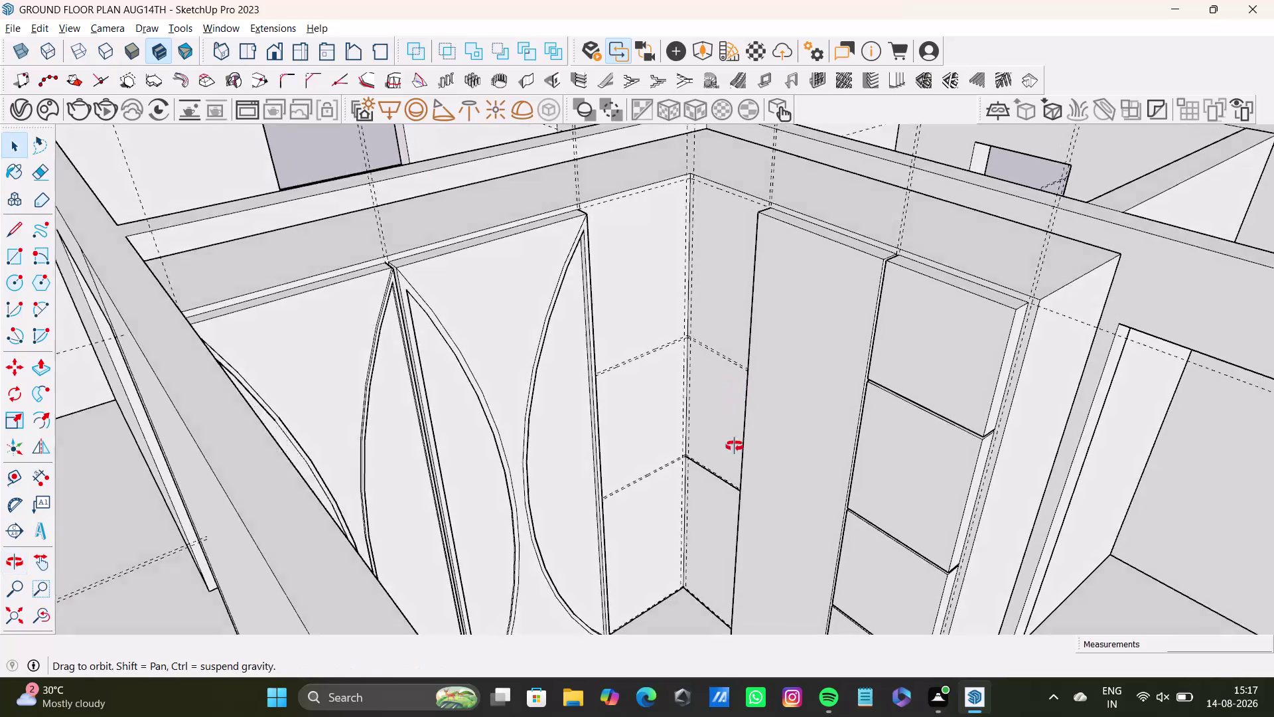
Draw a rectangle over the plain corner panel from its top corner to its bottom corner.
scroll(up, 3)
middle_drag(735, 365, 769, 365)
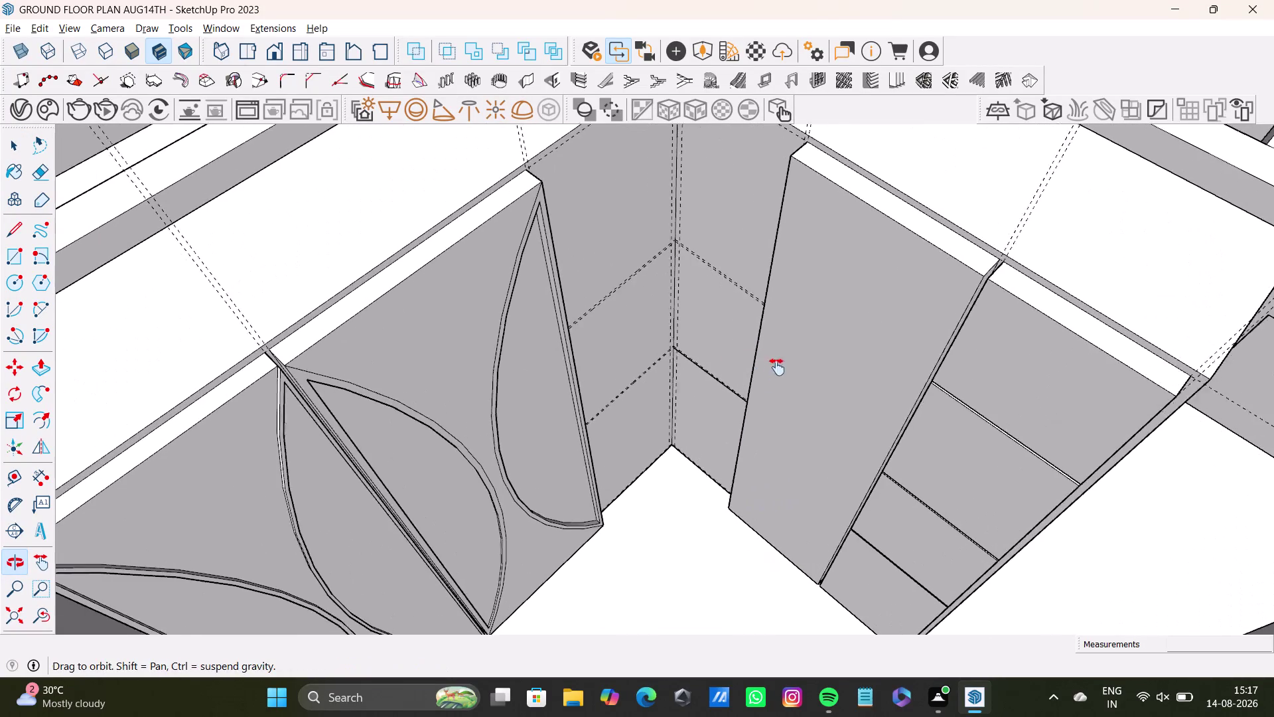
middle_drag(769, 364, 776, 438)
middle_drag(825, 447, 836, 352)
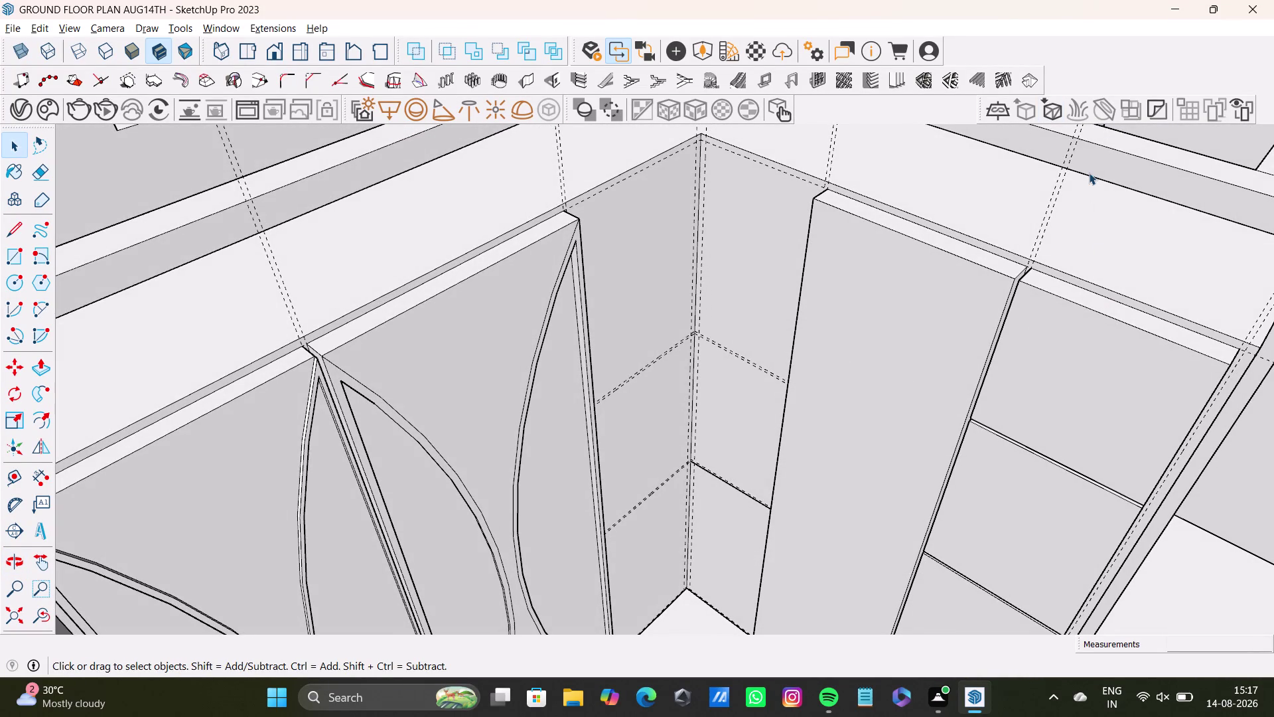
scroll(down, 3)
middle_drag(716, 233, 660, 208)
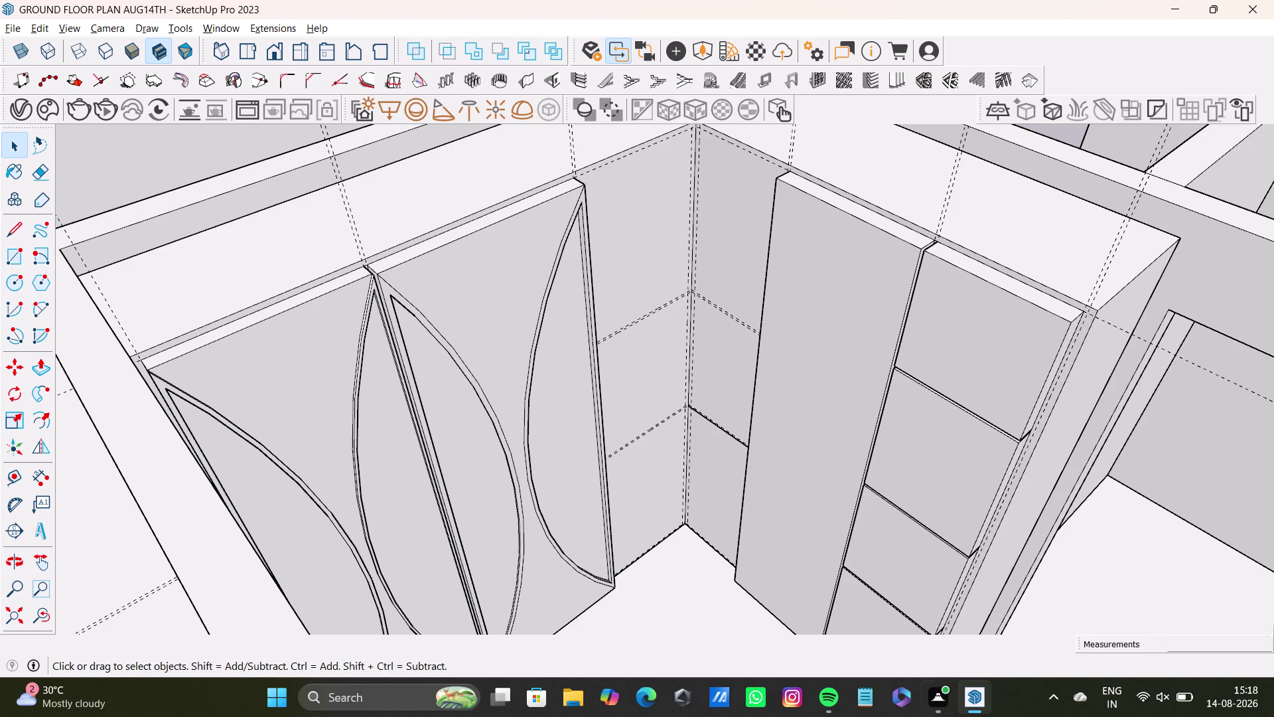
click(14, 260)
middle_drag(611, 343, 400, 365)
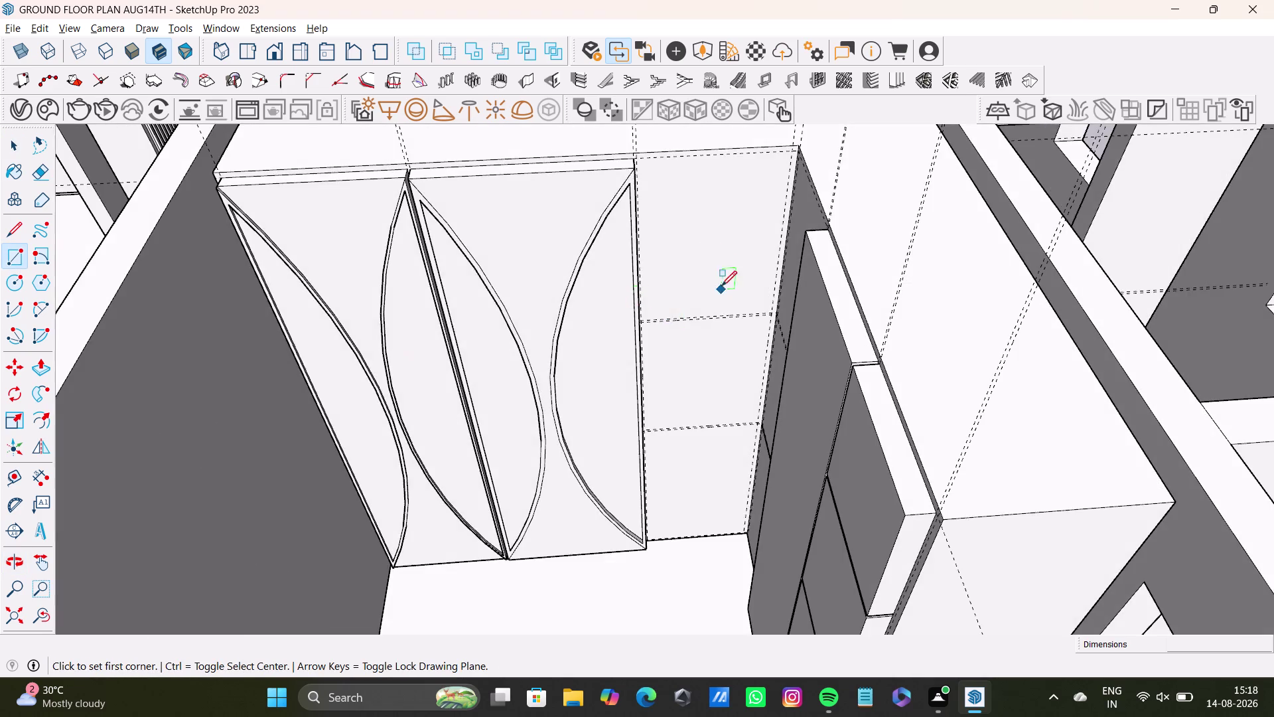
scroll(up, 3)
middle_drag(651, 172, 653, 300)
scroll(up, 3)
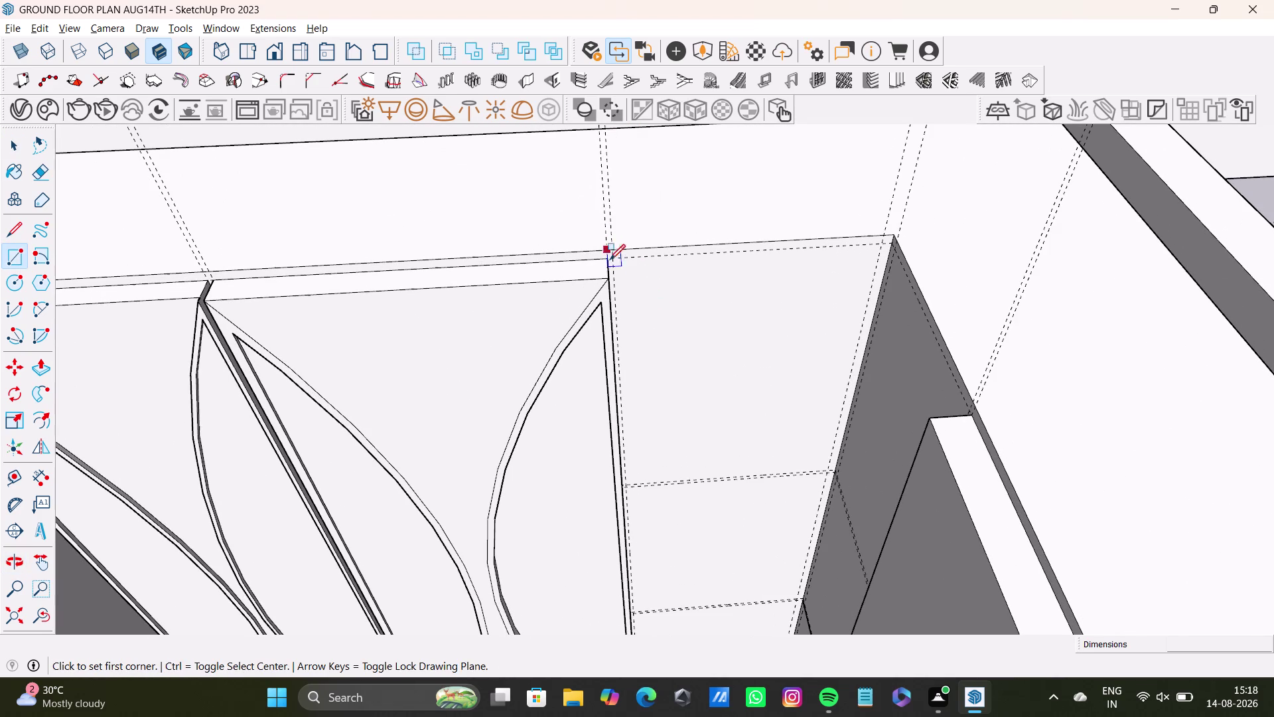
click(617, 258)
scroll(down, 3)
middle_drag(824, 445, 828, 288)
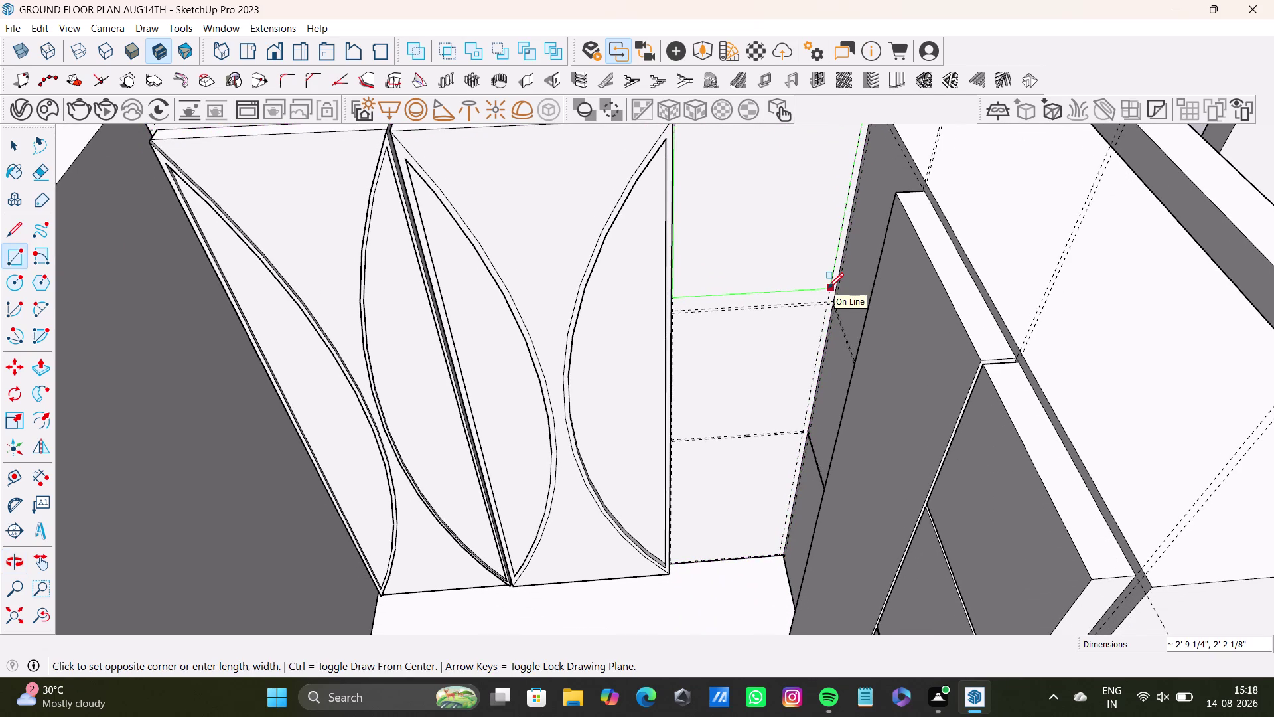
scroll(down, 3)
middle_drag(789, 458, 792, 390)
scroll(up, 3)
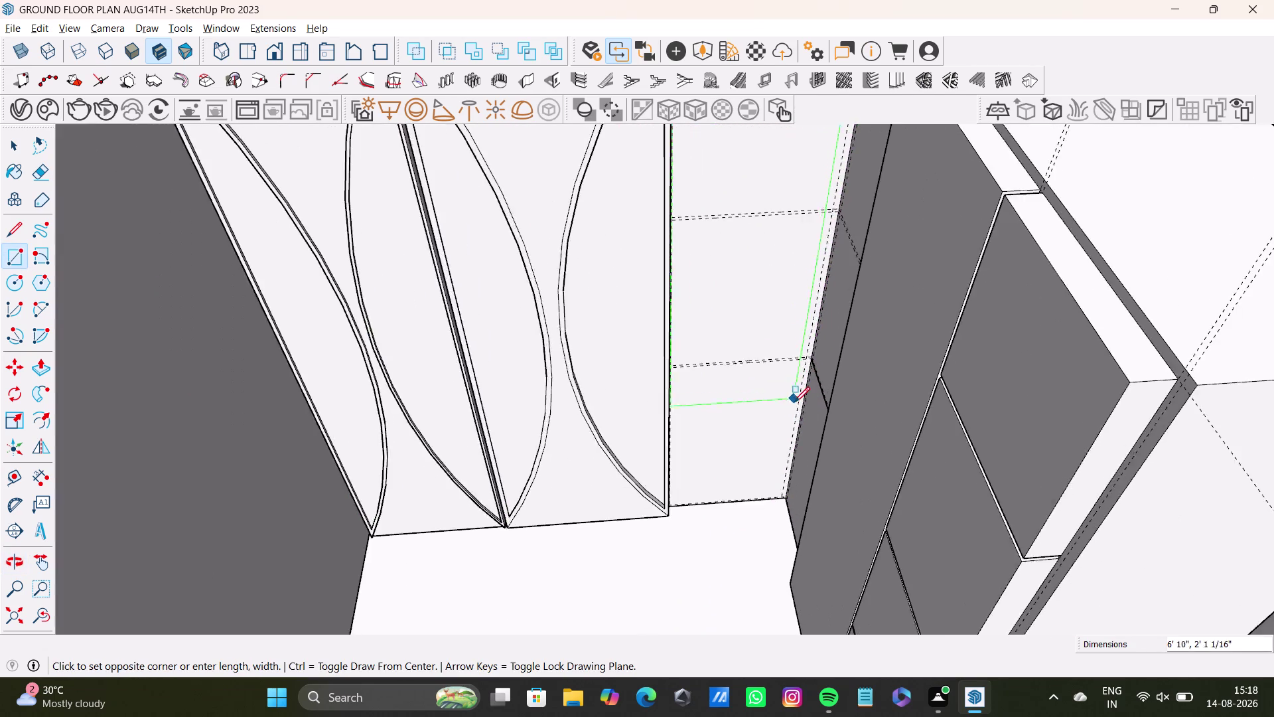
scroll(up, 3)
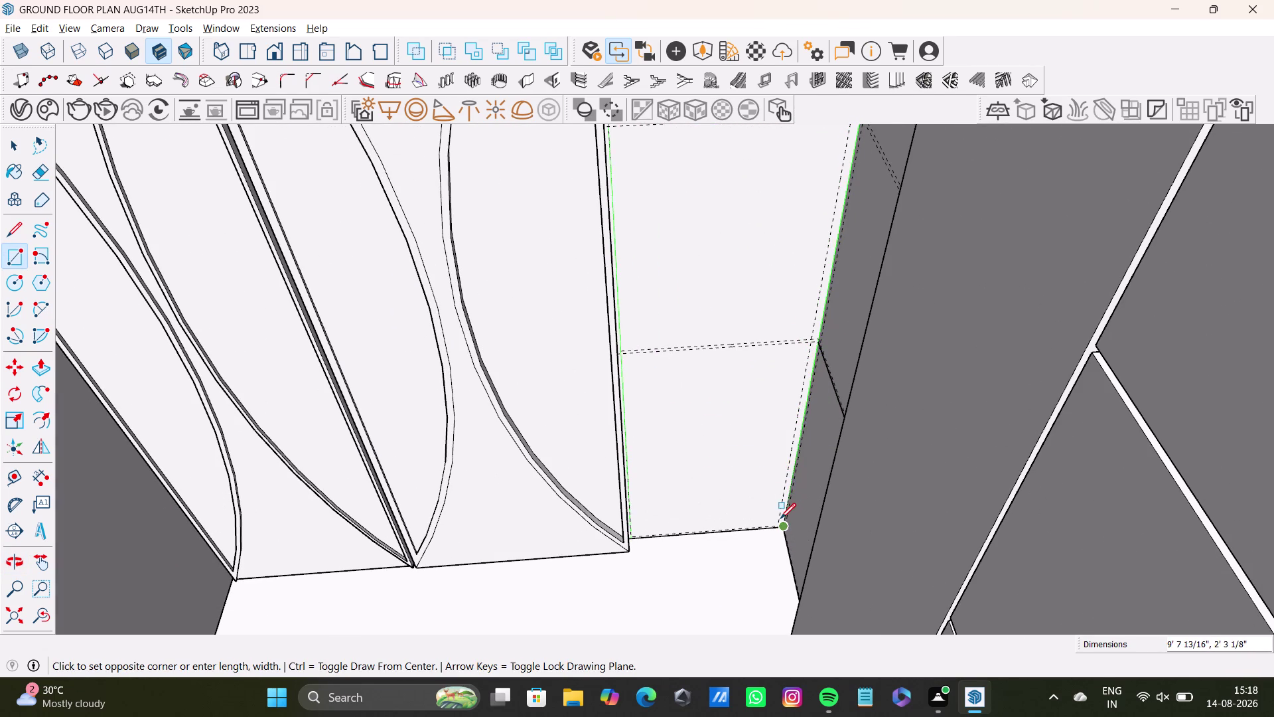
scroll(up, 3)
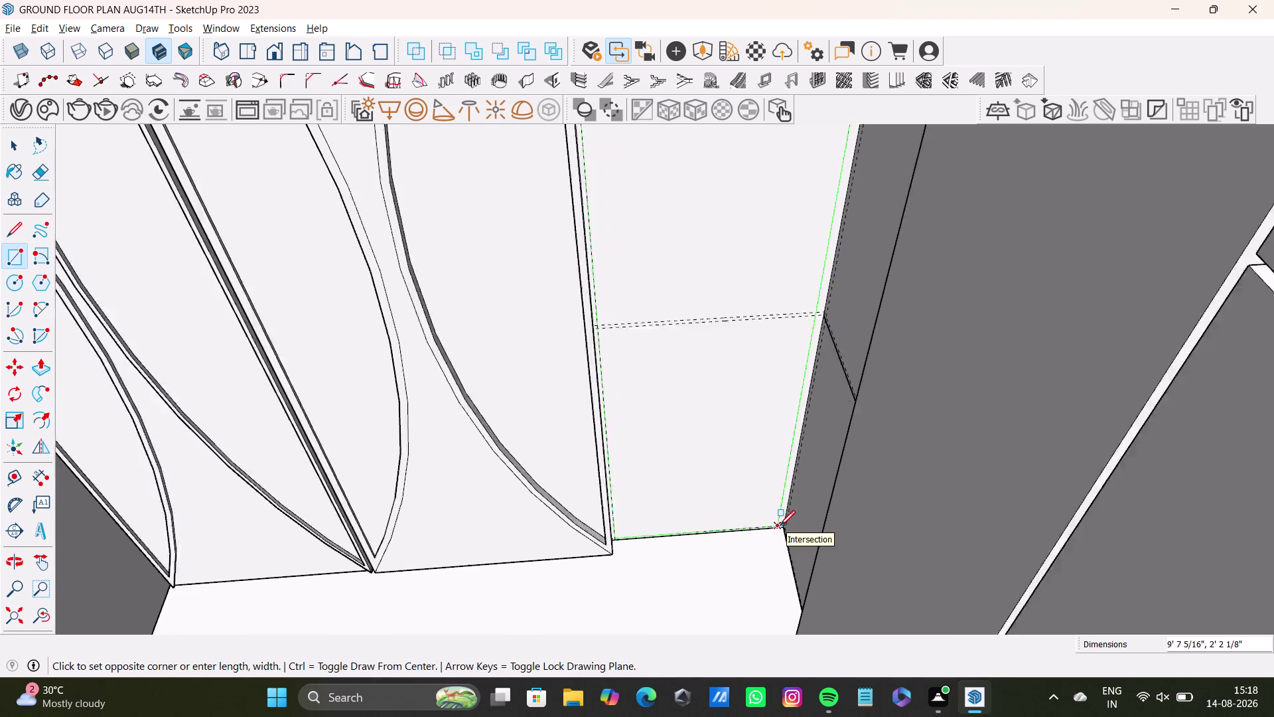
scroll(up, 3)
click(775, 522)
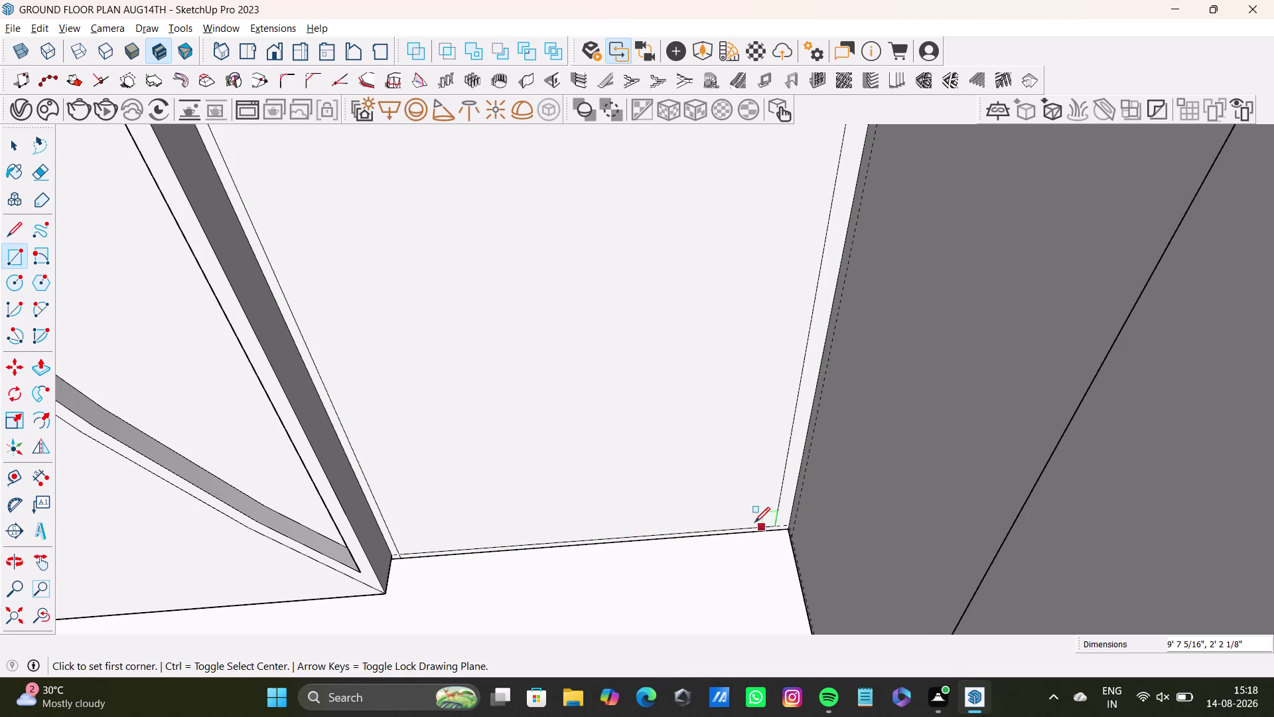
Drop the extra rectangle started at the panel's top corner and return to Select.
scroll(down, 3)
middle_drag(794, 530, 901, 539)
scroll(down, 3)
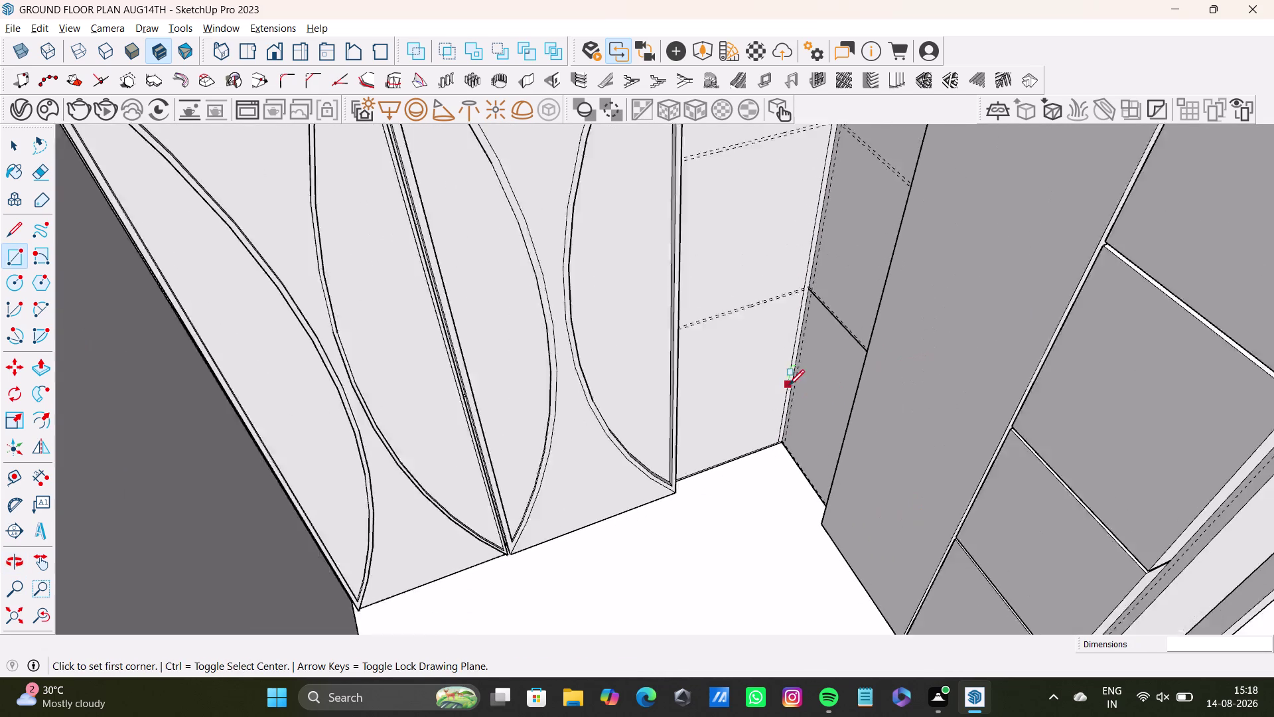
scroll(down, 3)
middle_drag(788, 392, 740, 498)
middle_drag(738, 498, 976, 482)
scroll(up, 3)
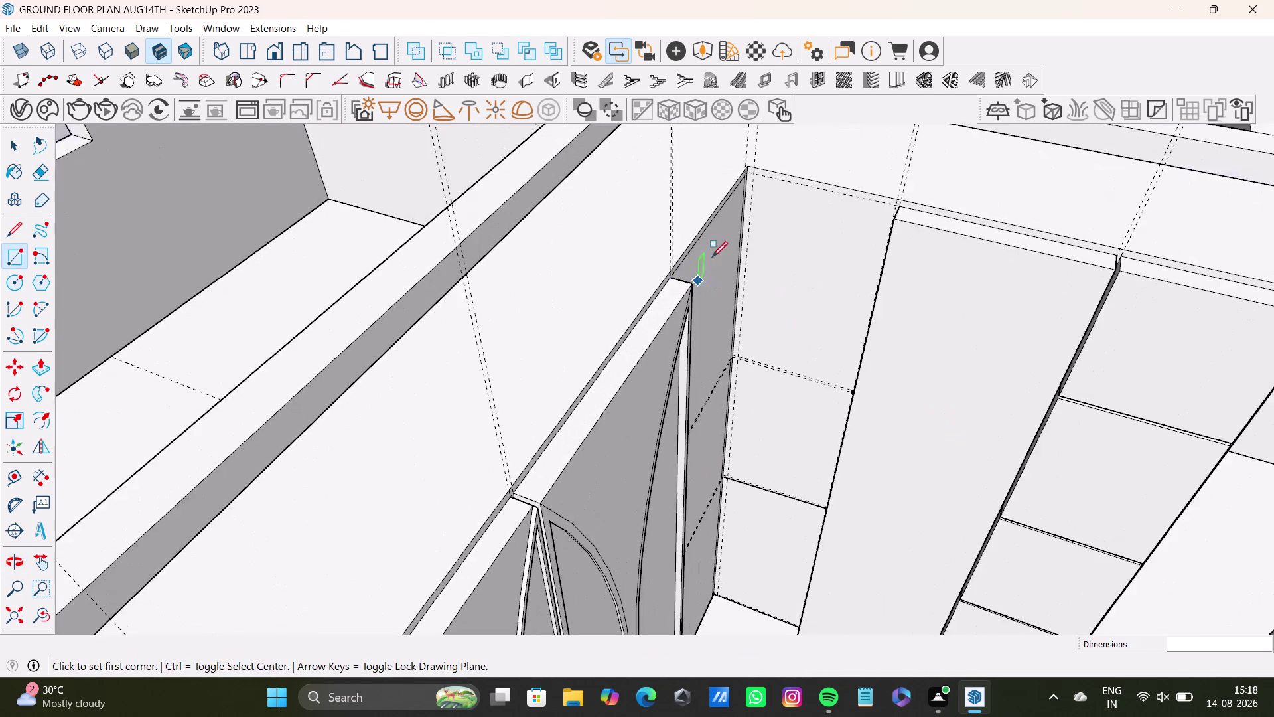
scroll(up, 3)
middle_drag(742, 236, 640, 381)
scroll(up, 3)
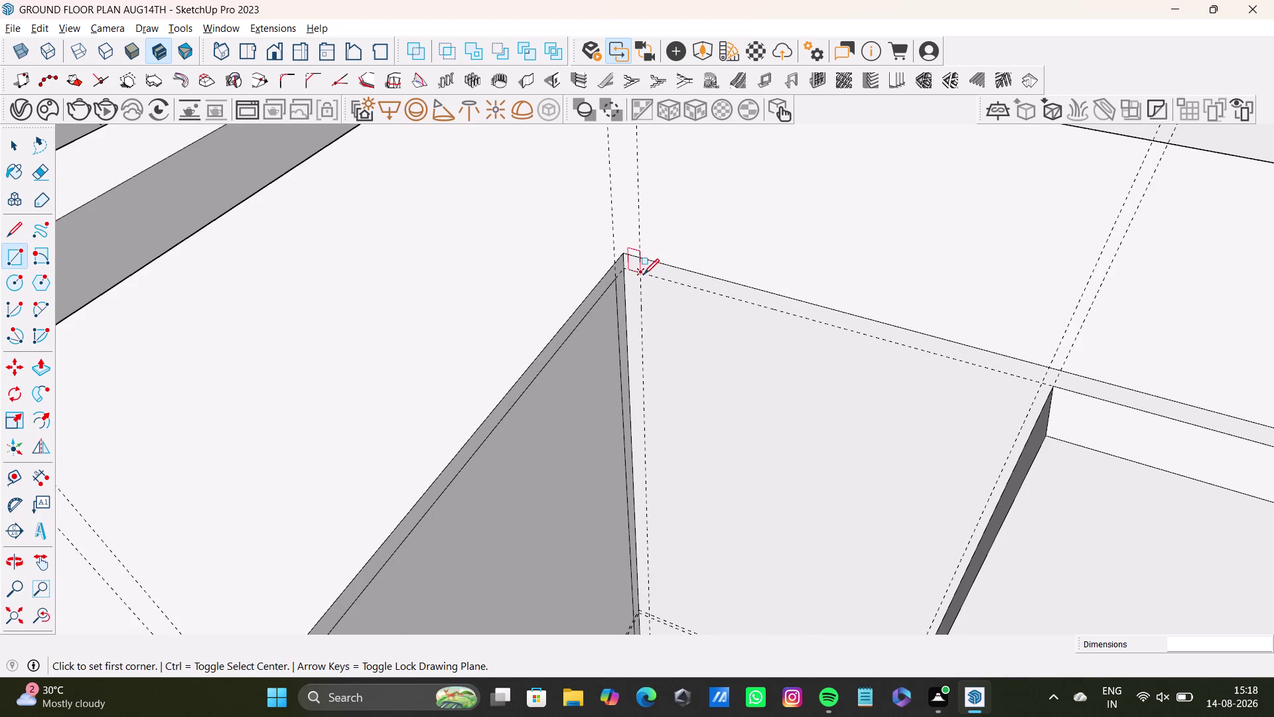
click(643, 274)
scroll(down, 3)
scroll(down, 3)
middle_drag(819, 486, 743, 299)
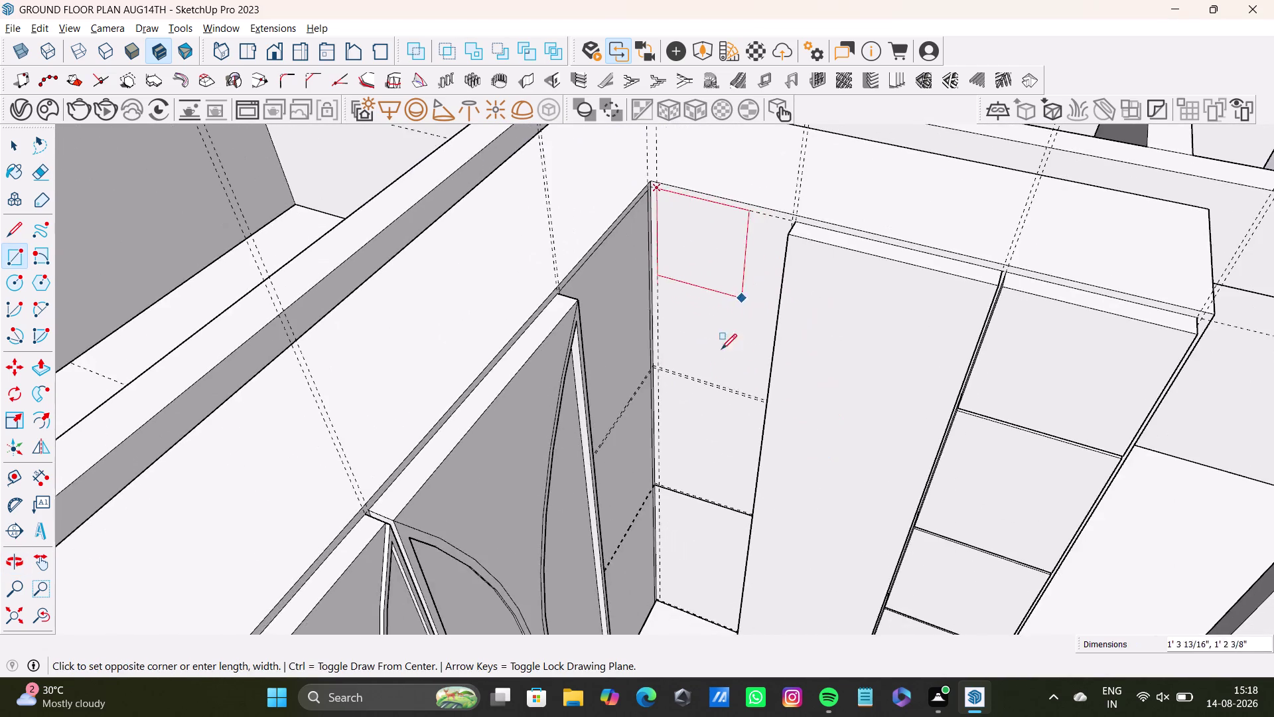
scroll(down, 3)
scroll(down, 3)
middle_drag(717, 425, 708, 352)
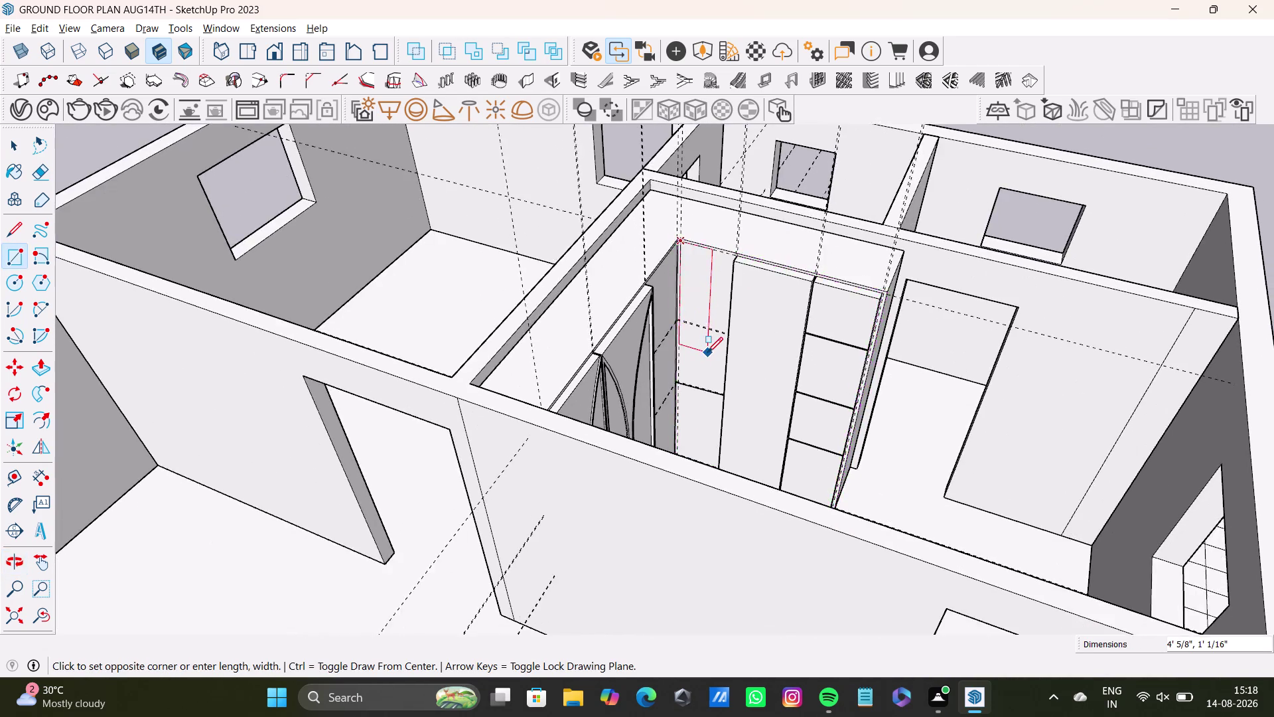
scroll(up, 3)
scroll(down, 3)
scroll(up, 3)
middle_drag(705, 462, 769, 477)
scroll(up, 3)
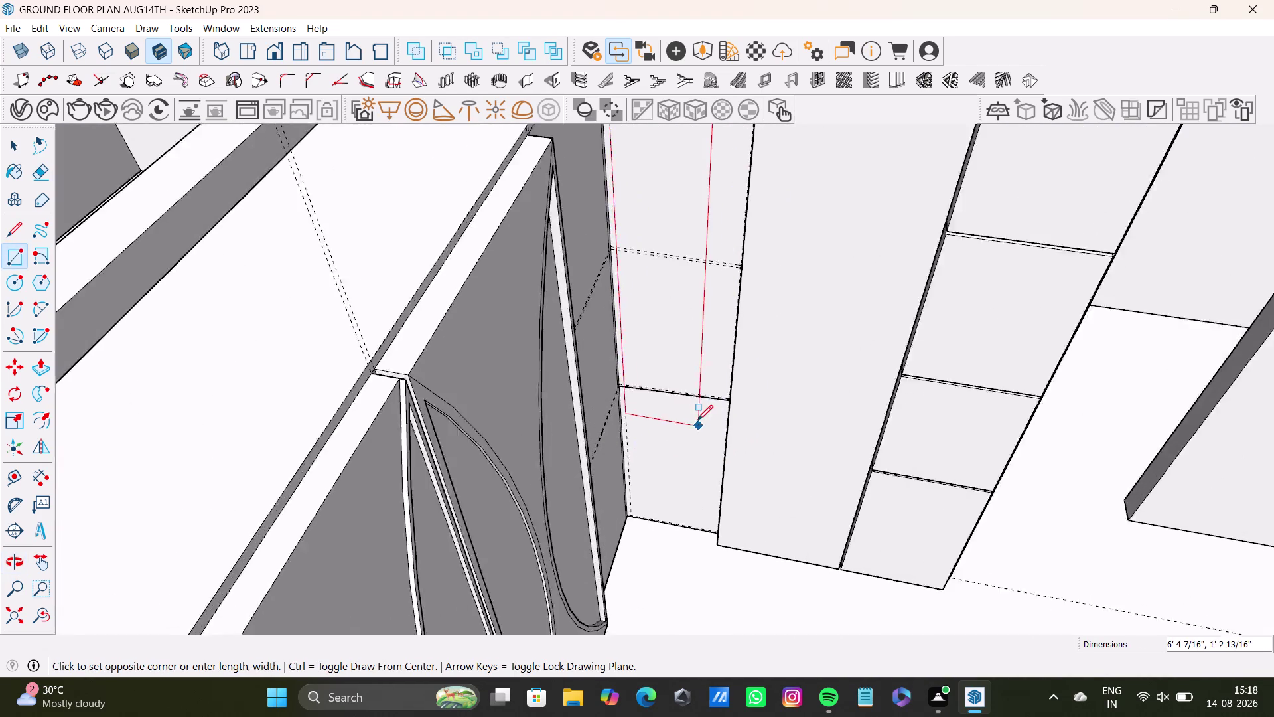
scroll(up, 3)
middle_drag(703, 498, 767, 347)
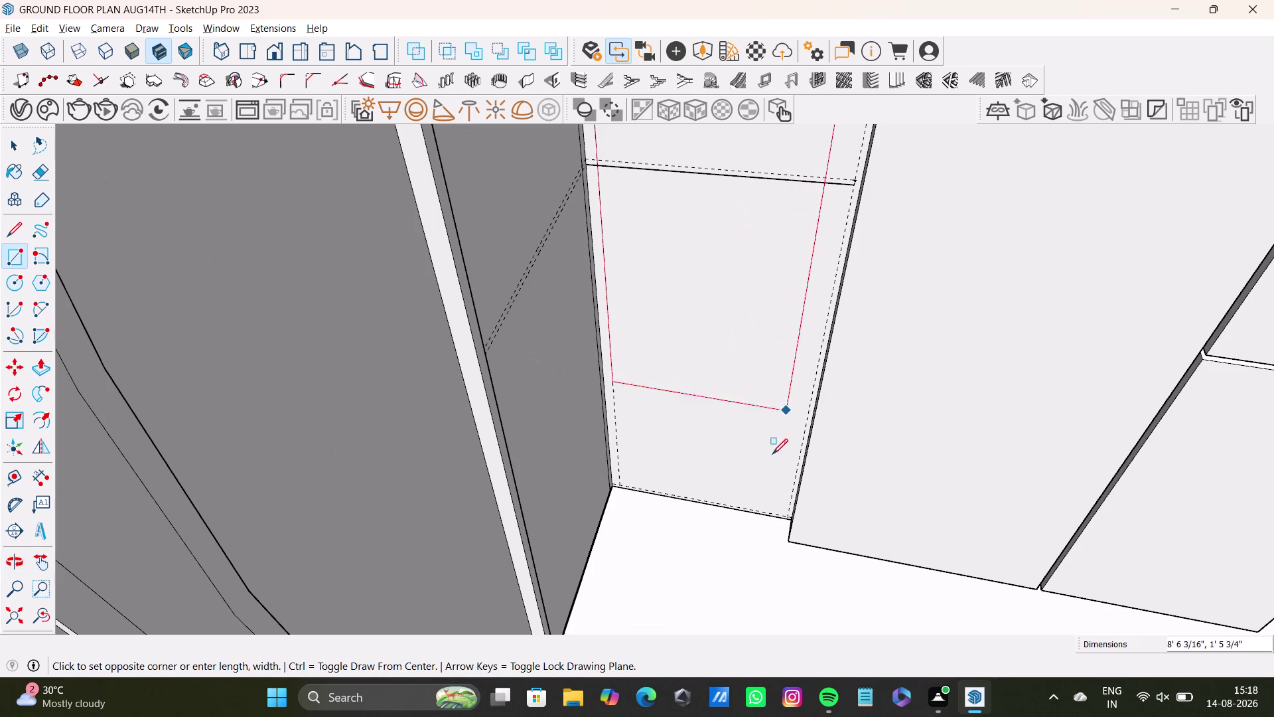
click(780, 519)
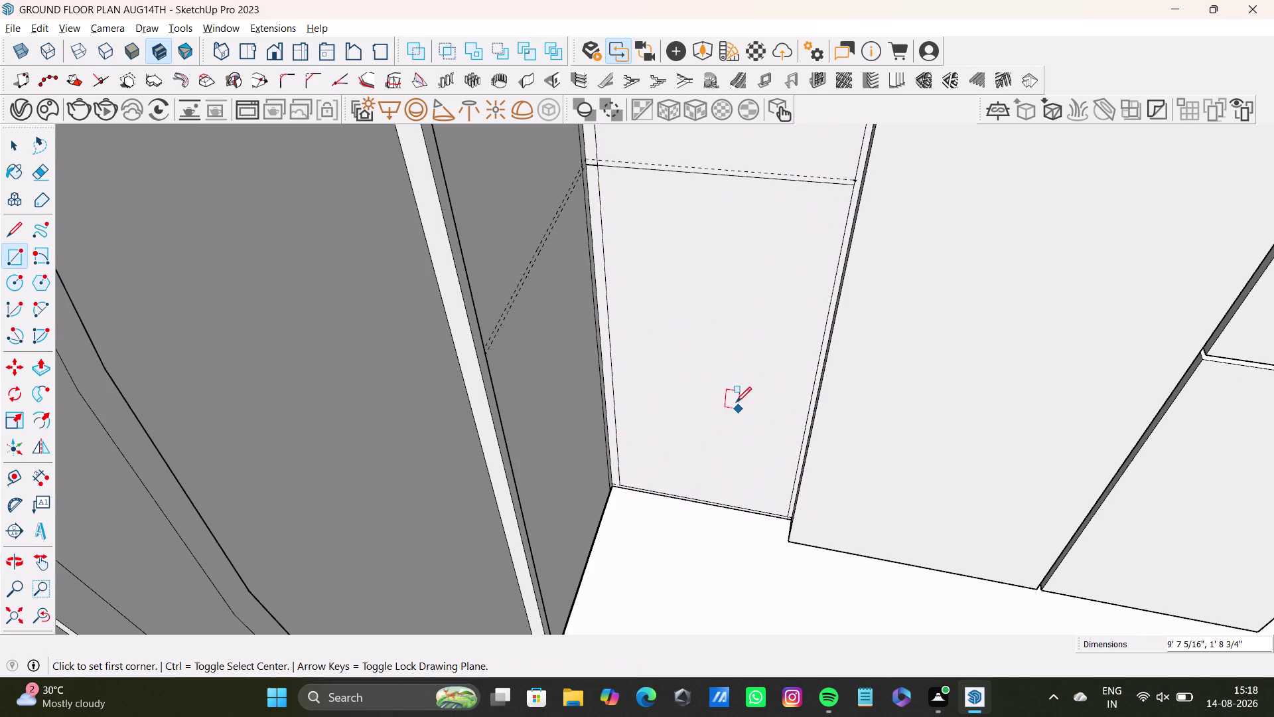
key(space)
middle_drag(735, 402, 566, 435)
middle_drag(622, 329, 644, 506)
middle_drag(726, 467, 670, 477)
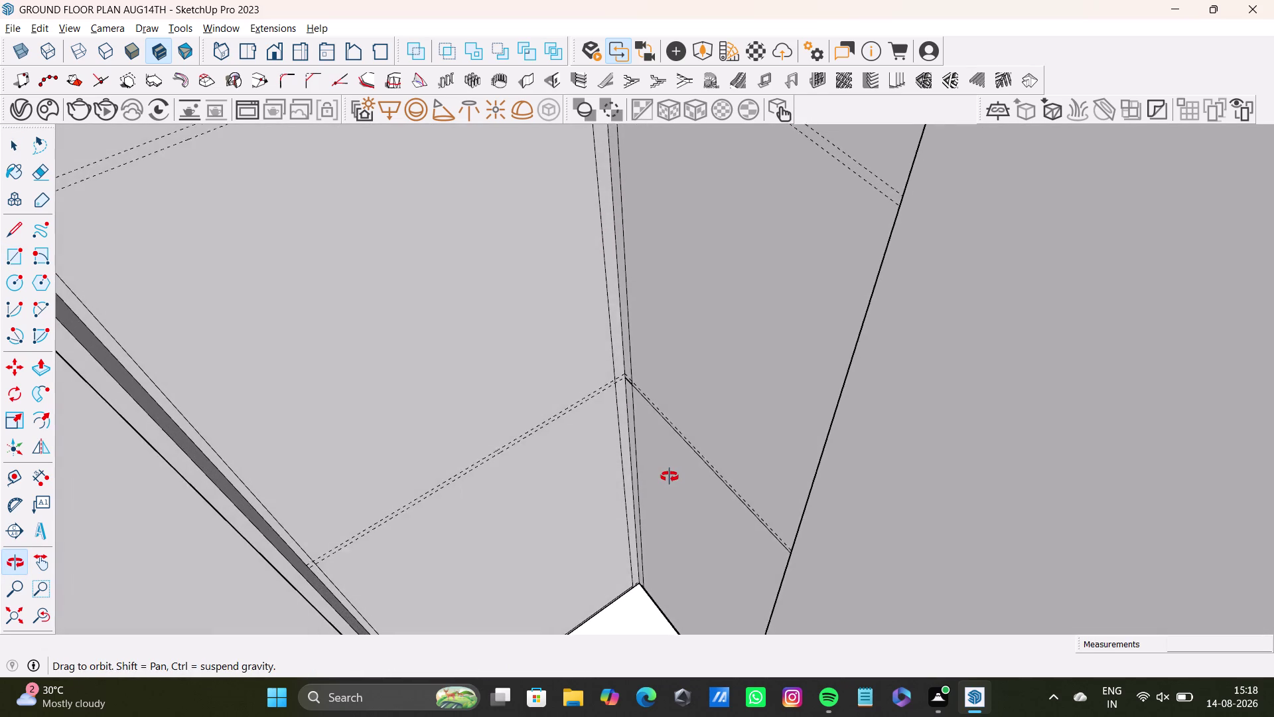
middle_drag(671, 478, 745, 544)
middle_drag(838, 480, 708, 496)
scroll(down, 3)
middle_click(747, 359)
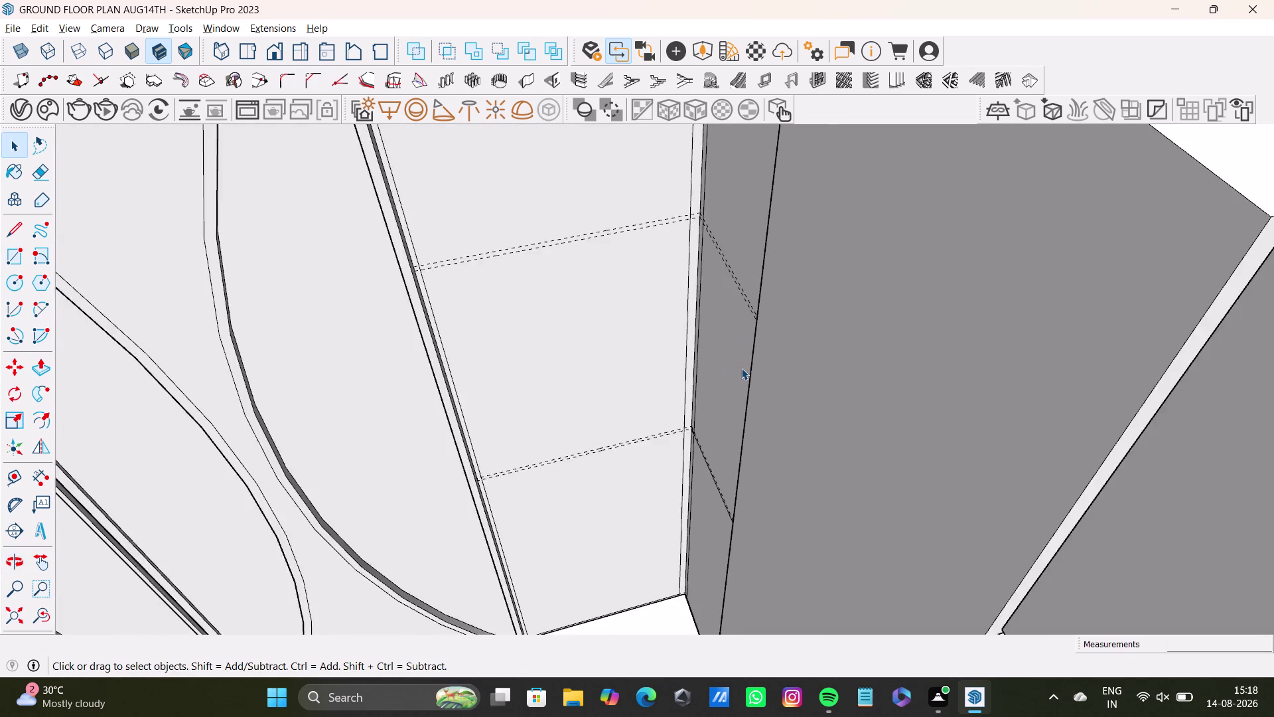
scroll(down, 3)
middle_drag(780, 338, 802, 383)
Push/pull the new corner panel face and orbit to check its depth.
key(space)
click(678, 288)
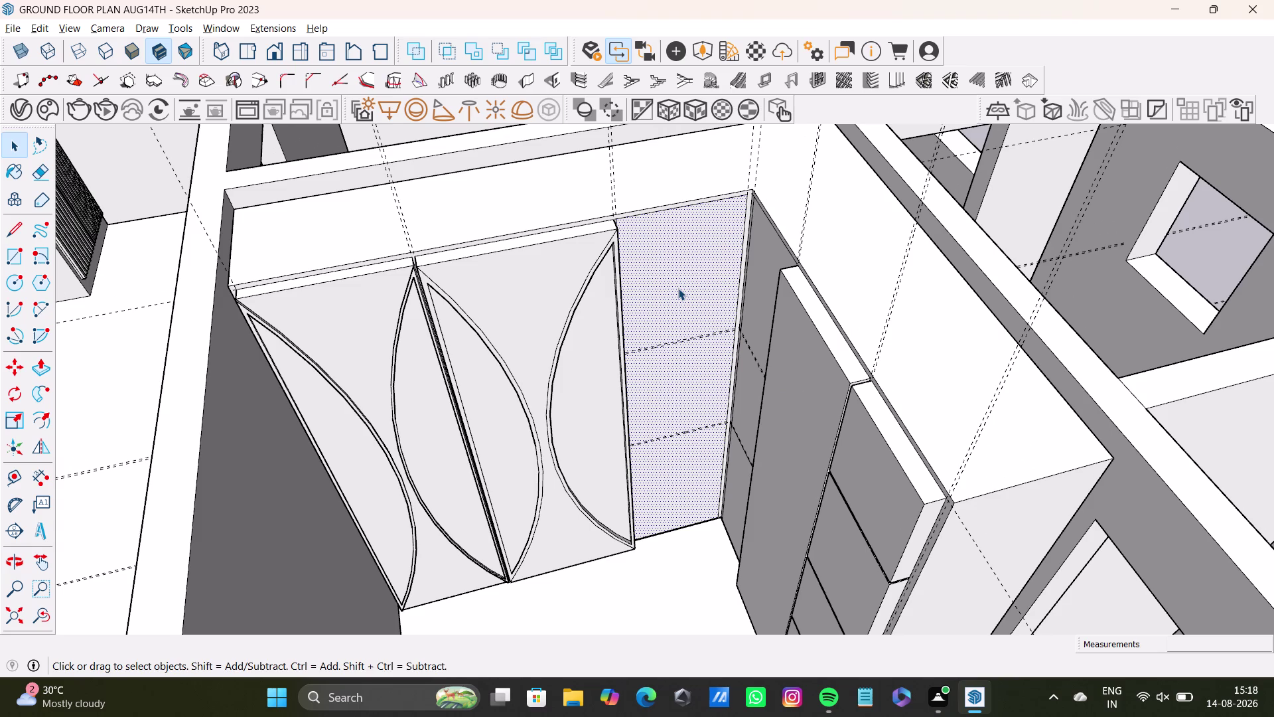
key(p)
click(679, 288)
click(615, 294)
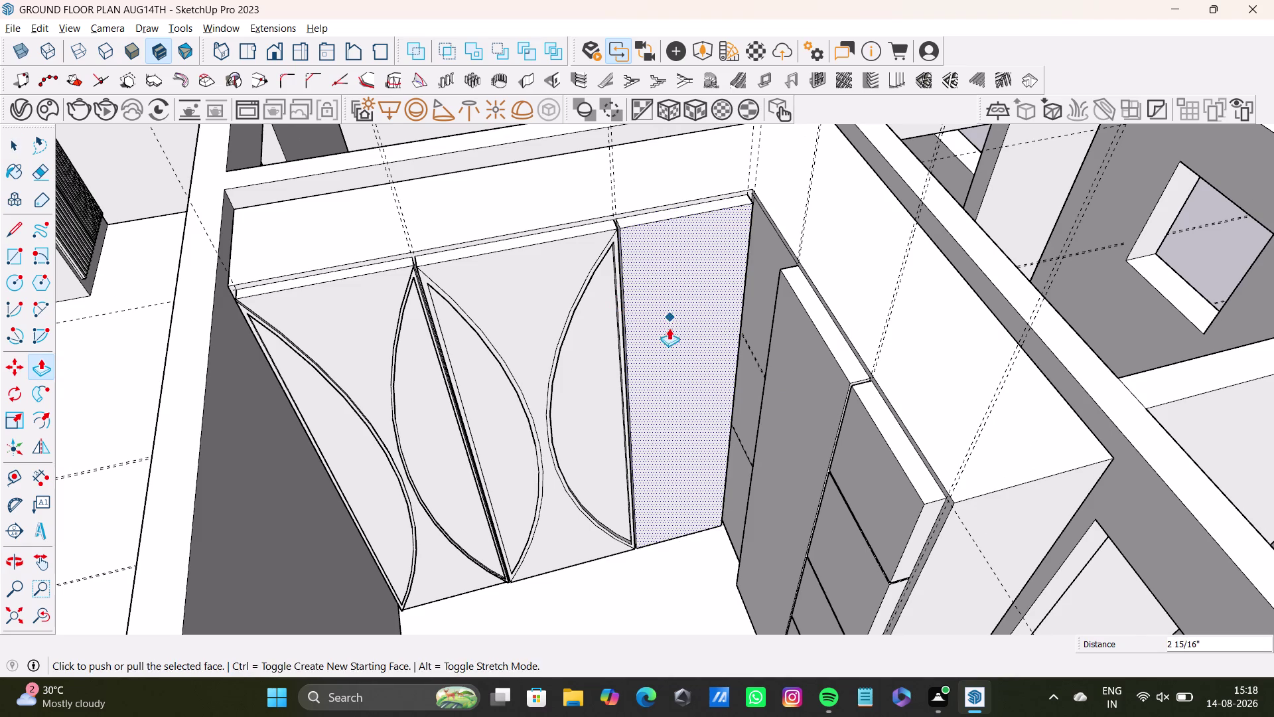
middle_drag(668, 333, 784, 367)
key(n)
click(752, 261)
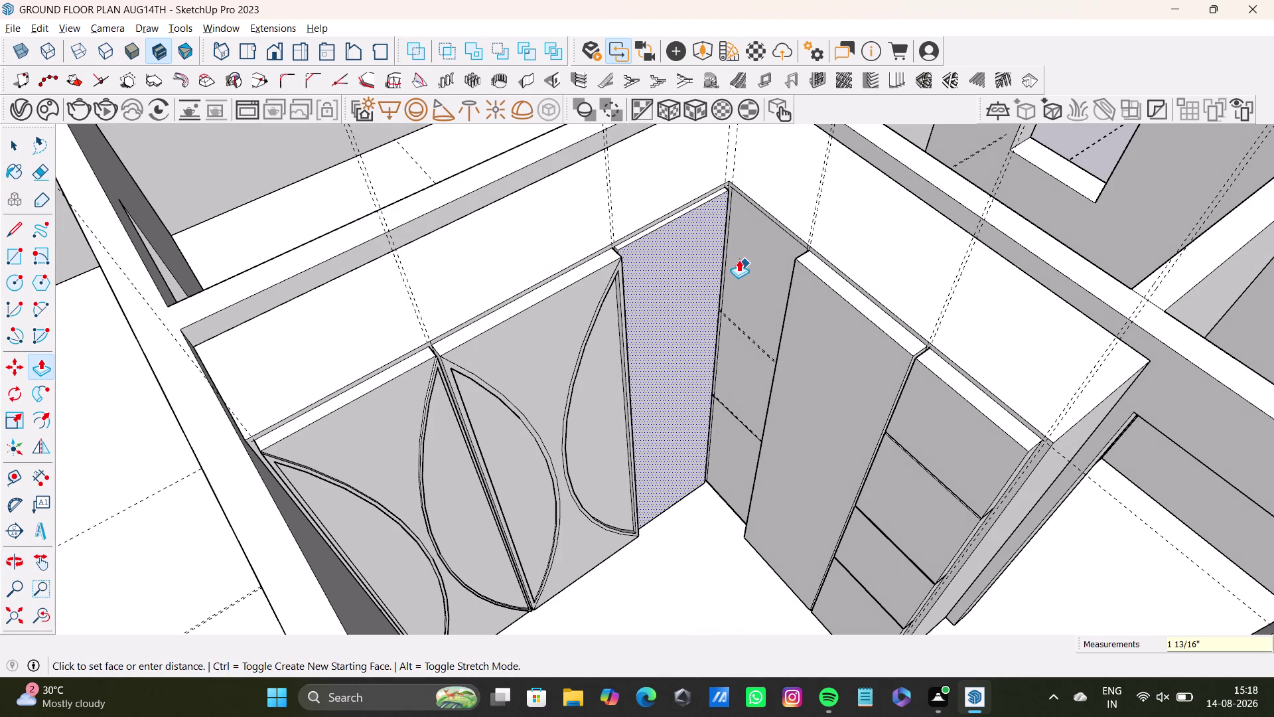
click(739, 264)
middle_drag(740, 302, 756, 430)
scroll(up, 3)
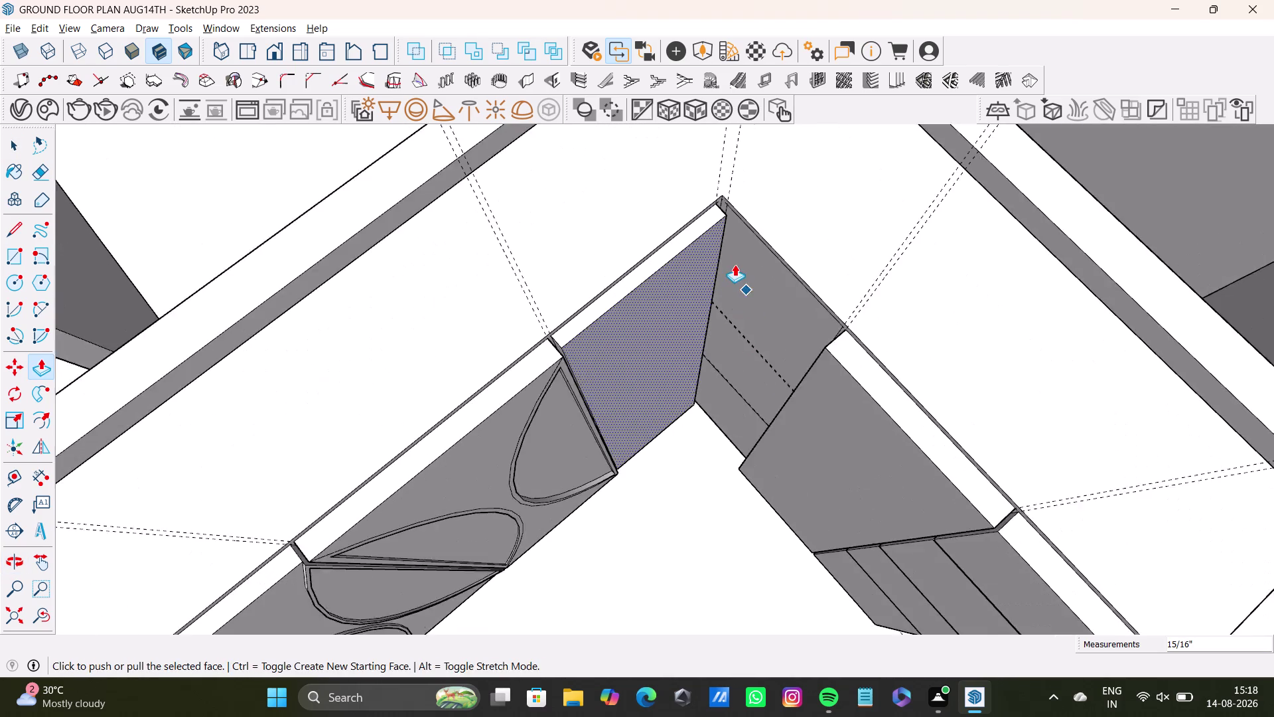
scroll(up, 3)
middle_drag(734, 261, 488, 229)
middle_drag(564, 233, 477, 243)
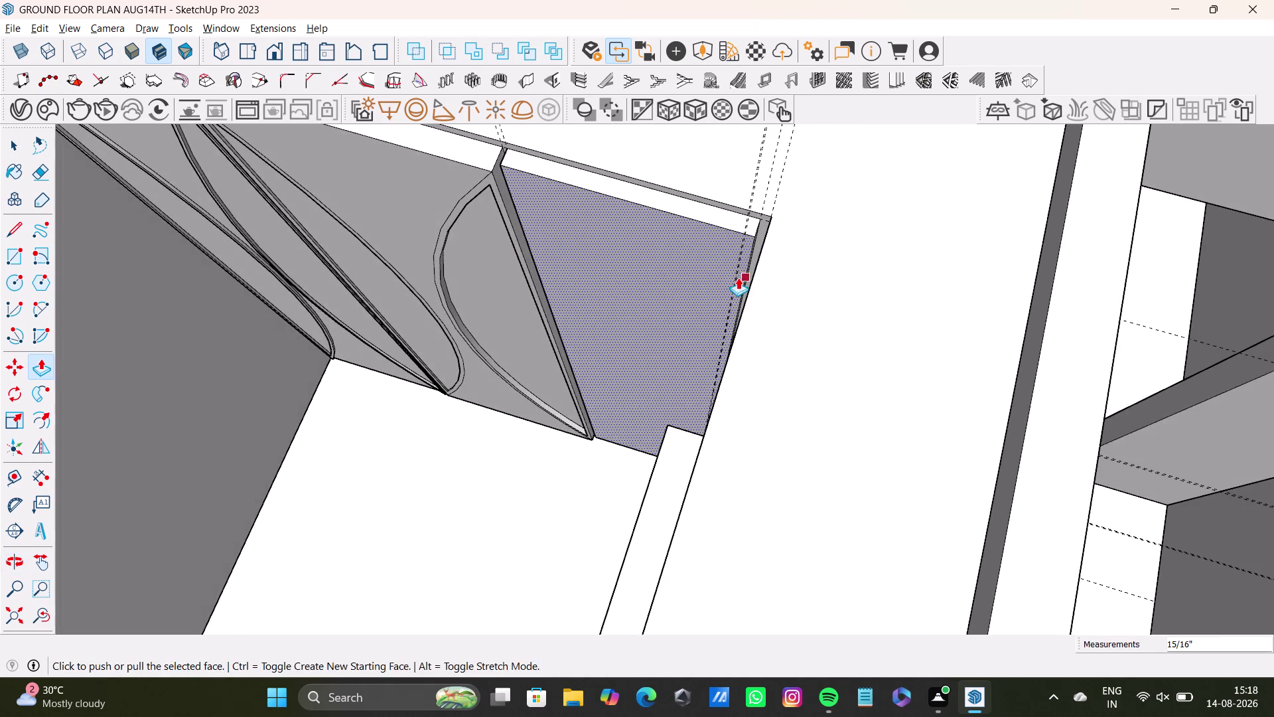
middle_drag(738, 277, 1005, 261)
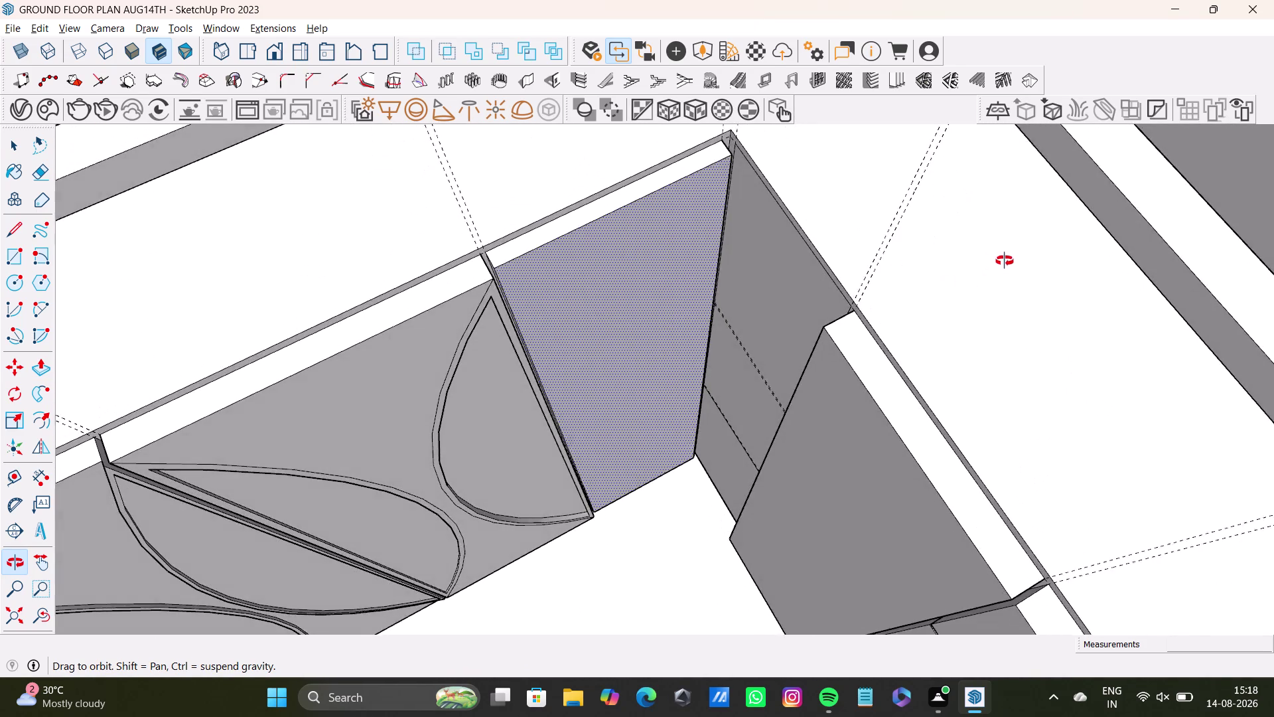
middle_drag(1004, 260, 1012, 238)
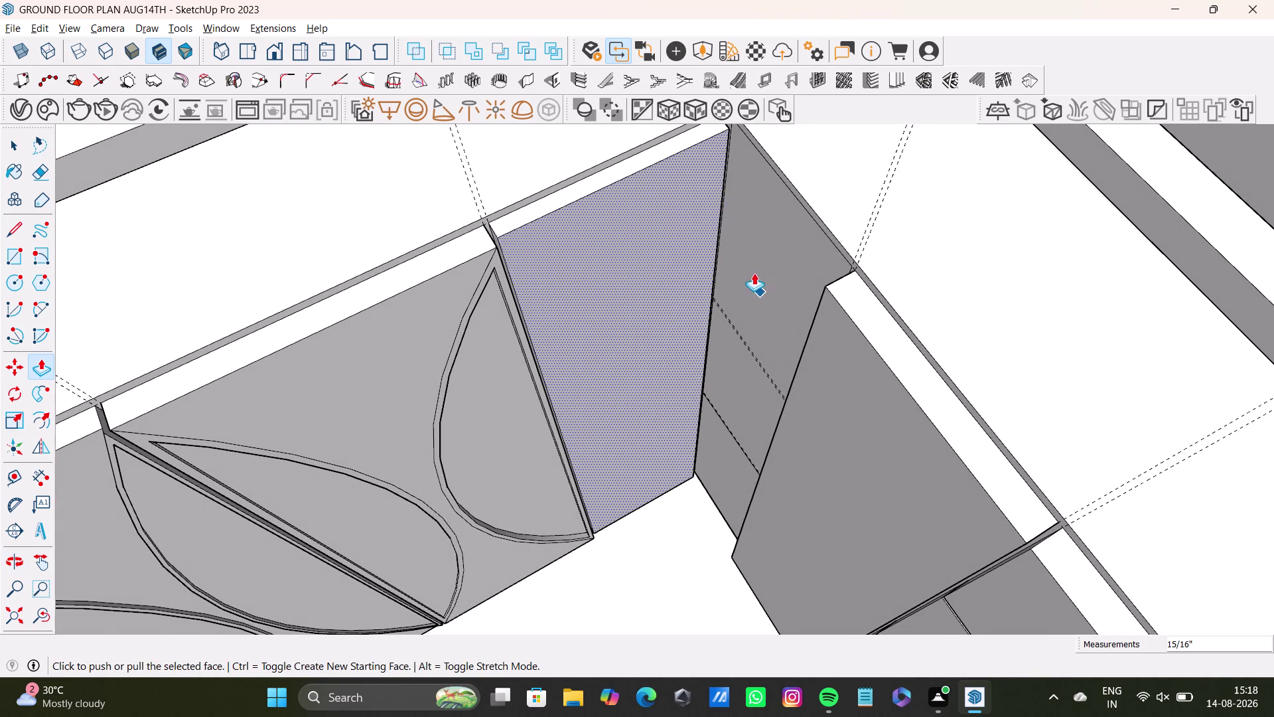
Push the thin strip at the panel corner inward 5/16" to form a groove.
scroll(up, 3)
middle_drag(753, 244, 739, 398)
middle_drag(736, 398, 669, 300)
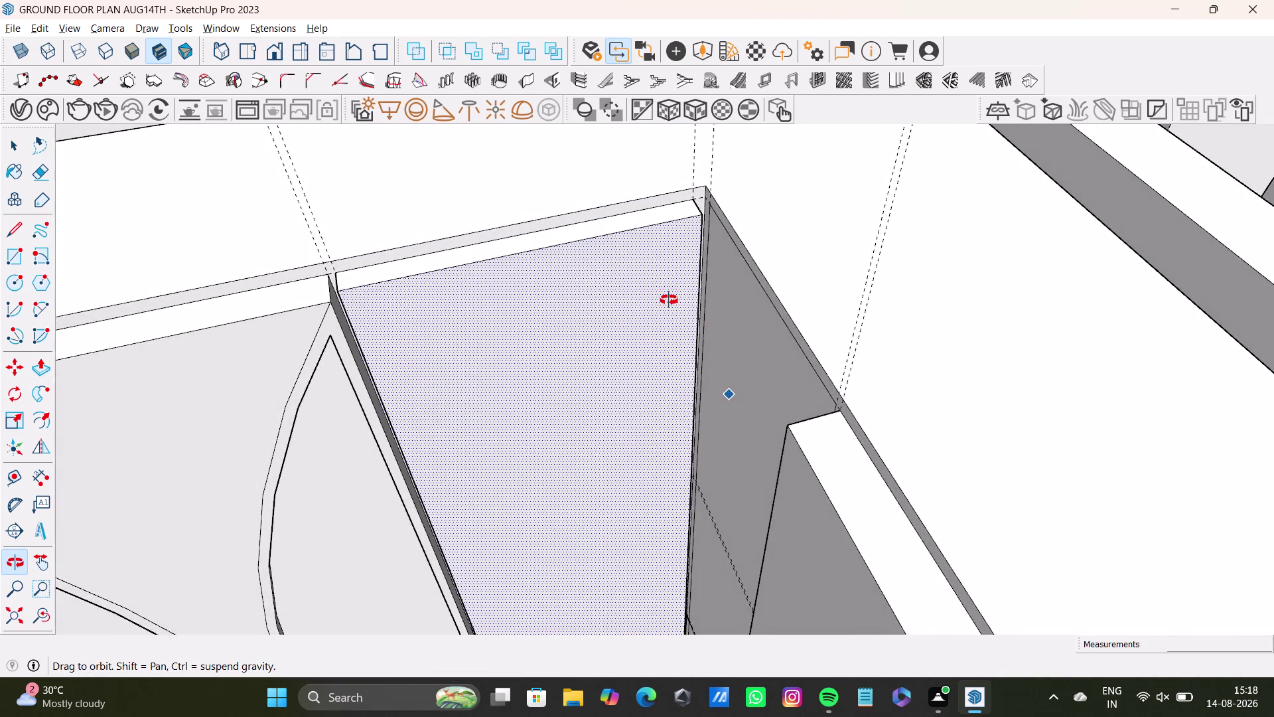
middle_drag(669, 300, 634, 325)
scroll(up, 3)
middle_drag(738, 228, 651, 225)
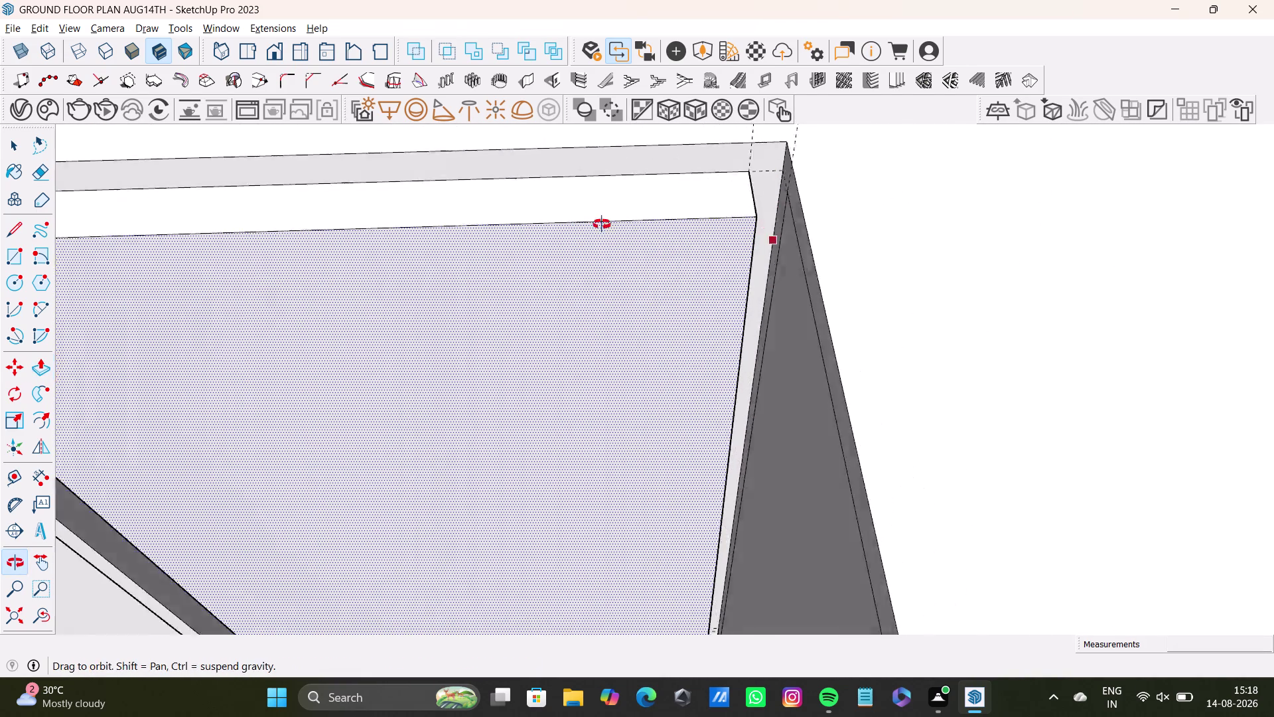
middle_drag(652, 226, 570, 216)
scroll(up, 3)
key(space)
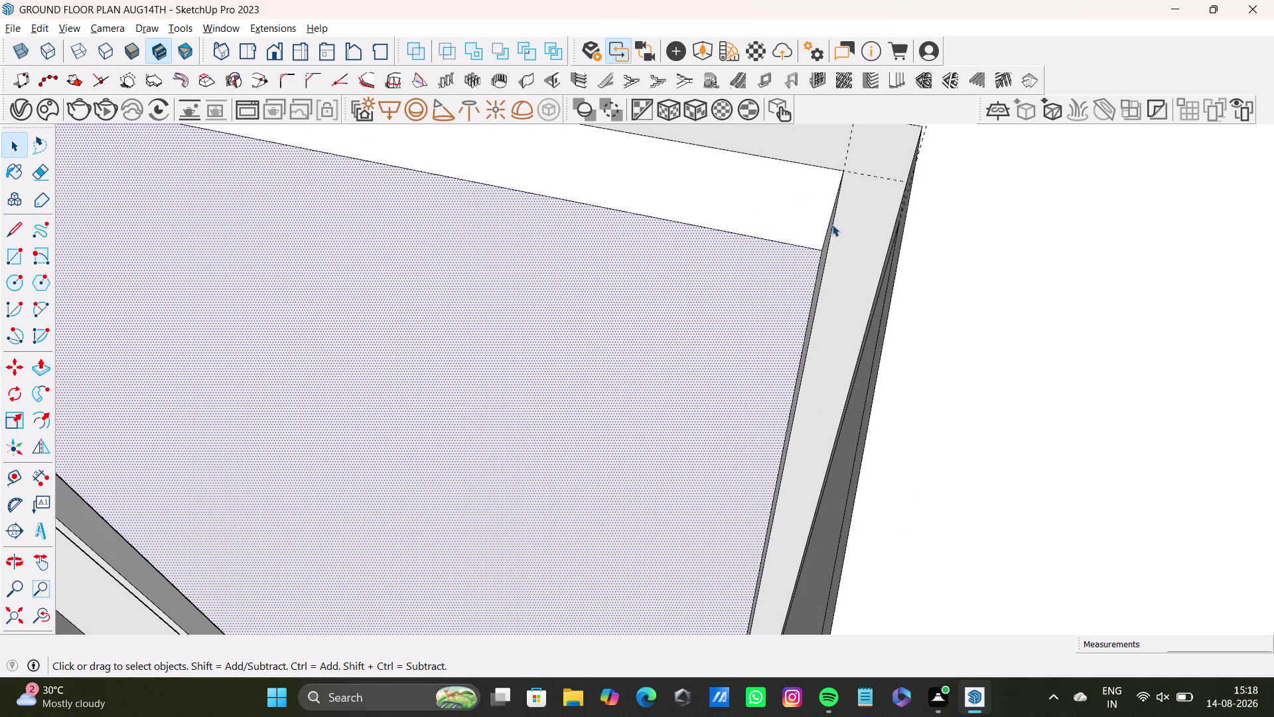
middle_drag(864, 253, 756, 234)
key(space)
click(867, 282)
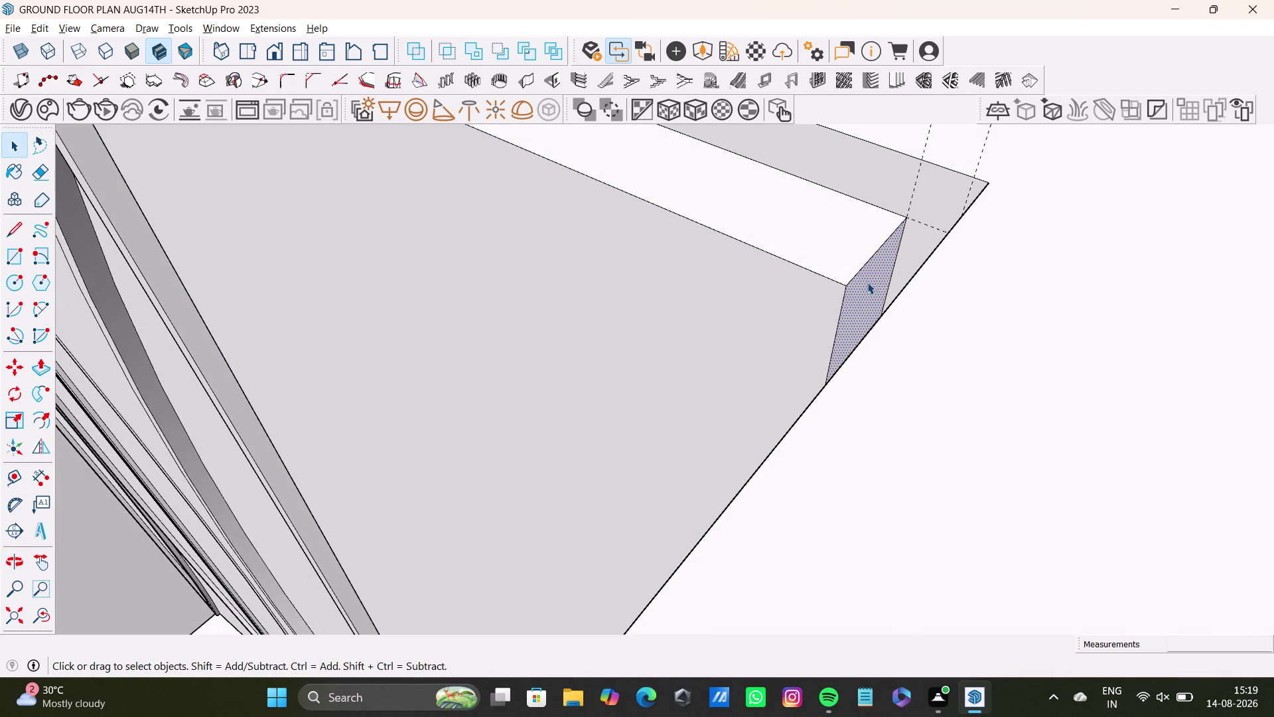
key(p)
click(867, 282)
click(886, 292)
middle_drag(730, 368, 874, 370)
scroll(down, 3)
middle_drag(789, 394, 903, 396)
scroll(down, 3)
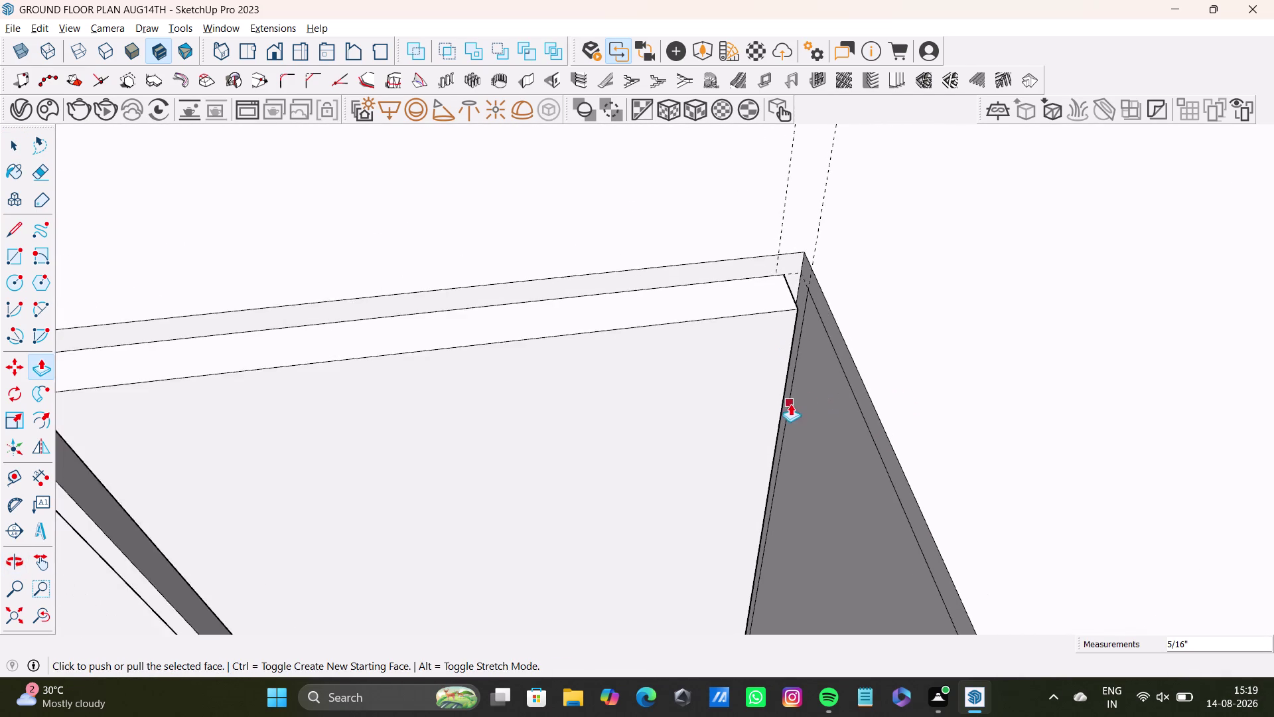
scroll(down, 3)
scroll(down, 3)
middle_drag(740, 420, 750, 259)
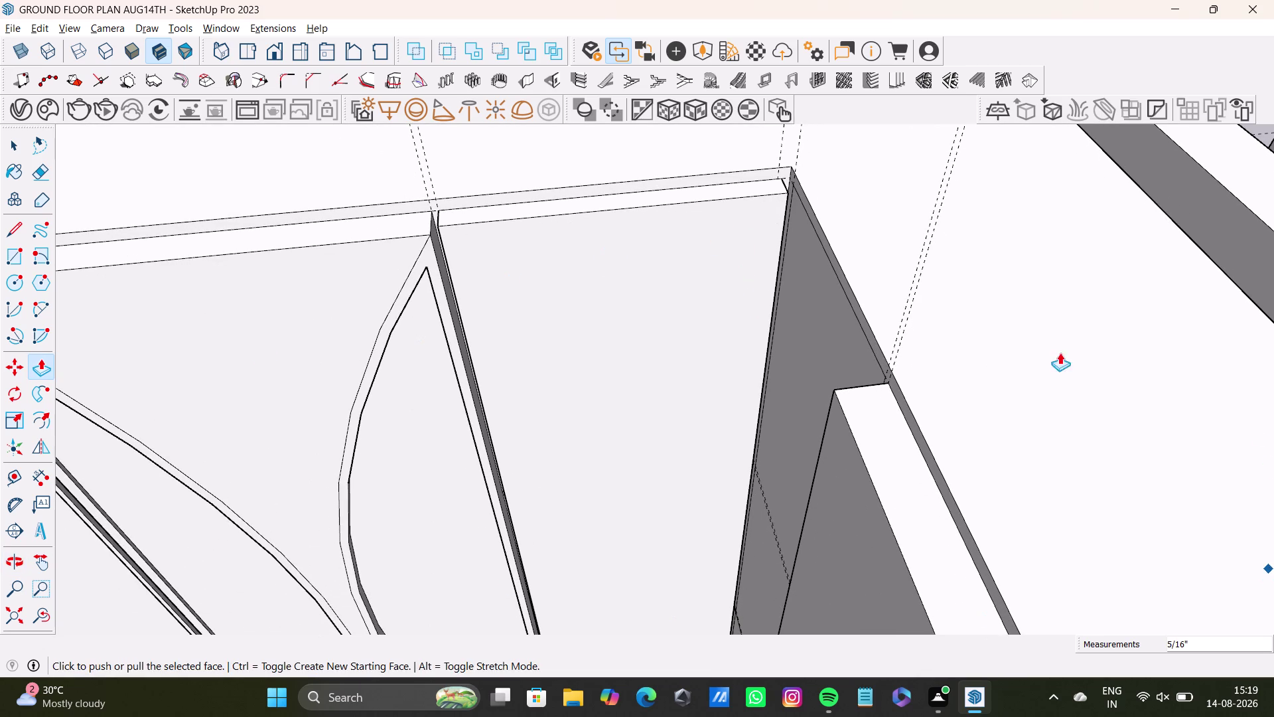
click(17, 477)
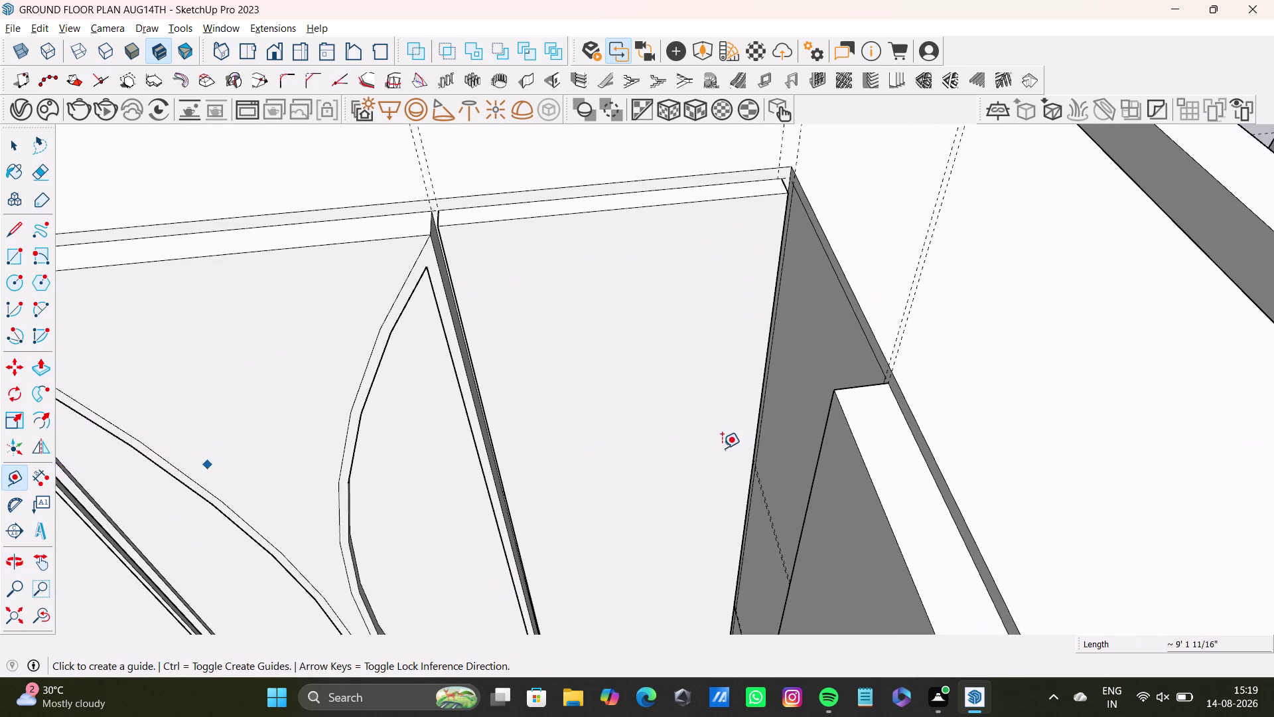
Place a Tape Measure guide just inside the panel's vertical edge, redoing the first attempt.
scroll(up, 3)
click(774, 422)
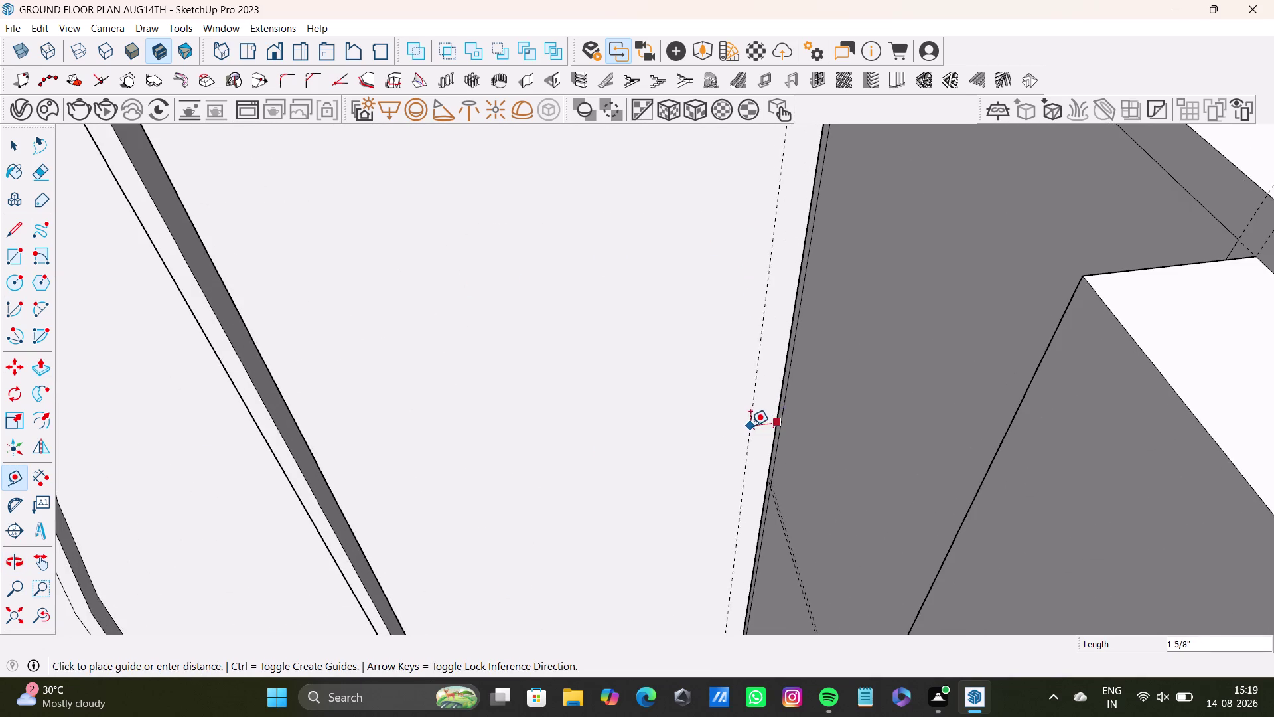
click(753, 427)
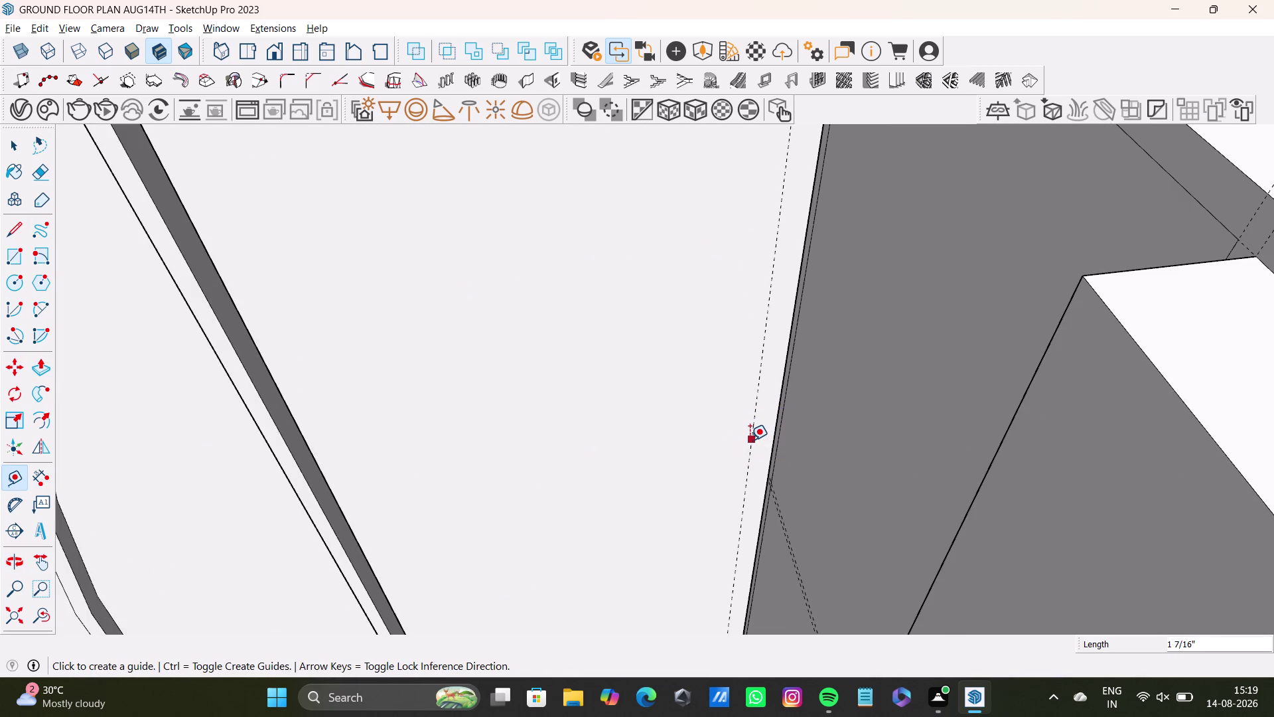
key(ctrl+z)
click(773, 424)
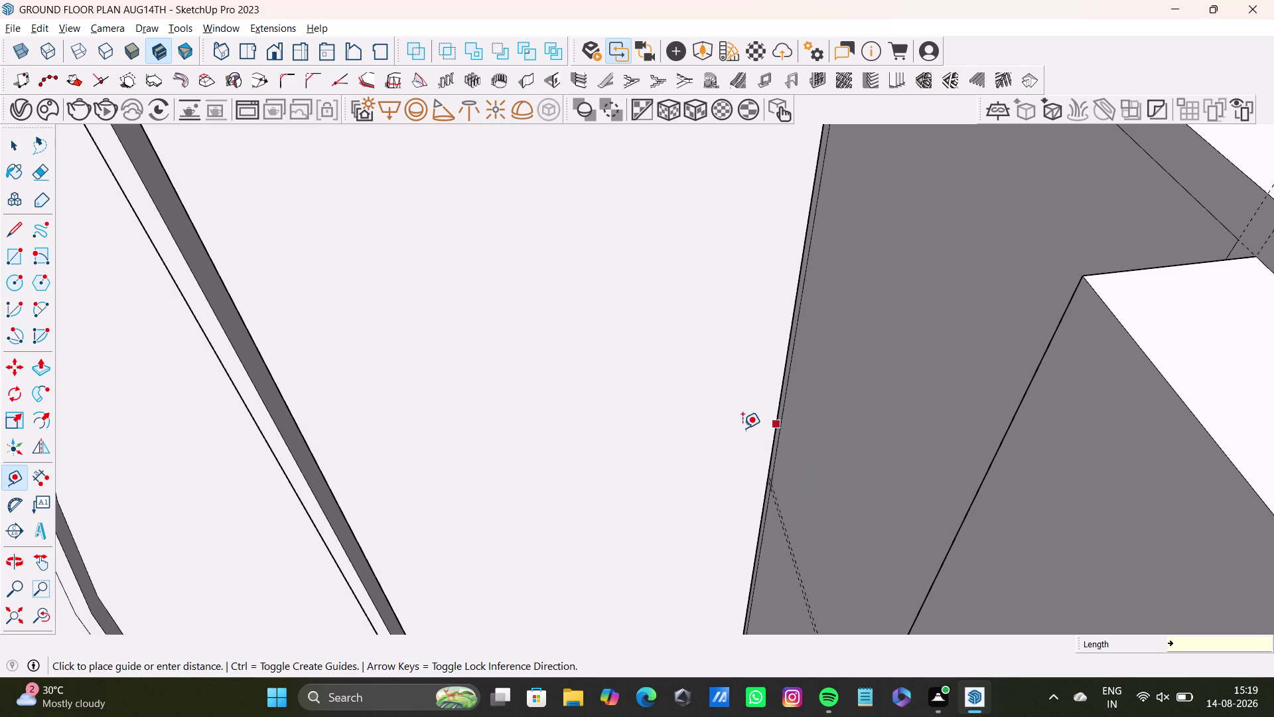
key(space)
middle_drag(770, 443, 673, 437)
scroll(up, 3)
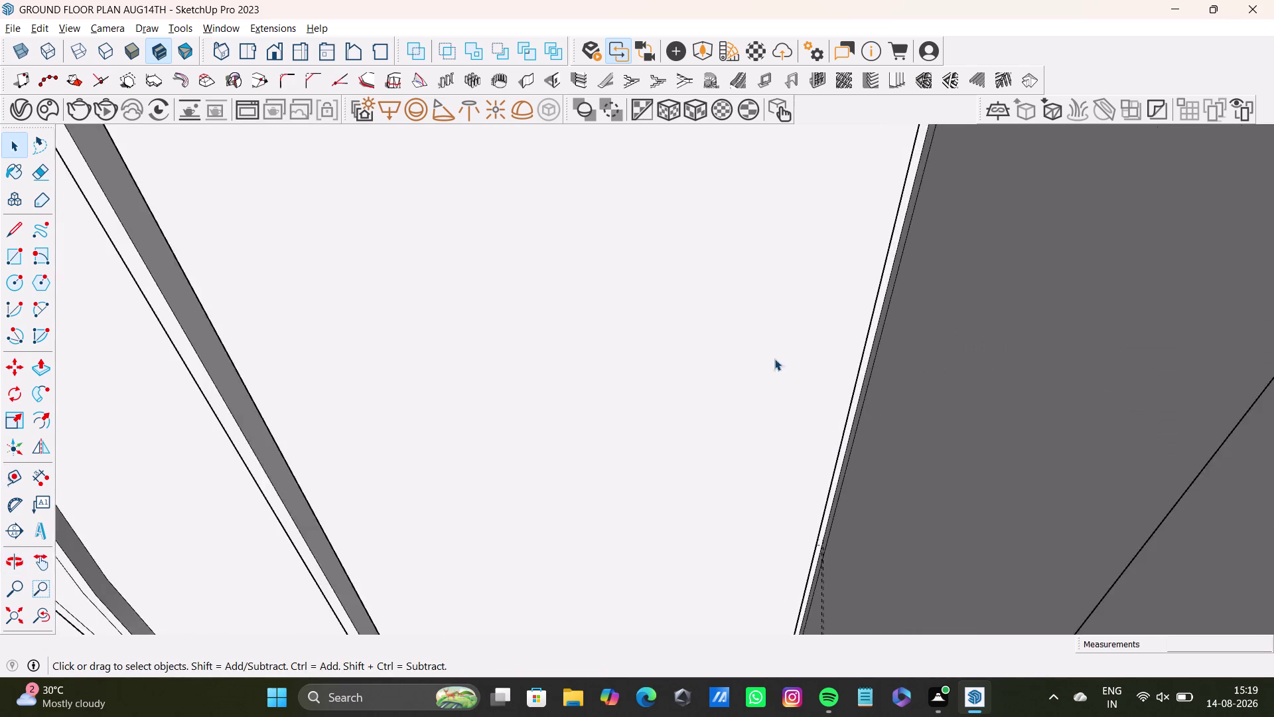
scroll(up, 3)
middle_drag(805, 341, 700, 400)
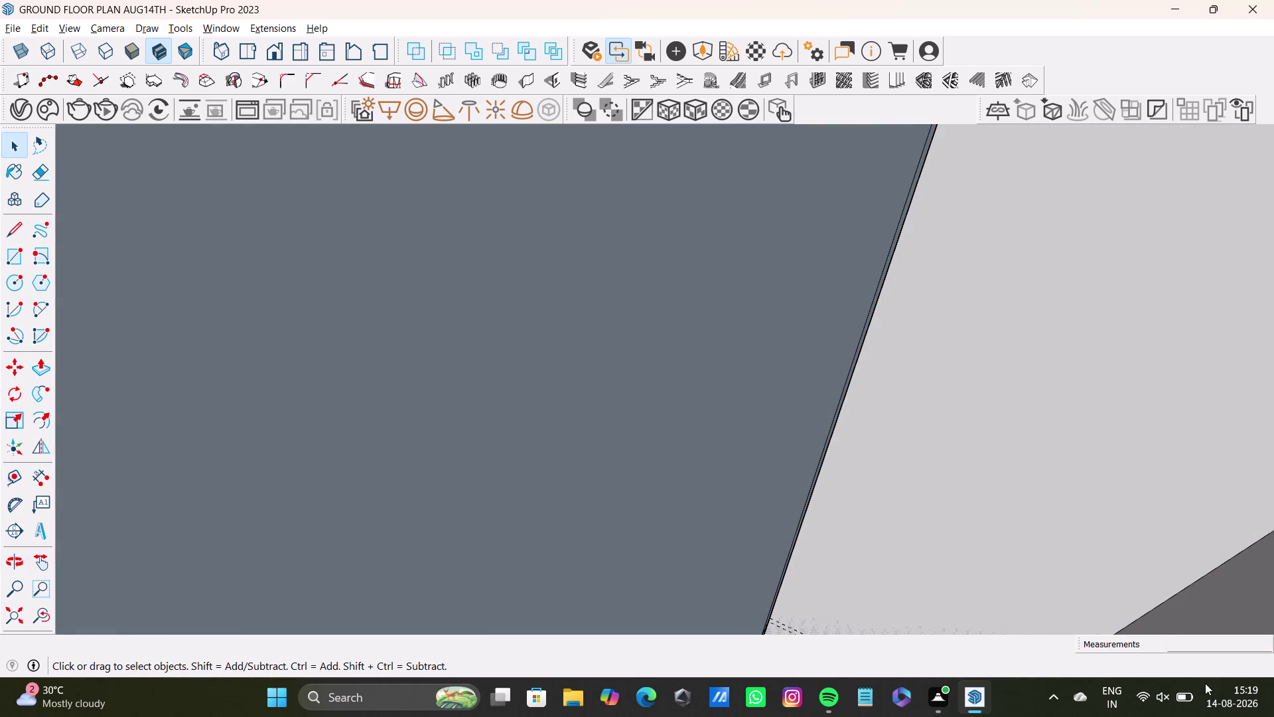
Zoom out over the floor plan and orbit to the next shutter's top corner.
click(0, 613)
click(4, 617)
scroll(up, 3)
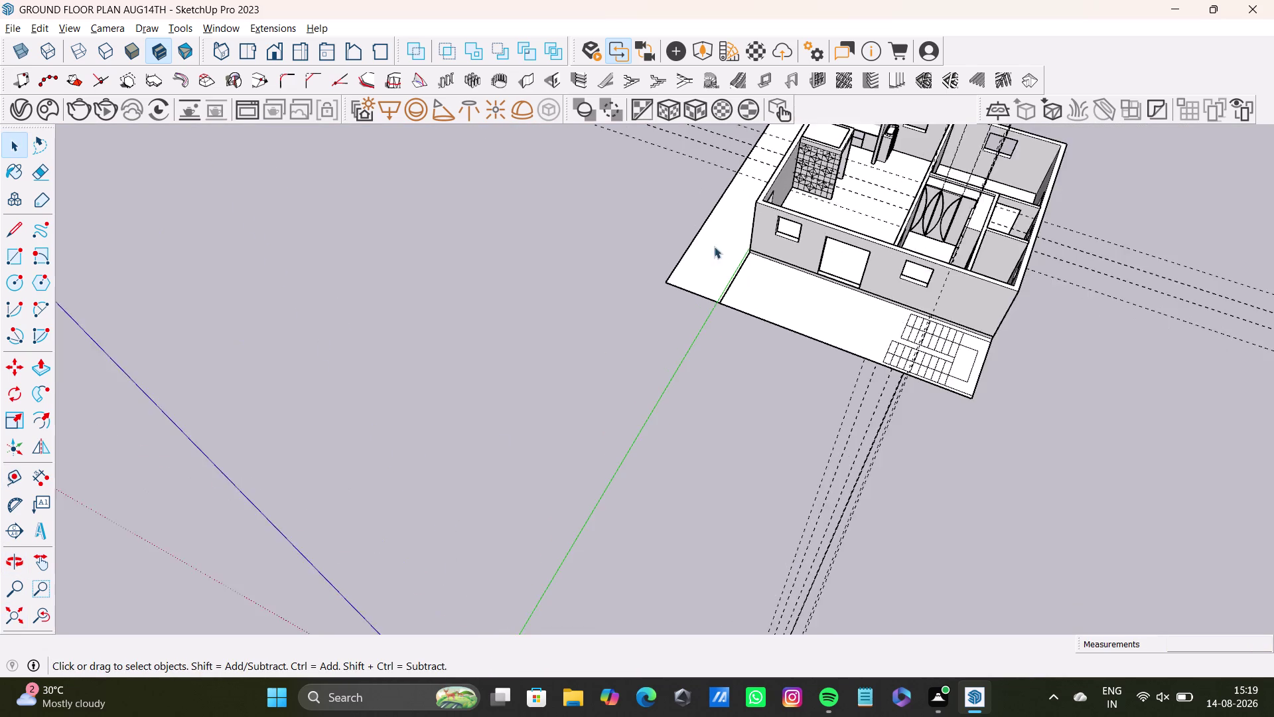
scroll(up, 3)
middle_drag(840, 230, 362, 405)
scroll(up, 3)
middle_drag(607, 401, 729, 415)
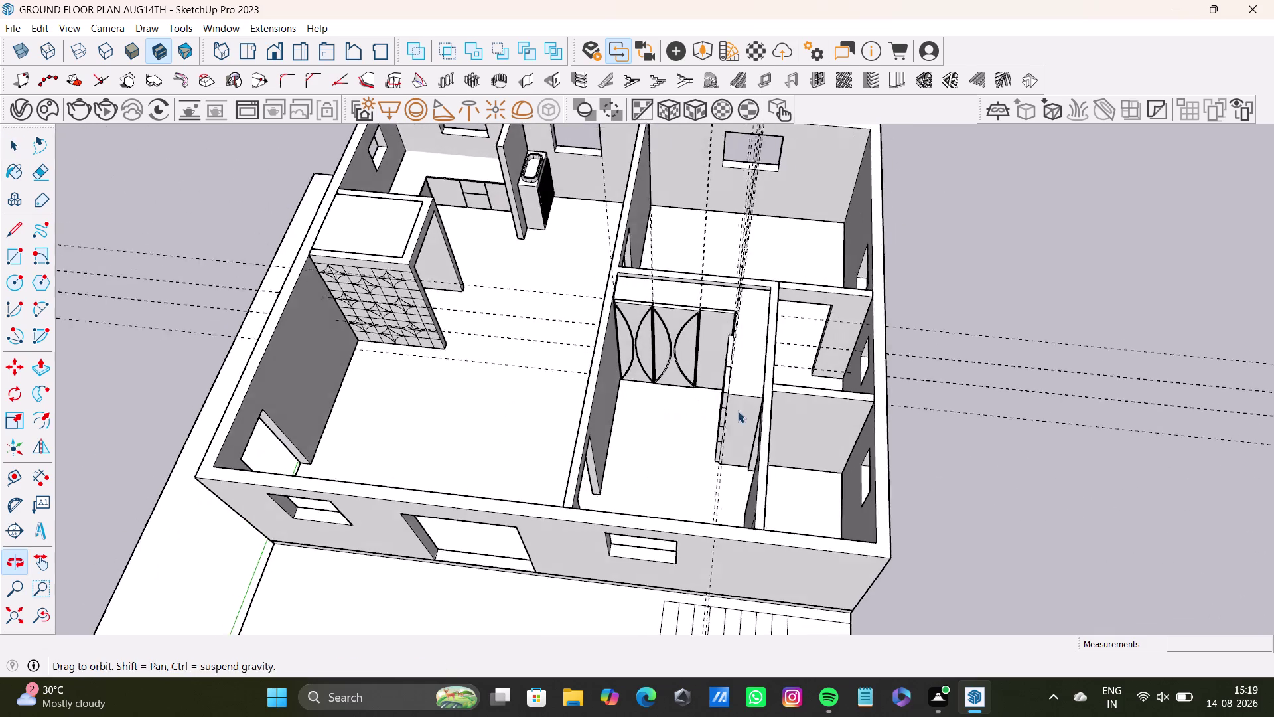
middle_drag(658, 378, 404, 445)
scroll(up, 3)
middle_drag(434, 396, 568, 360)
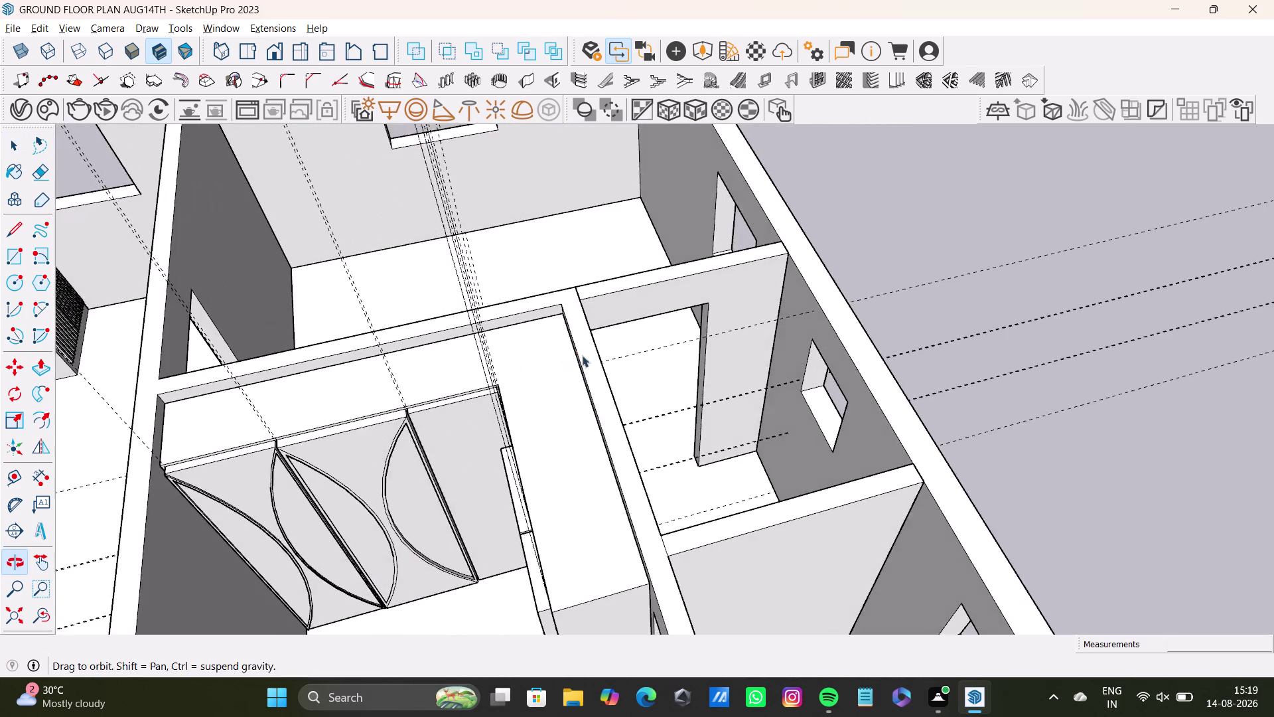
scroll(up, 3)
middle_drag(508, 395, 544, 301)
scroll(up, 3)
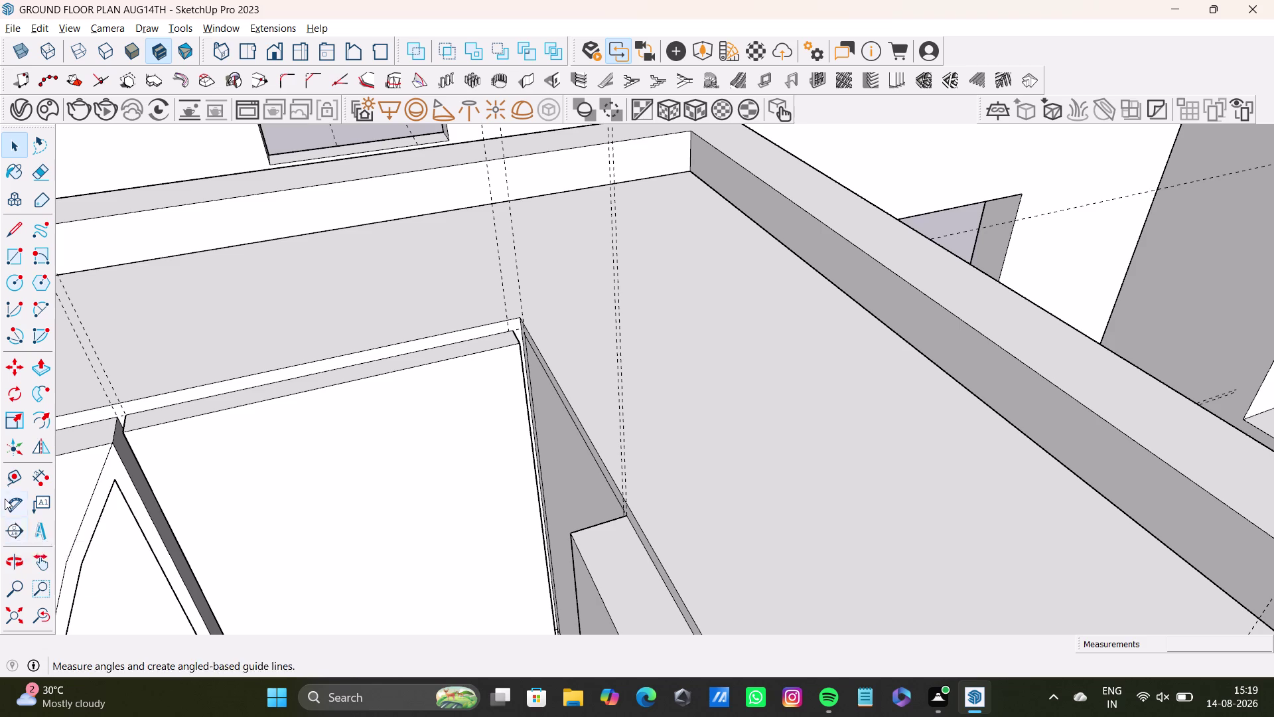
Drag a Tape Measure guide about 3 1/16" in from the shutter's edge.
click(18, 467)
scroll(up, 3)
scroll(up, 3)
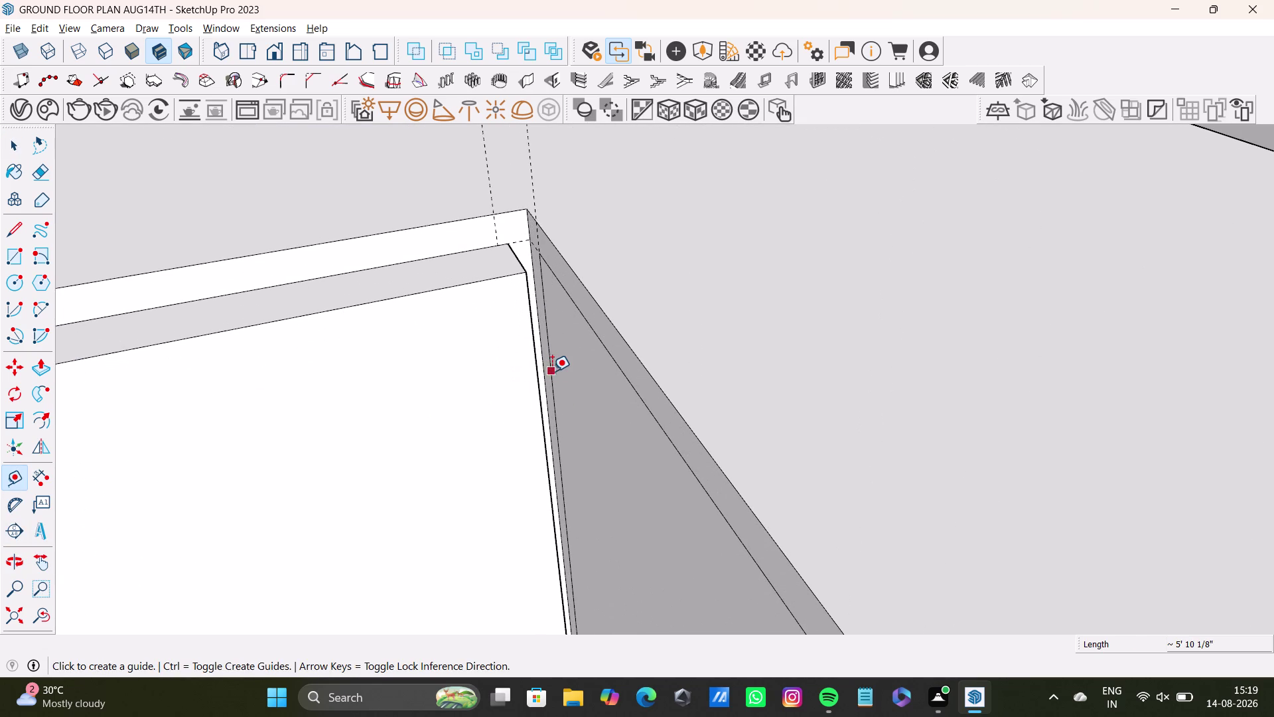
drag(538, 376, 530, 375)
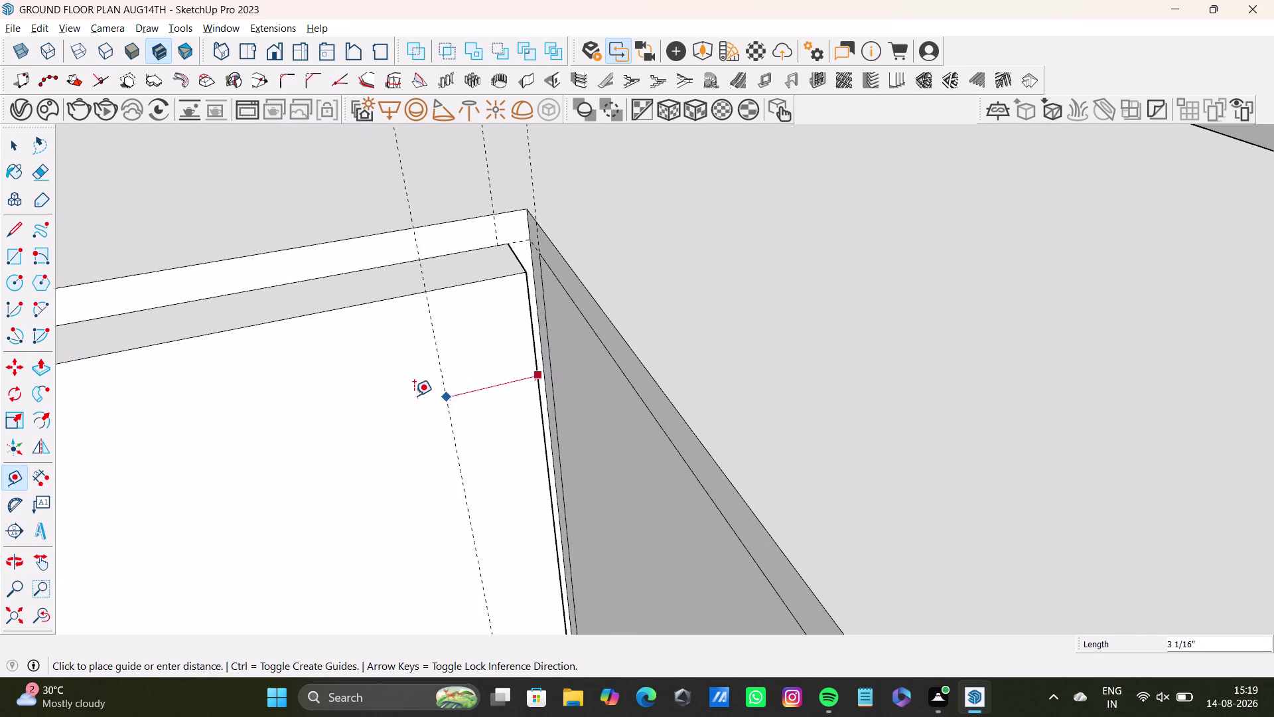
Place the guide inside the shutter edge and orbit down over the leaf-arc shutters.
click(395, 398)
scroll(down, 3)
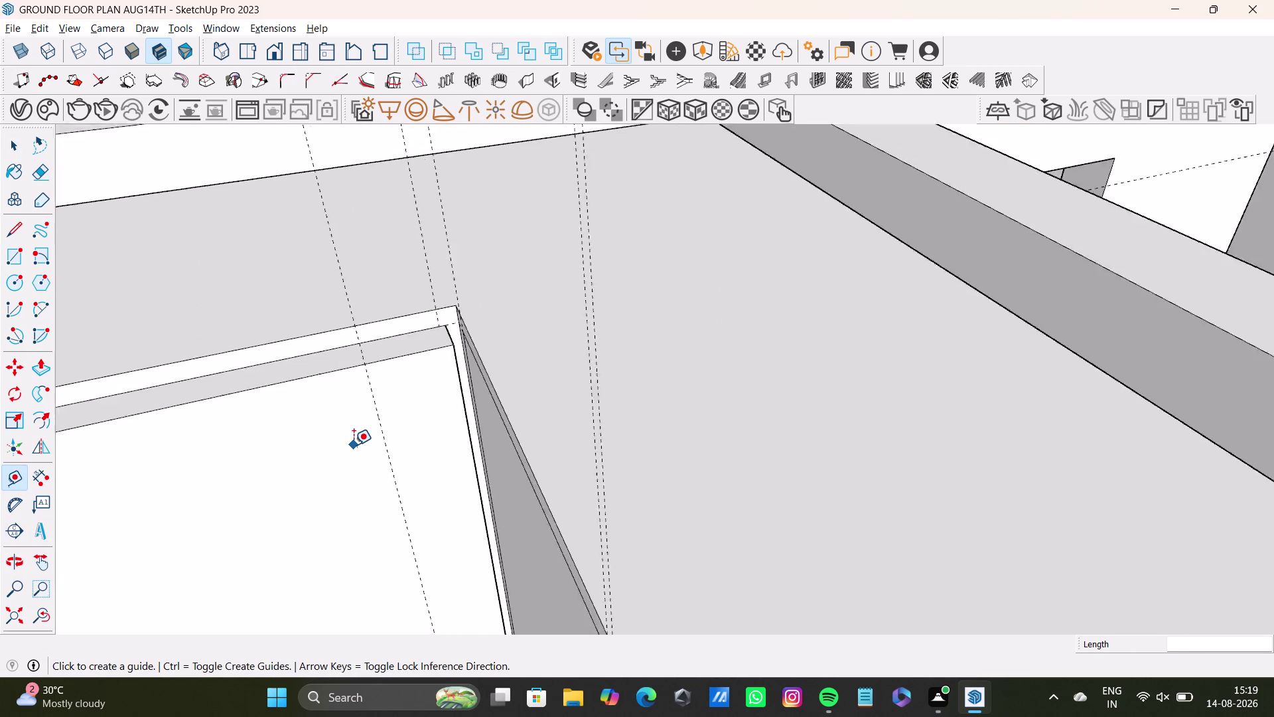
scroll(down, 3)
middle_drag(354, 453, 491, 276)
scroll(up, 3)
middle_drag(506, 337, 509, 445)
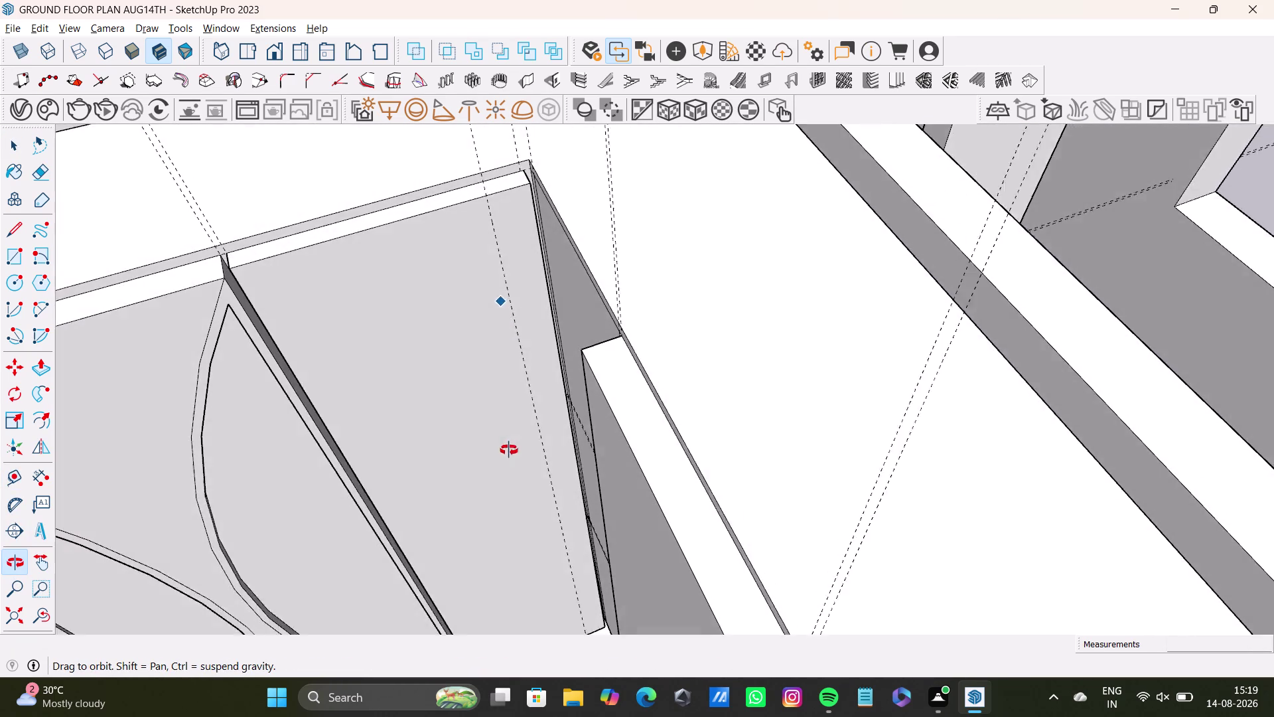
middle_drag(509, 445, 508, 361)
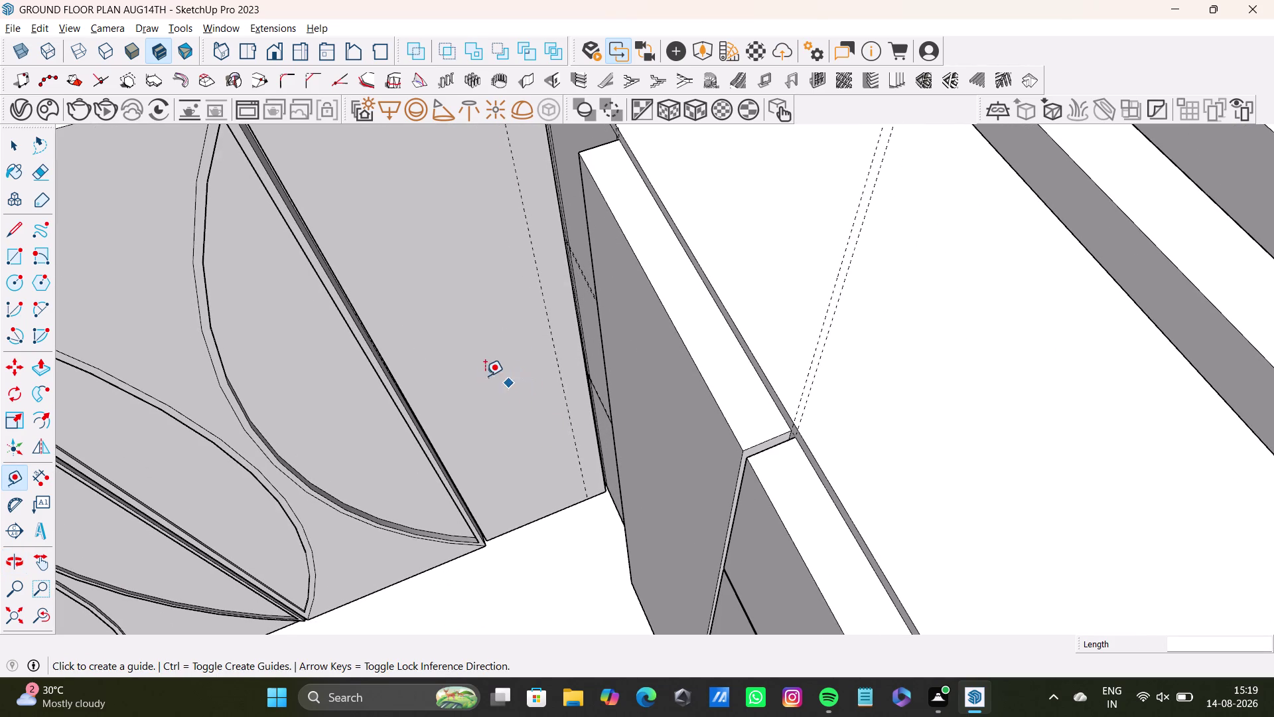
Start a line from the shutter's top edge along the guide, reading 2' 5 15/16".
click(14, 236)
middle_drag(567, 204, 554, 362)
click(465, 214)
scroll(down, 3)
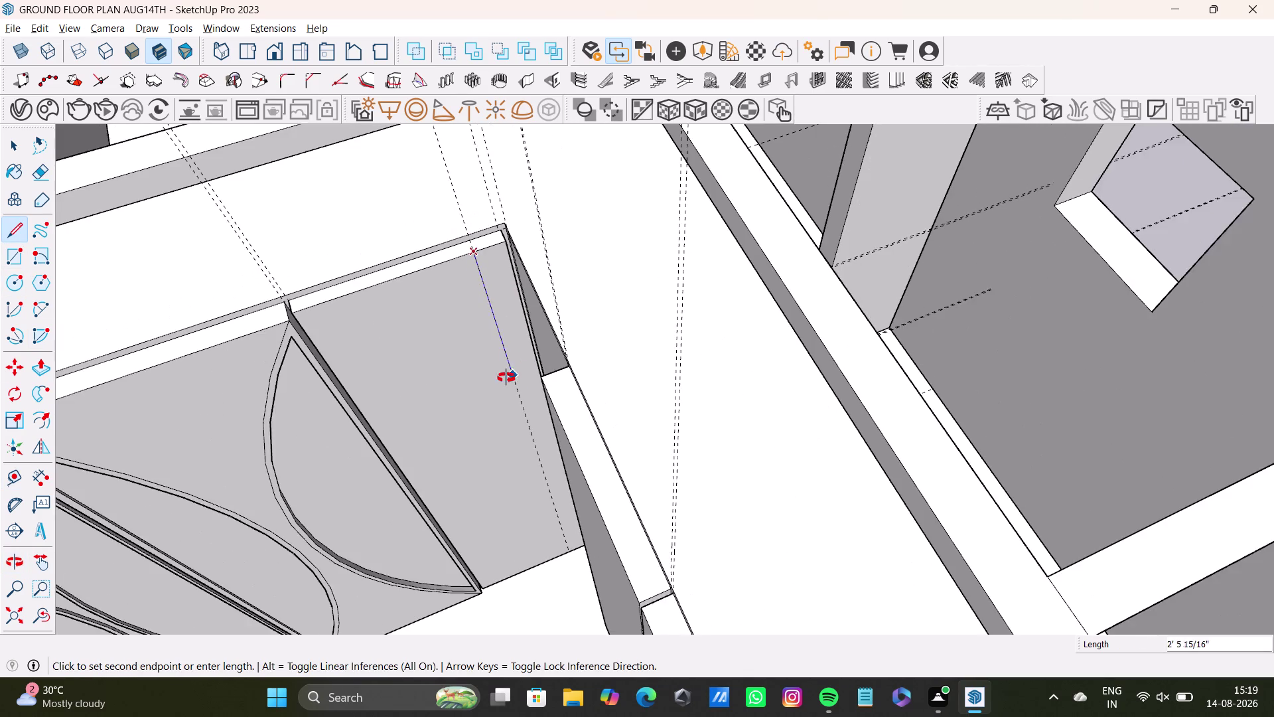
End the line at the shutter's bottom edge and select the thin strip beside it.
middle_drag(507, 377, 507, 191)
click(570, 435)
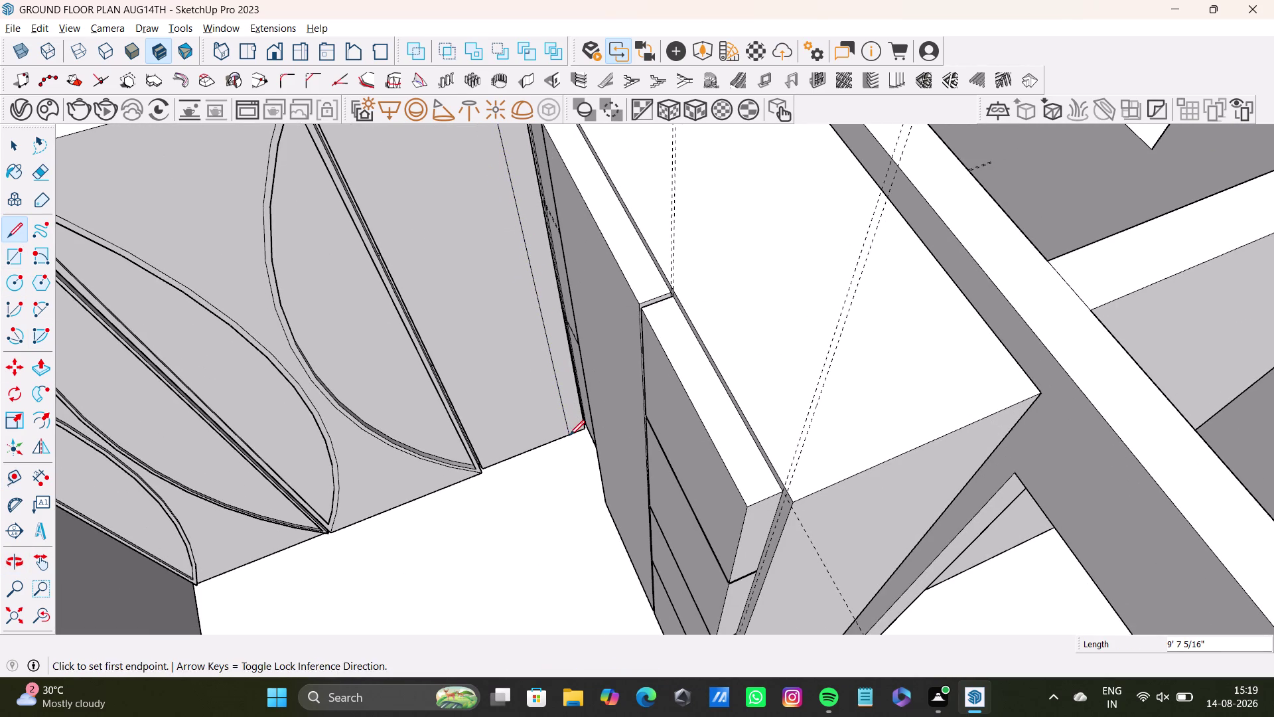
key(space)
click(566, 391)
click(567, 391)
Push/Pull the thin strip inward toward the panel edge.
key(p)
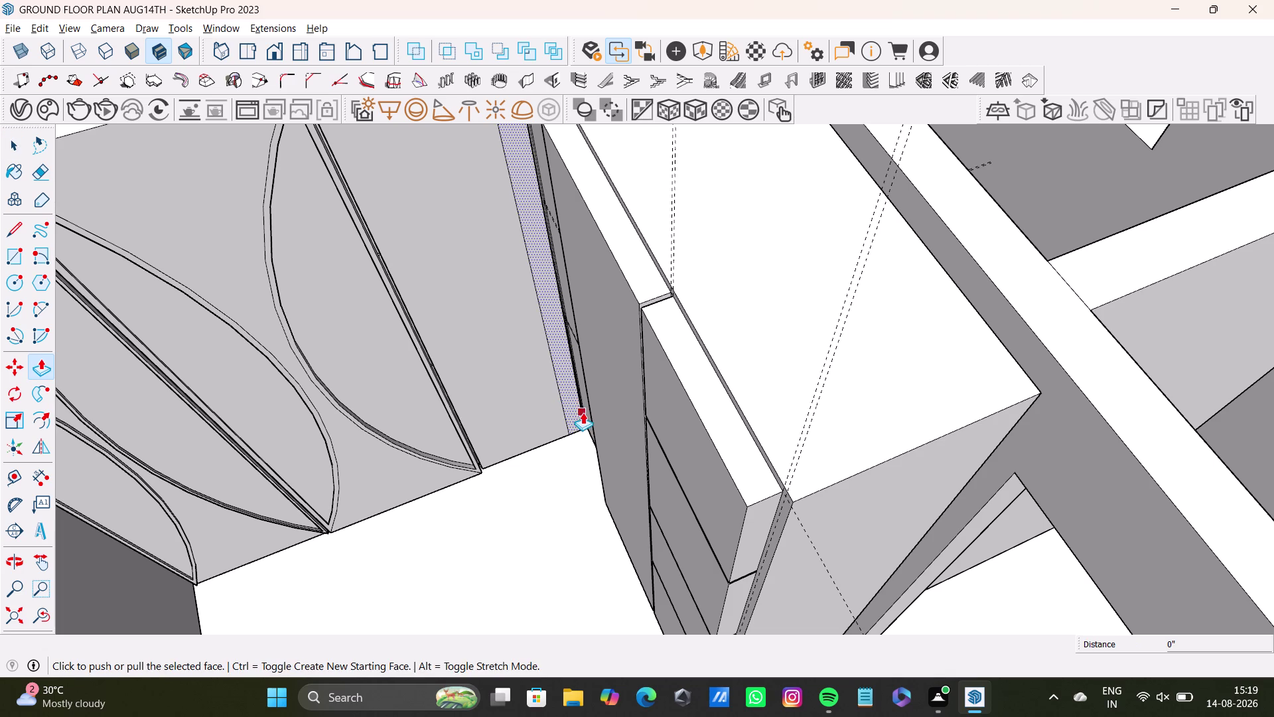
drag(575, 390, 594, 438)
middle_drag(592, 438, 744, 466)
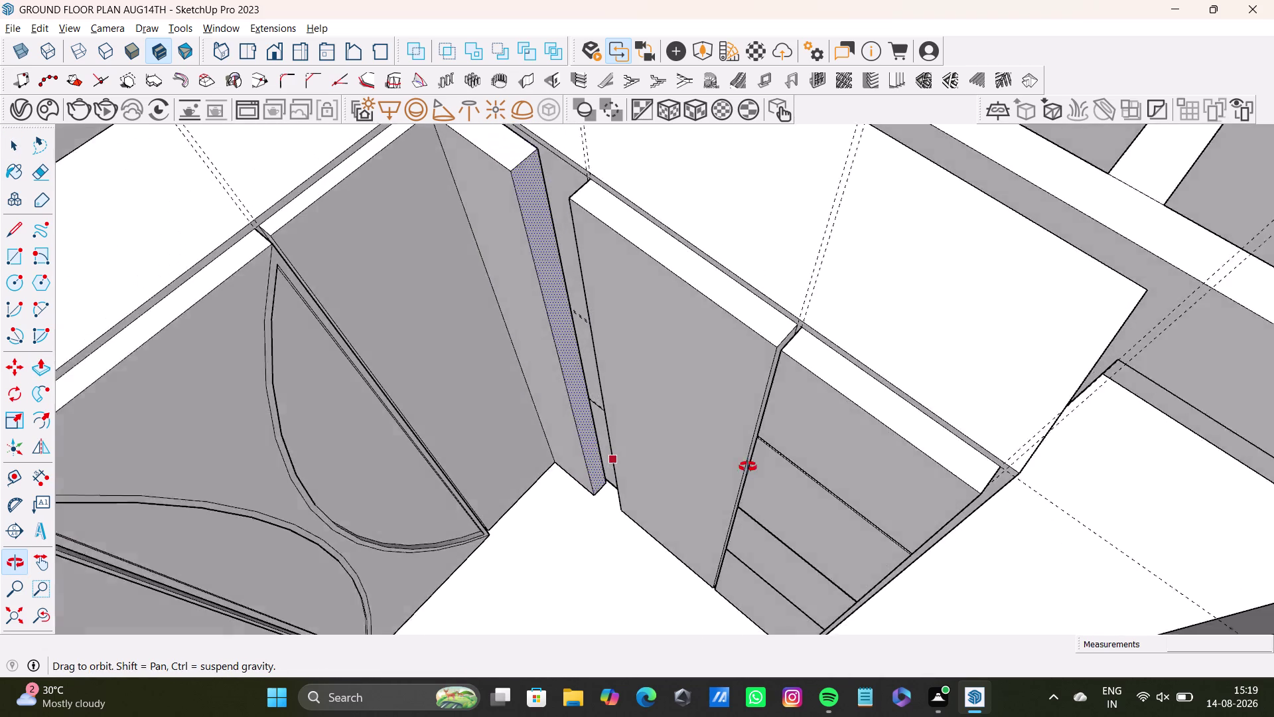
middle_drag(744, 466, 901, 481)
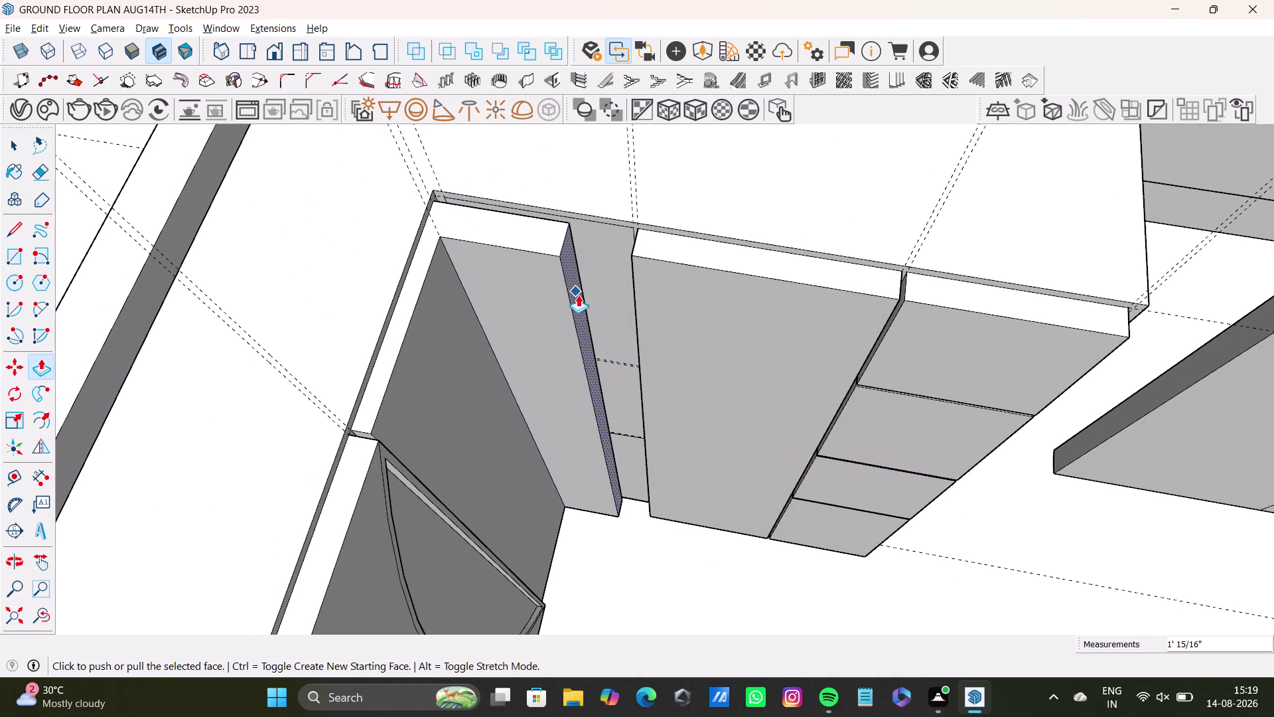
drag(579, 296, 631, 310)
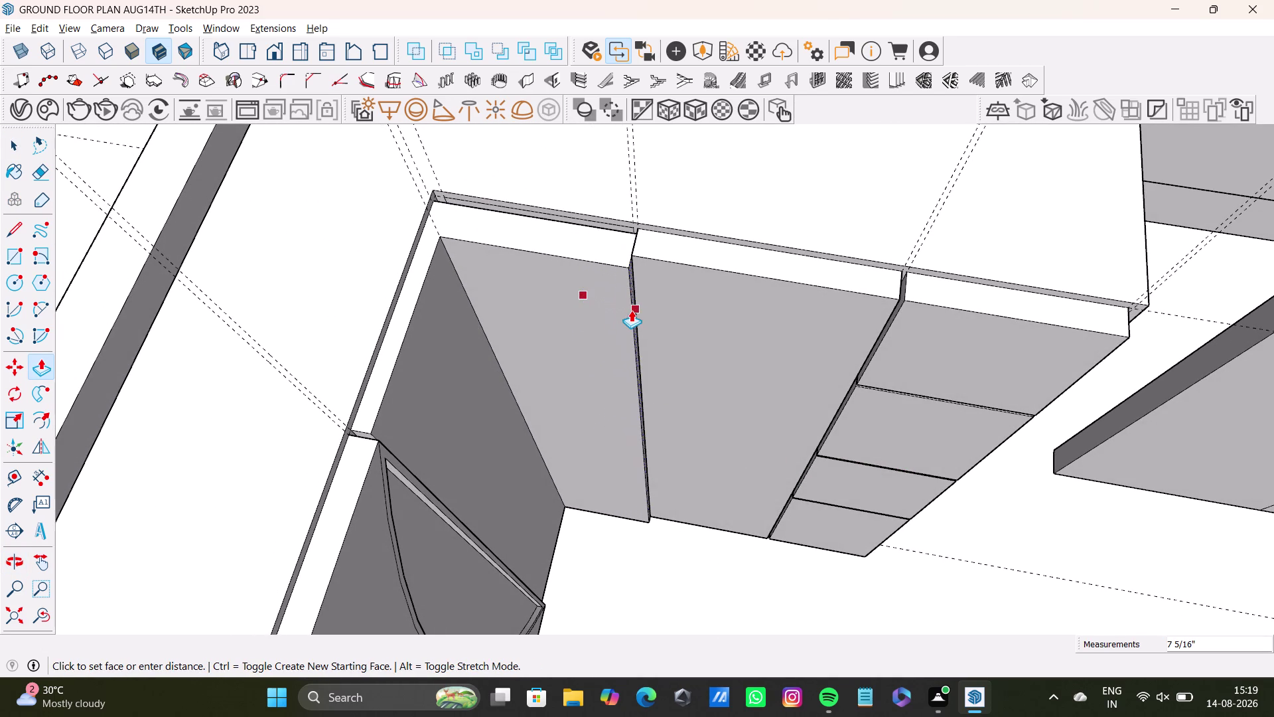
drag(631, 309, 630, 313)
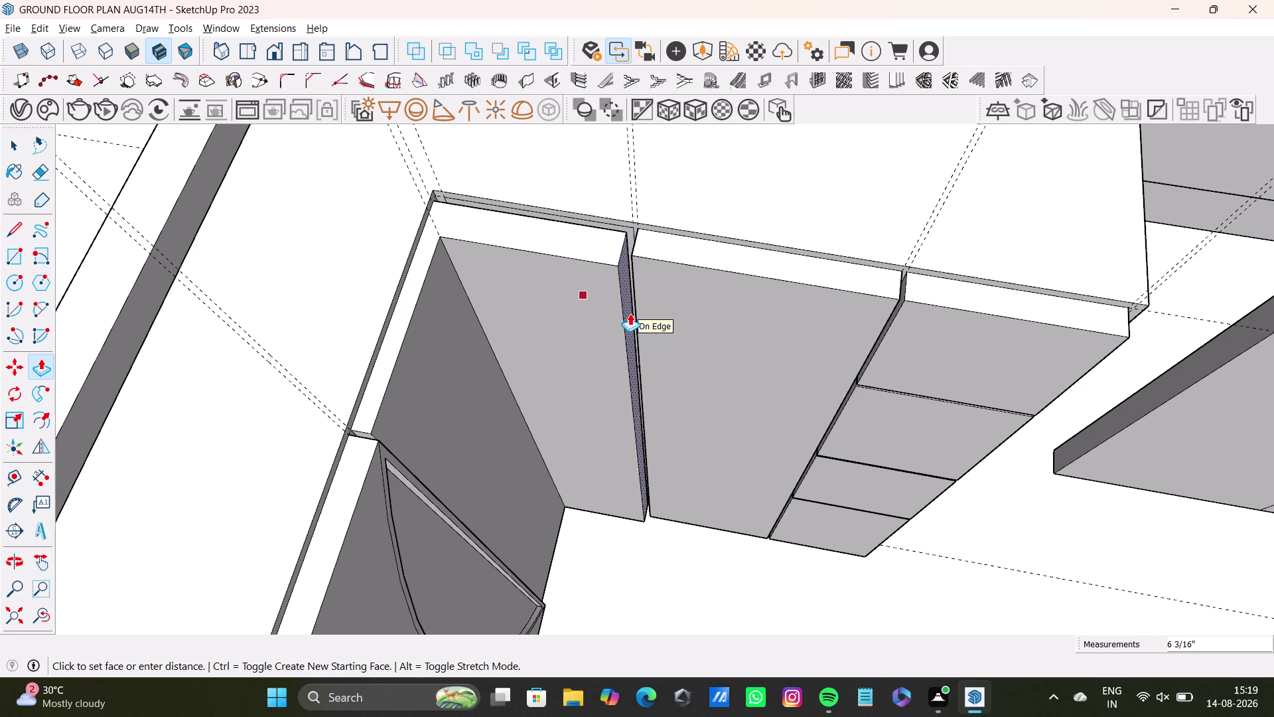
drag(630, 313, 630, 313)
Push the strip further in to set the groove depth between the shutters.
scroll(up, 3)
middle_drag(620, 279, 663, 301)
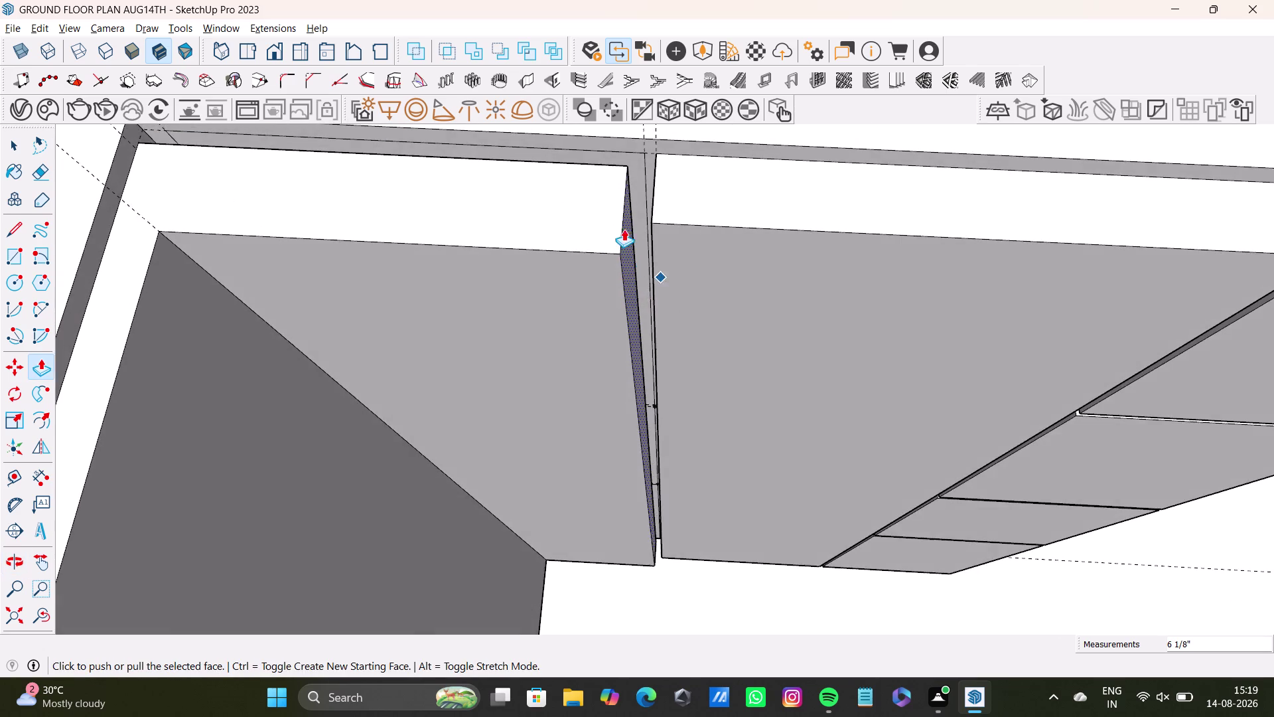
scroll(up, 3)
click(636, 254)
drag(639, 254, 647, 256)
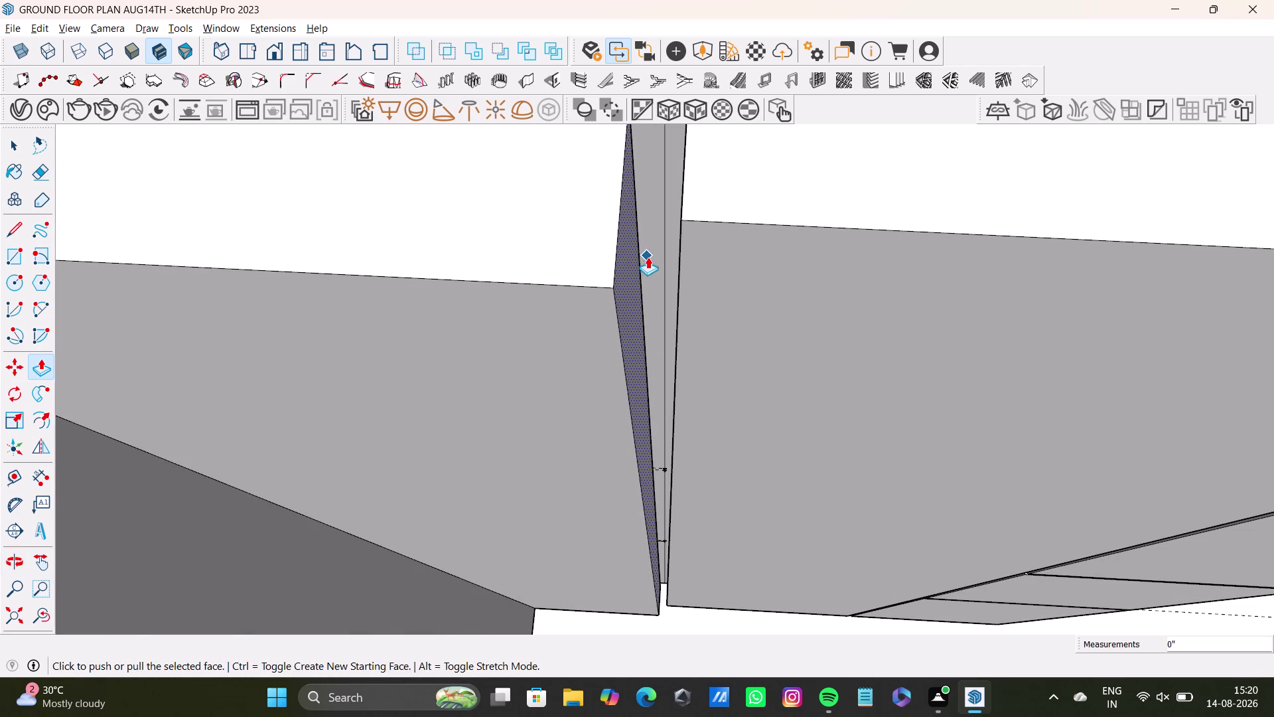
drag(648, 256, 652, 259)
drag(630, 263, 659, 274)
scroll(down, 3)
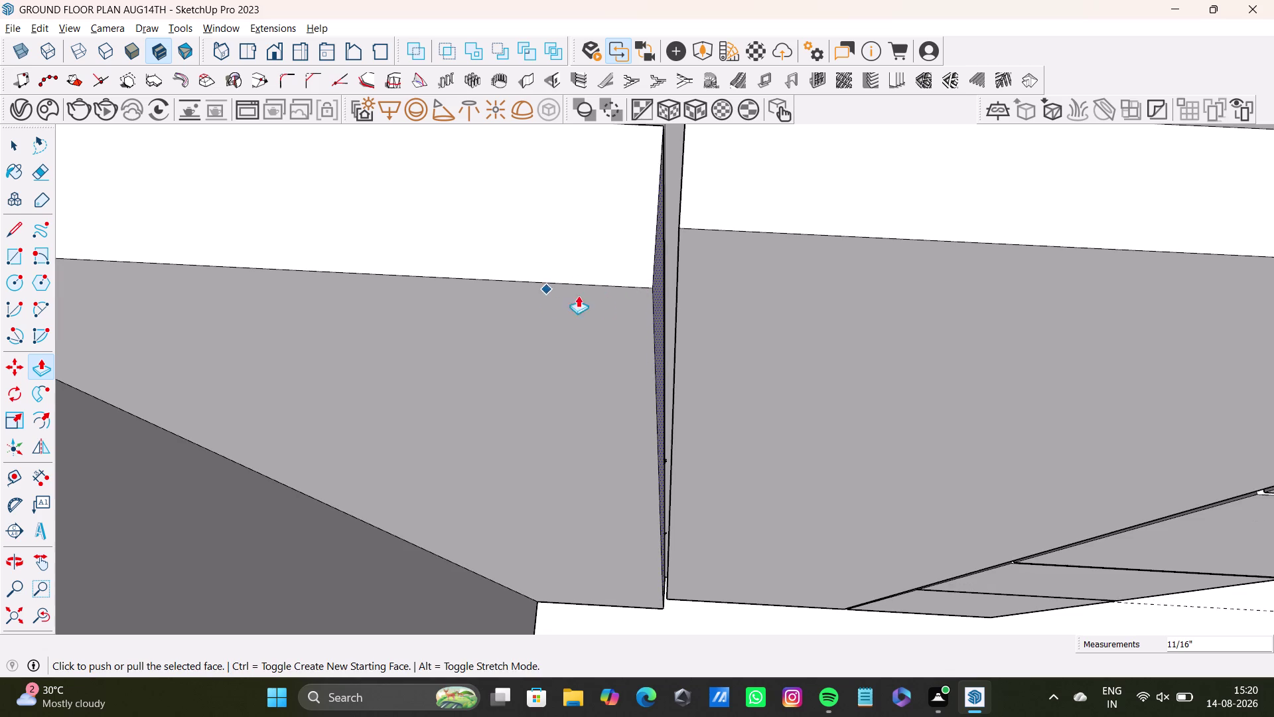
middle_drag(608, 296, 274, 248)
scroll(down, 3)
scroll(up, 3)
middle_drag(651, 217, 640, 395)
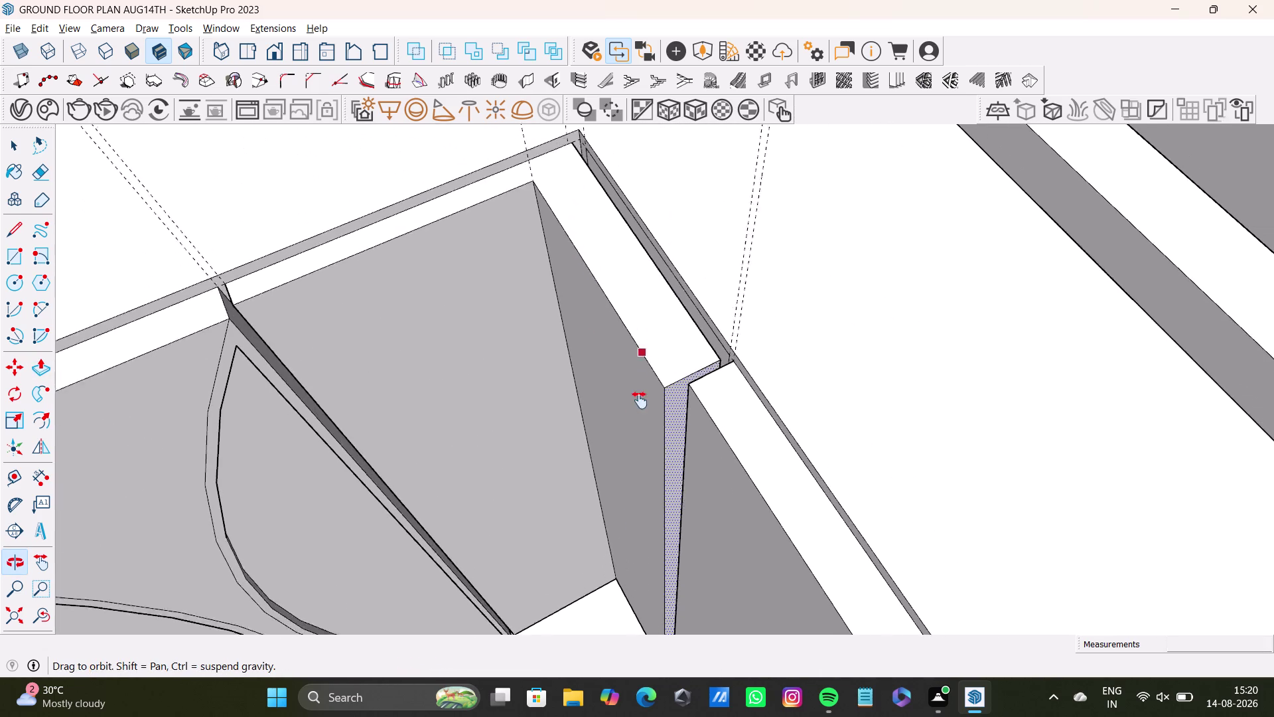
Push the triangular shutter face at the wardrobe's top corner inward.
middle_drag(640, 396, 640, 400)
middle_drag(639, 401, 591, 308)
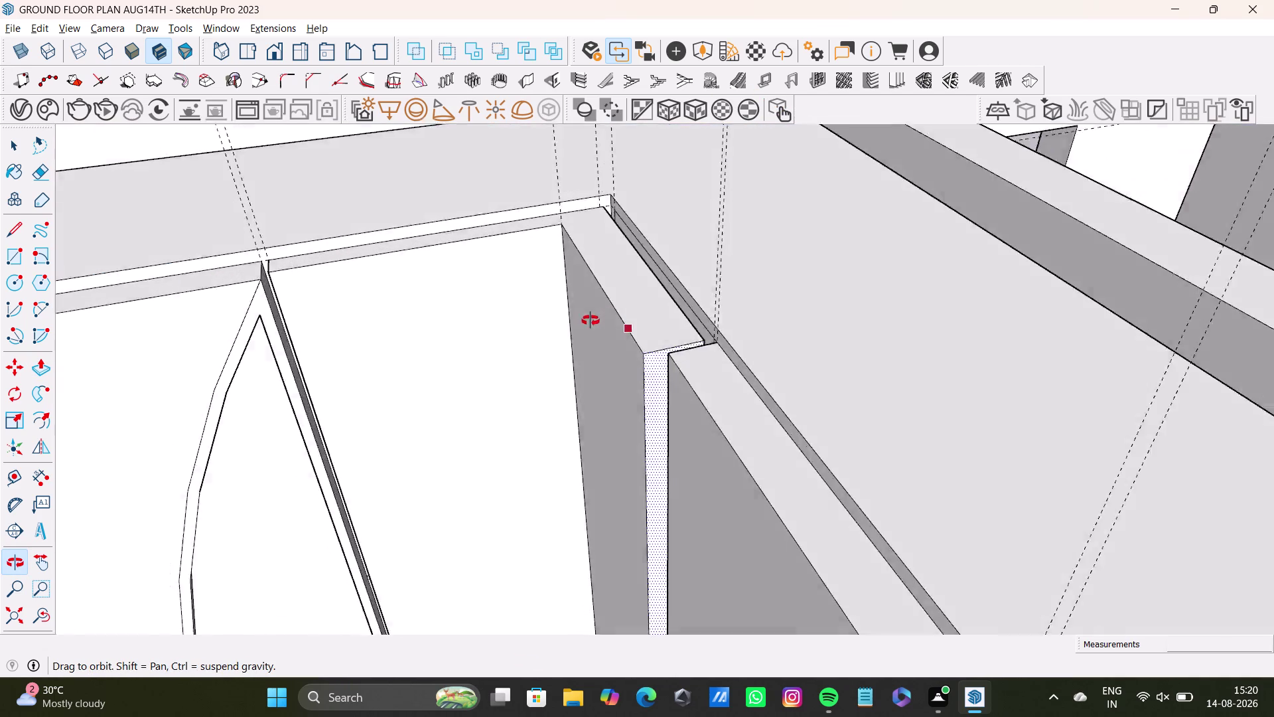
middle_drag(590, 308, 591, 343)
scroll(up, 3)
middle_drag(582, 328, 677, 322)
drag(619, 358, 632, 355)
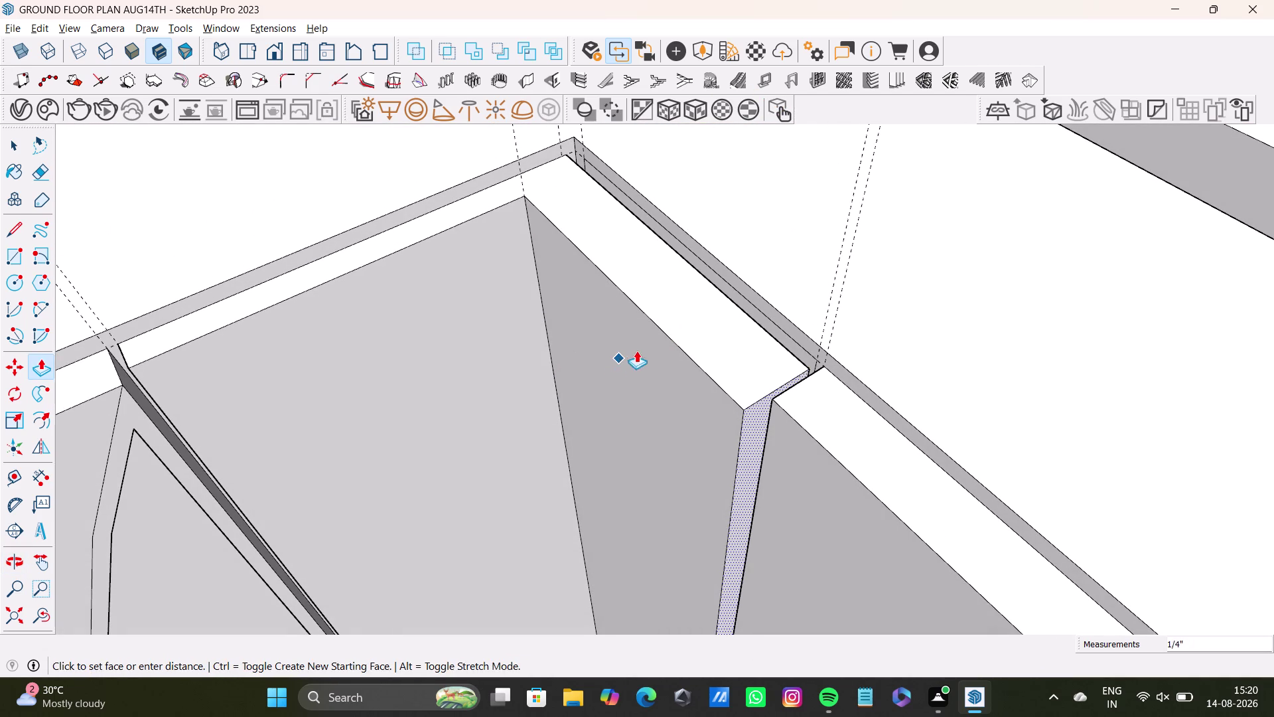
drag(632, 355, 640, 339)
key(space)
click(622, 335)
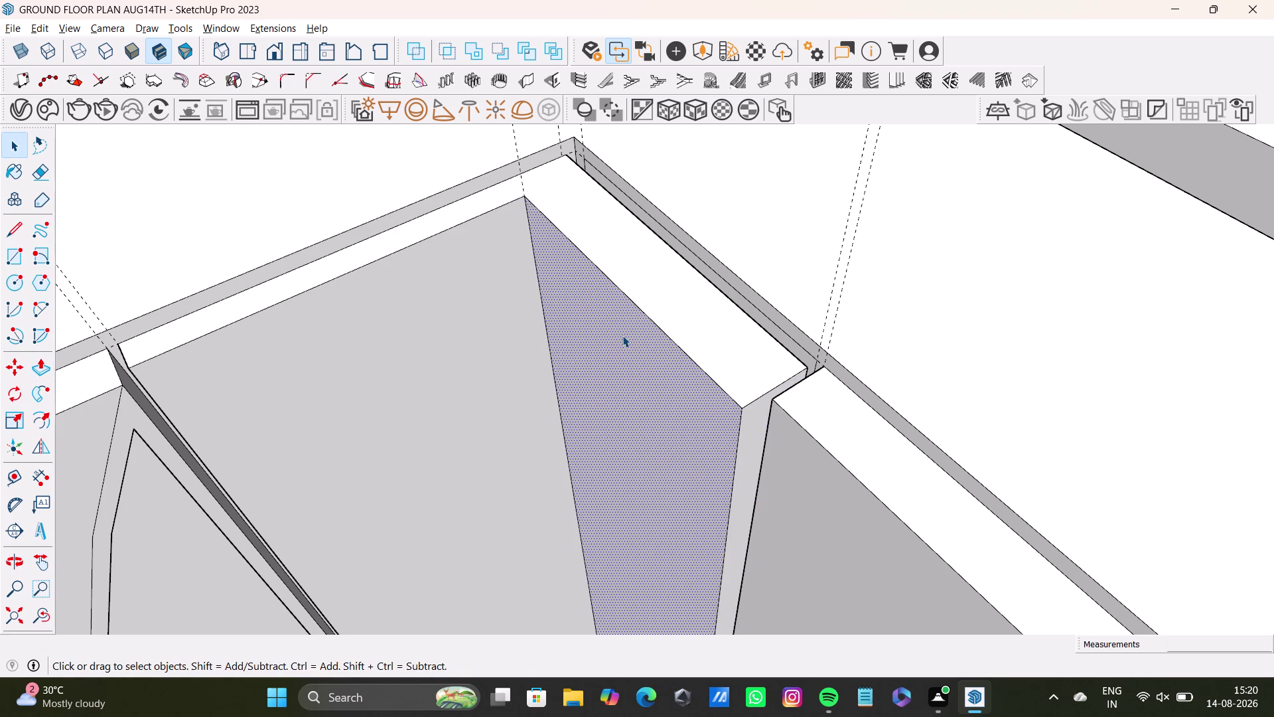
key(p)
click(622, 335)
click(640, 320)
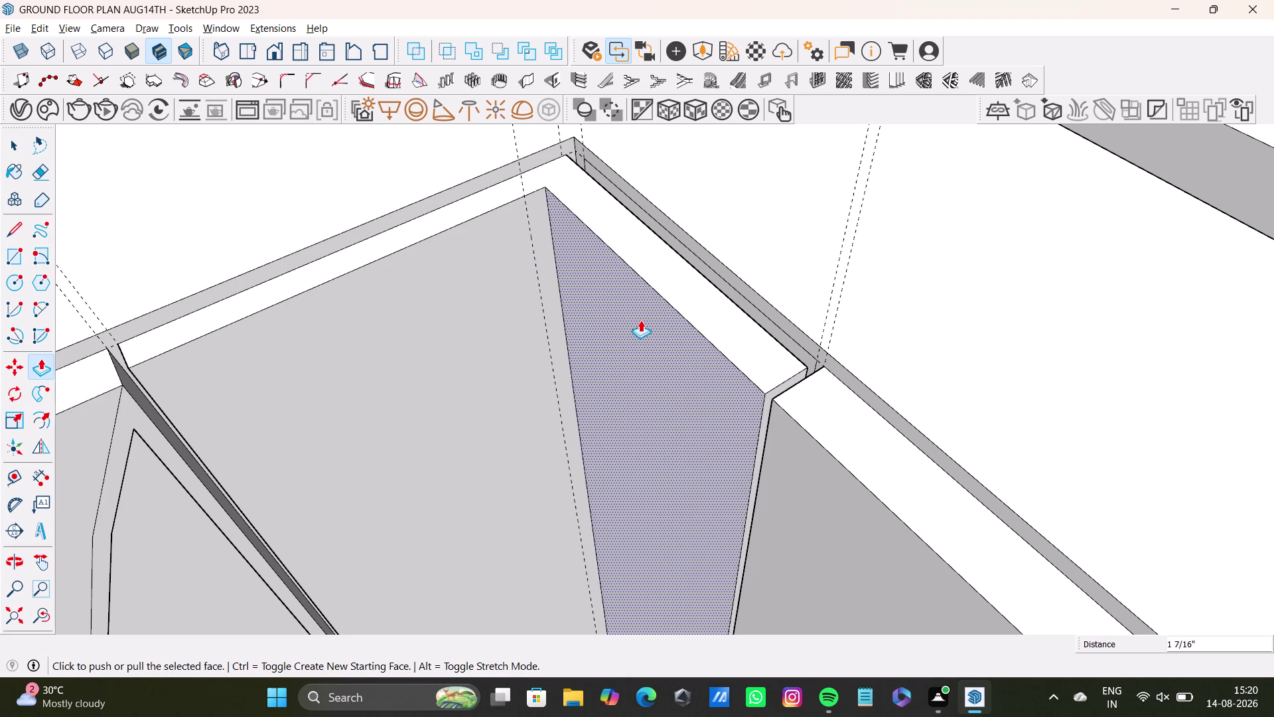
key(space)
click(362, 361)
Push the neighbouring triangular shutter face in by 1/8".
key(p)
drag(362, 362, 364, 362)
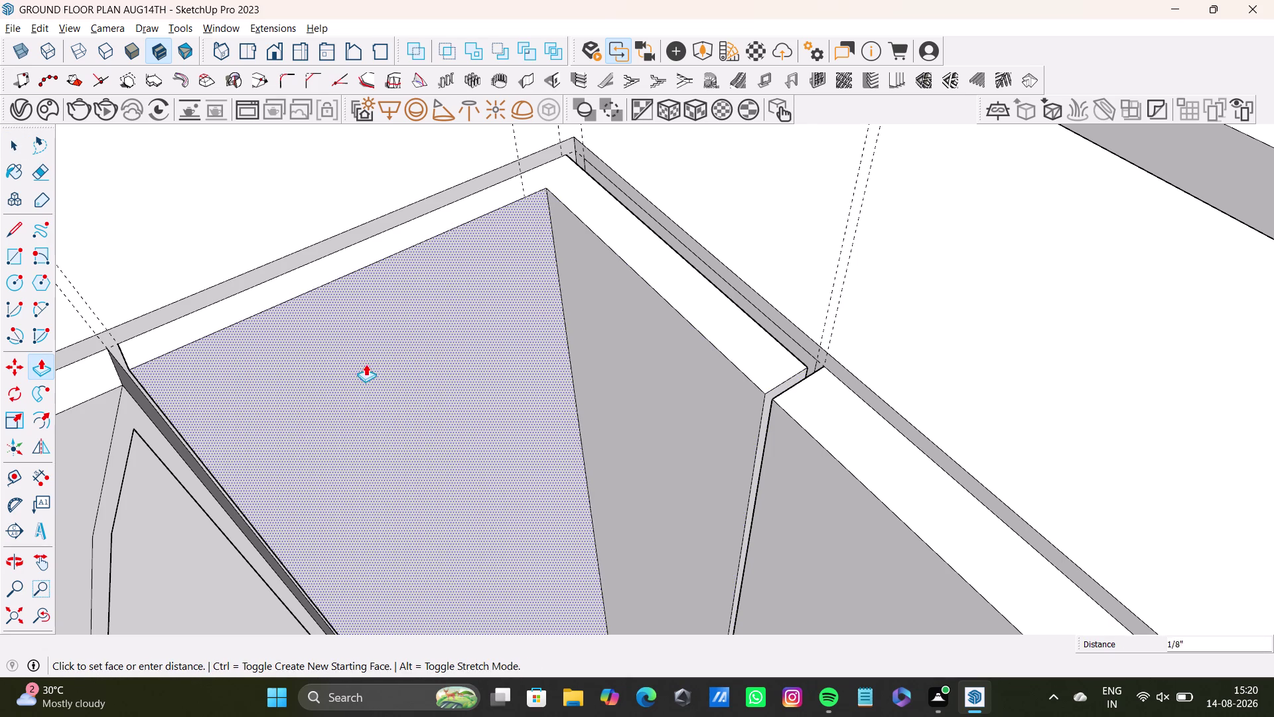
drag(364, 362, 369, 367)
key(space)
Push the thin strip face along the edge flush so it disappears.
middle_drag(571, 273, 369, 255)
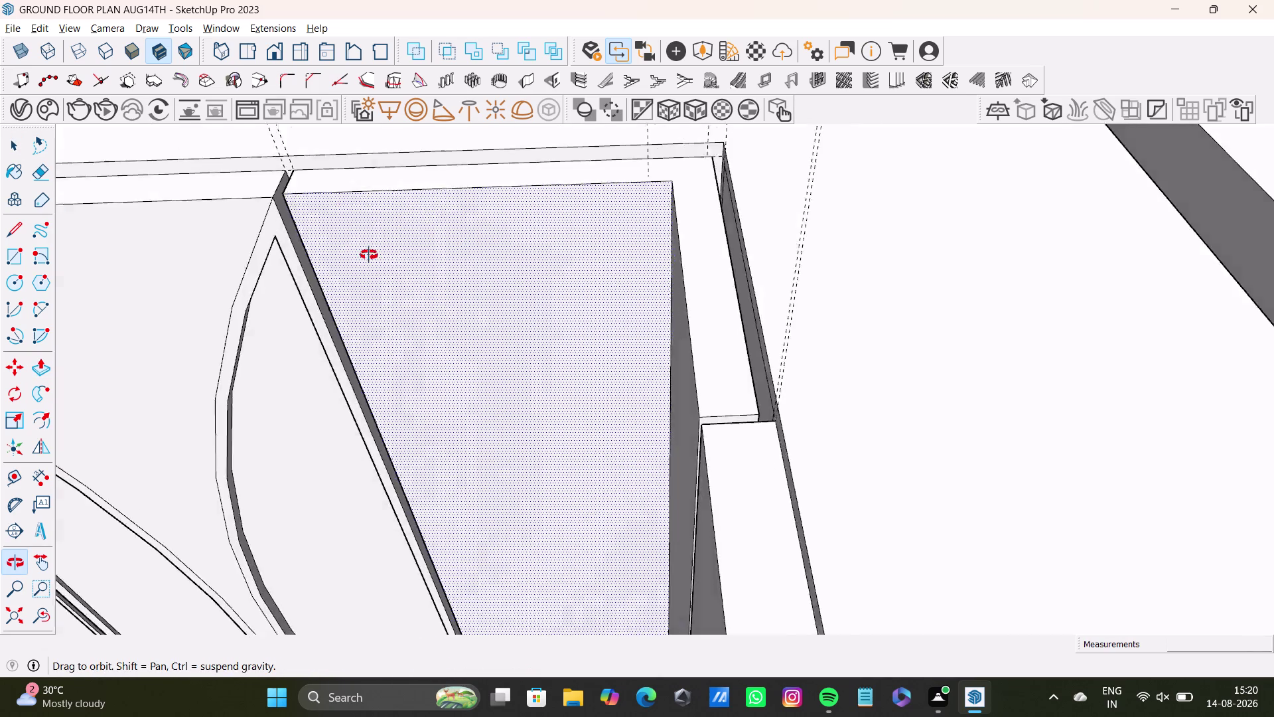
middle_drag(368, 255, 242, 233)
scroll(up, 3)
middle_drag(838, 348, 776, 426)
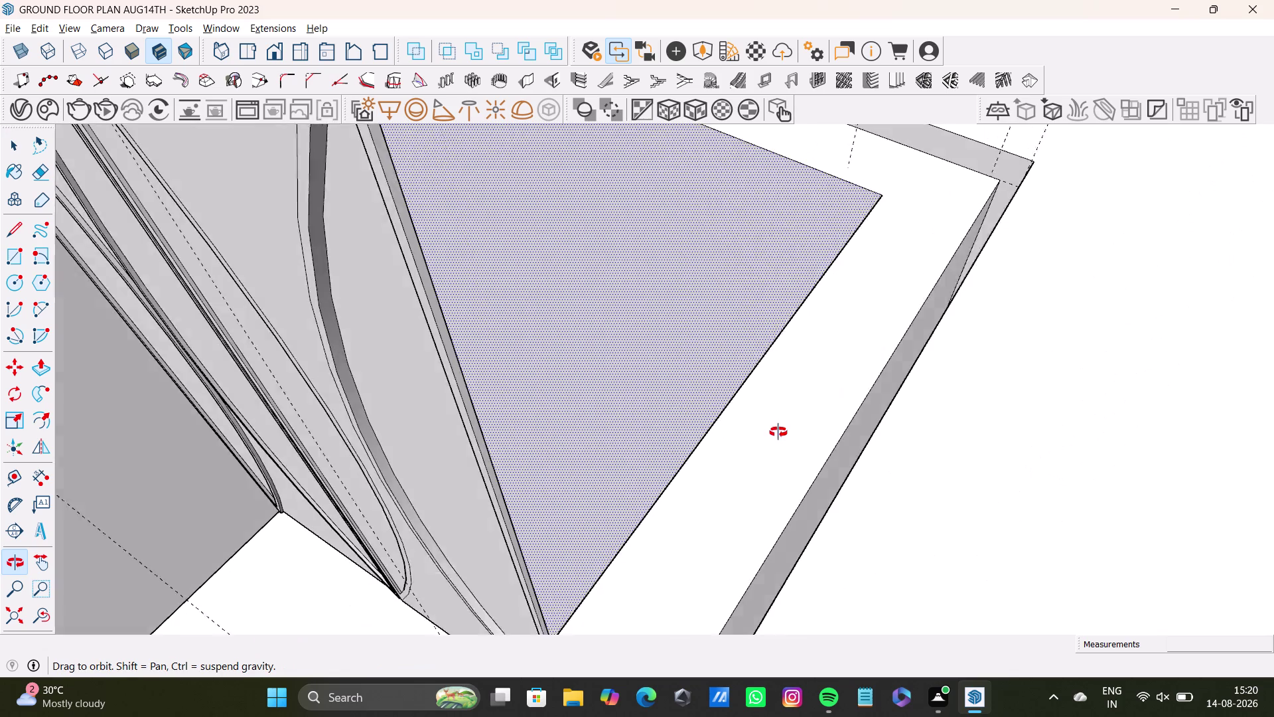
middle_drag(776, 426, 777, 432)
scroll(up, 3)
middle_drag(847, 442, 808, 390)
click(825, 415)
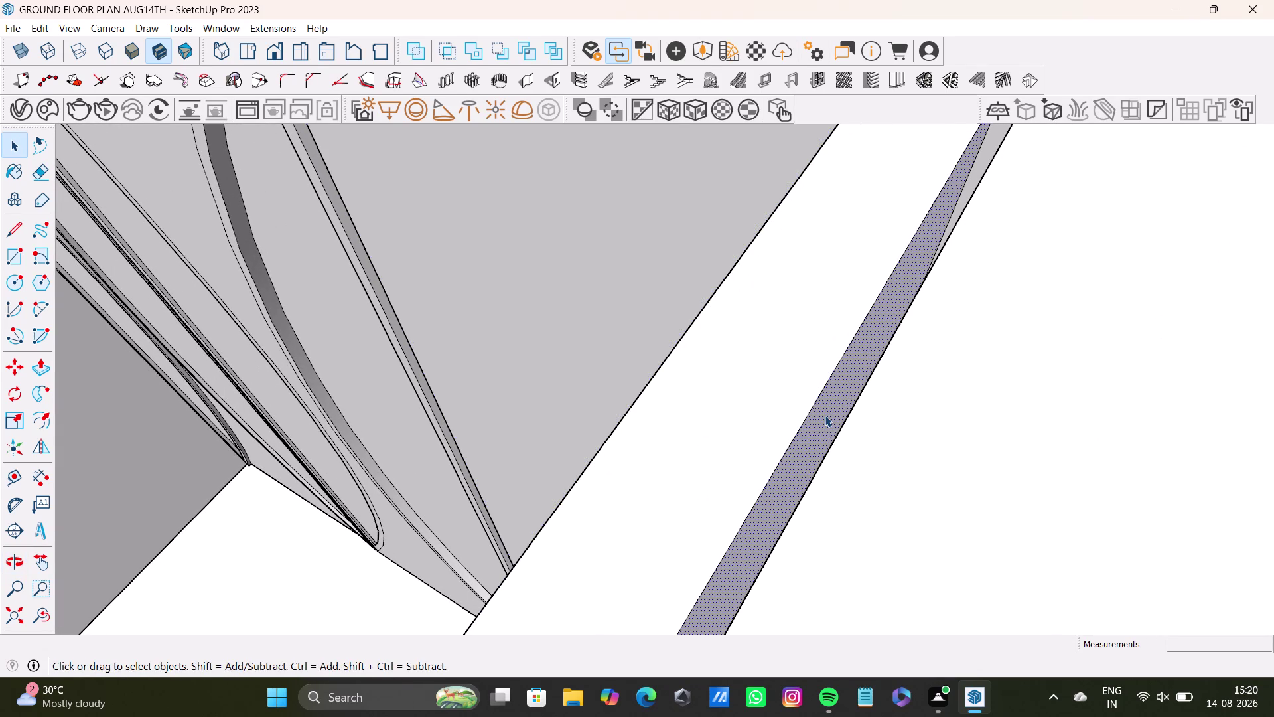
key(p)
click(824, 414)
drag(826, 418, 849, 428)
drag(814, 425, 838, 451)
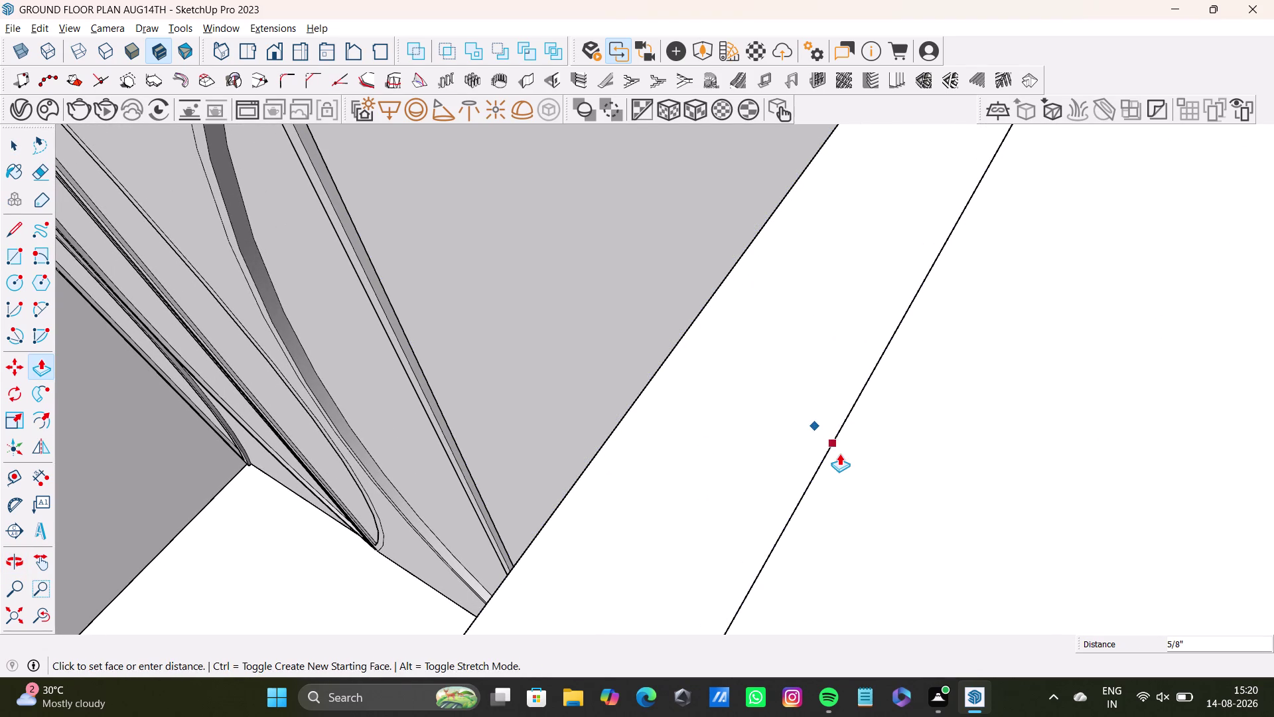
drag(838, 450, 842, 455)
Push the upper shutter face in by 1/4".
scroll(down, 3)
middle_drag(723, 441, 1030, 410)
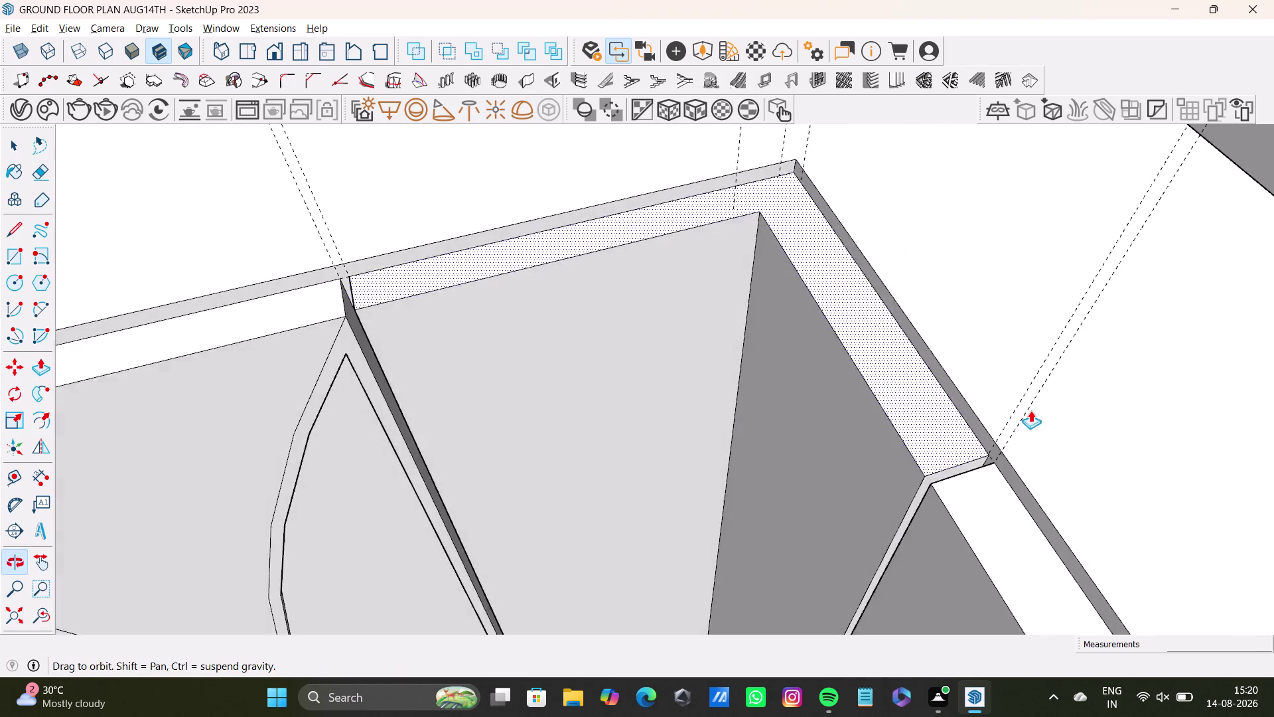
middle_drag(850, 397, 904, 456)
key(space)
click(614, 295)
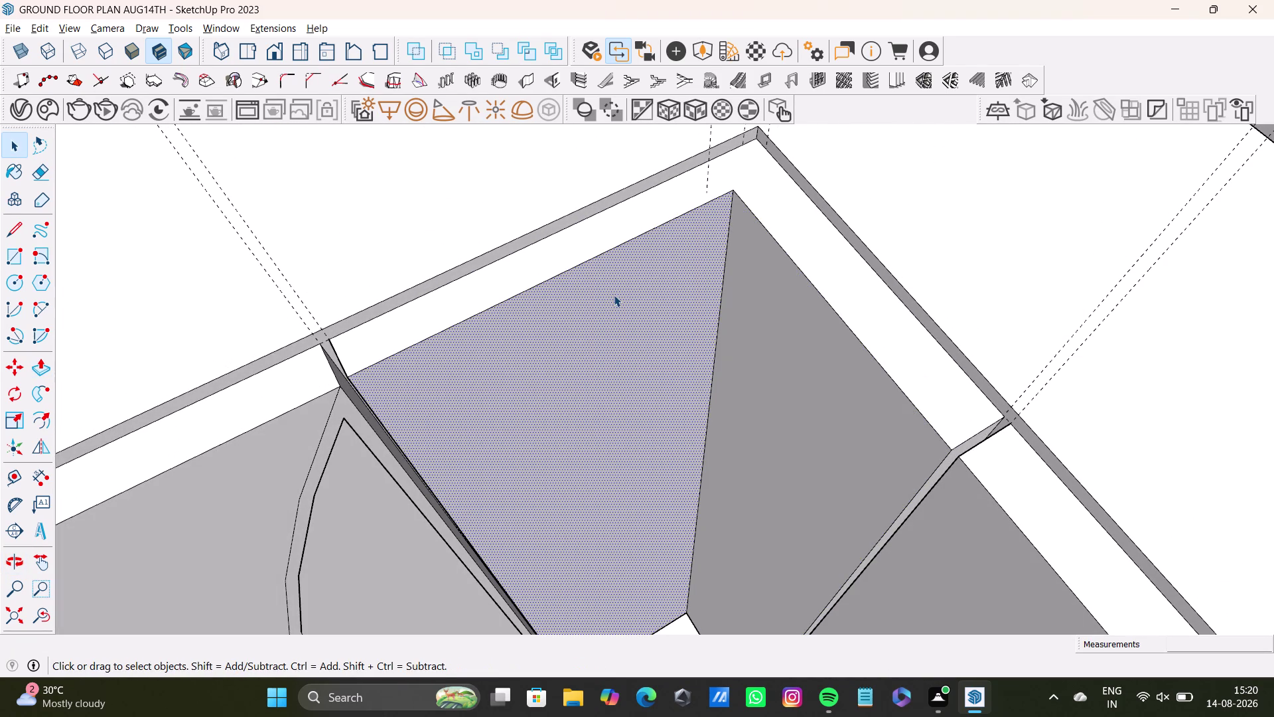
drag(613, 294, 621, 299)
key(p)
drag(621, 298, 623, 301)
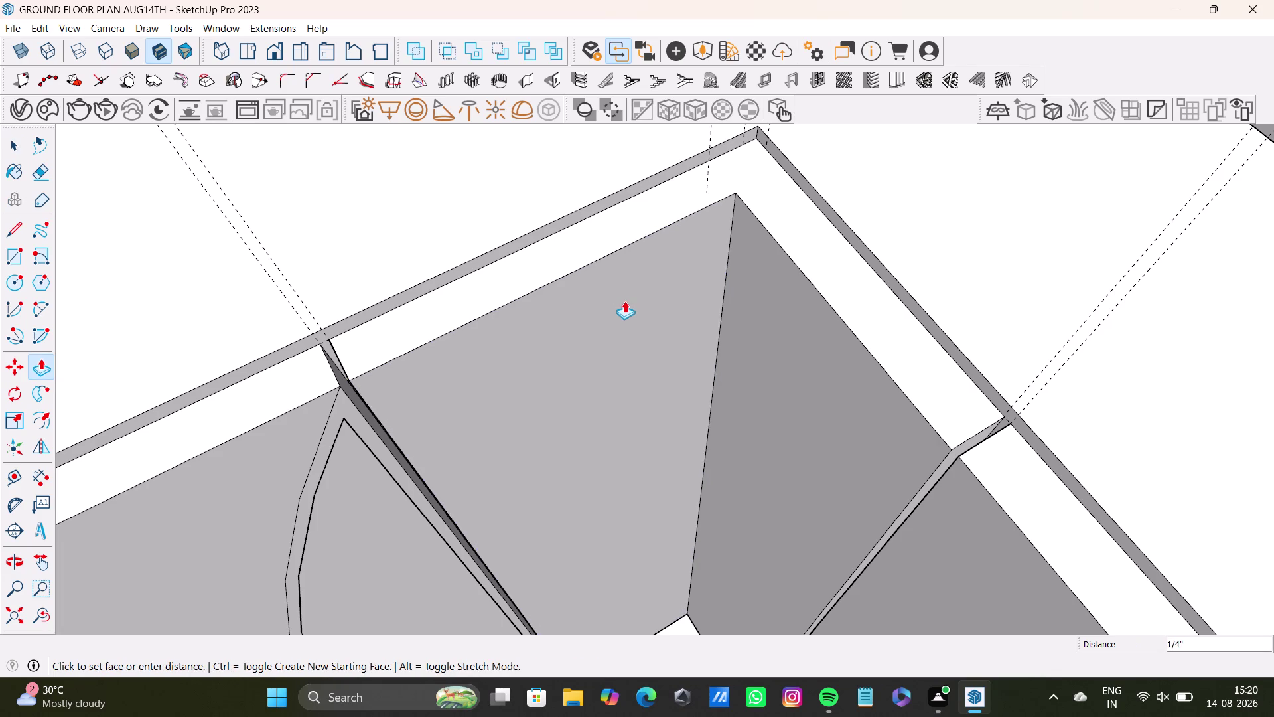
drag(623, 301, 629, 305)
key(space)
scroll(down, 3)
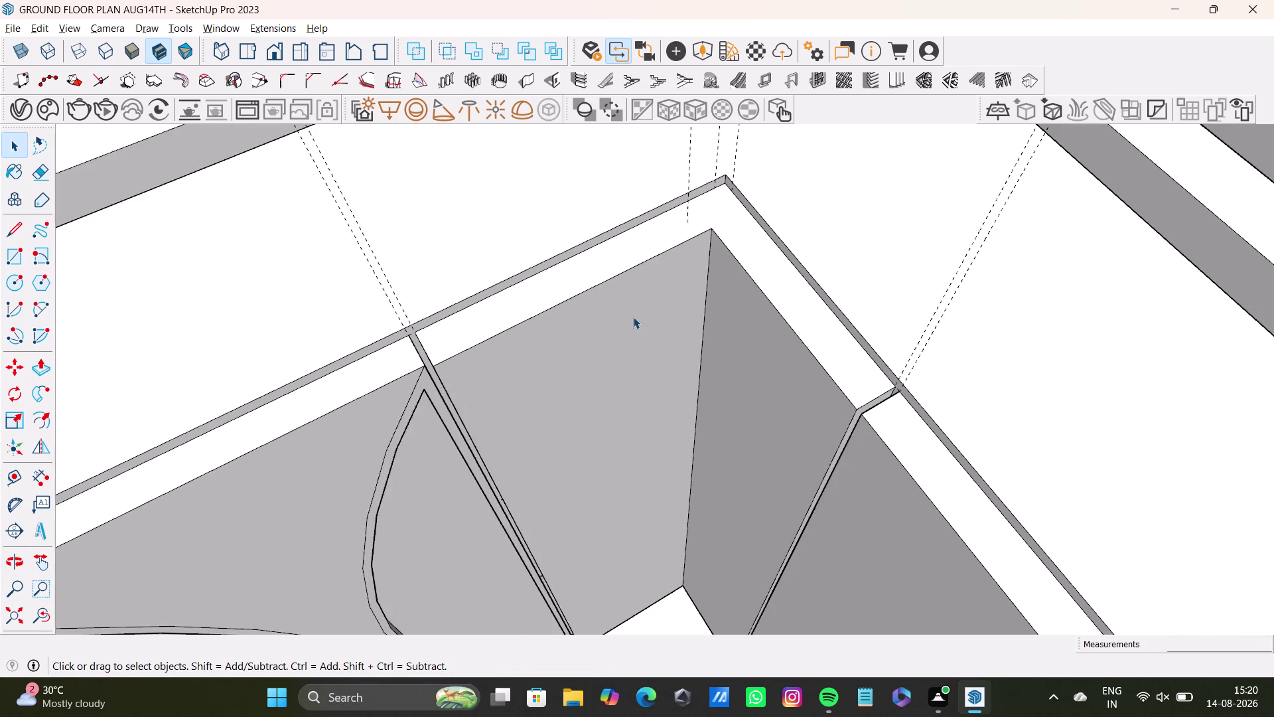
scroll(down, 3)
middle_drag(719, 419, 846, 273)
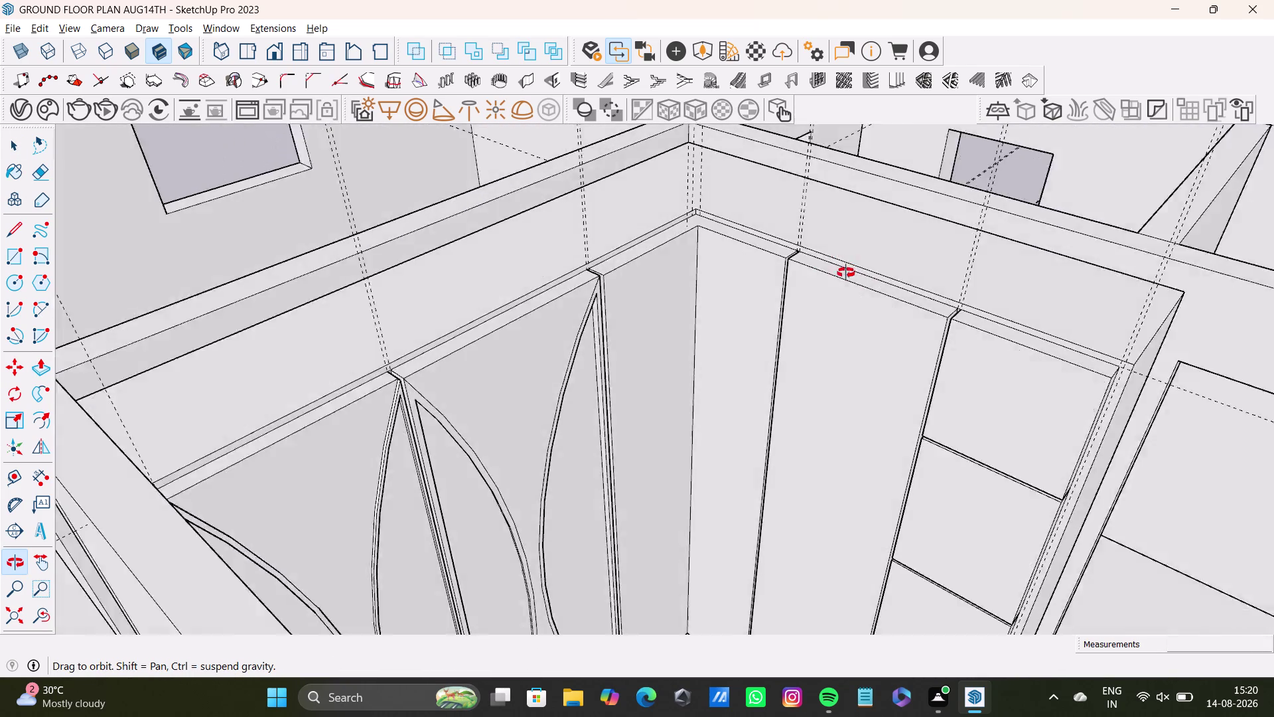
middle_drag(846, 273, 632, 238)
middle_drag(649, 316, 822, 344)
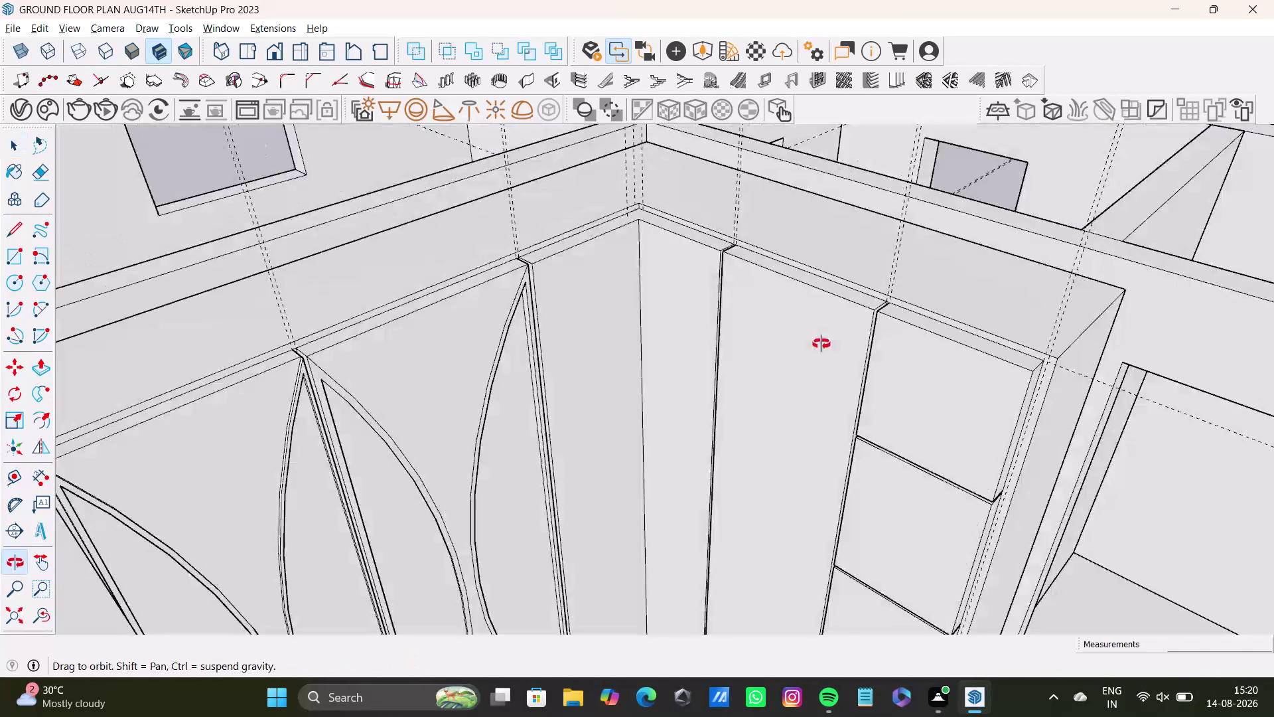
middle_drag(822, 343, 821, 448)
scroll(down, 3)
middle_drag(796, 448, 587, 350)
middle_drag(623, 350, 452, 347)
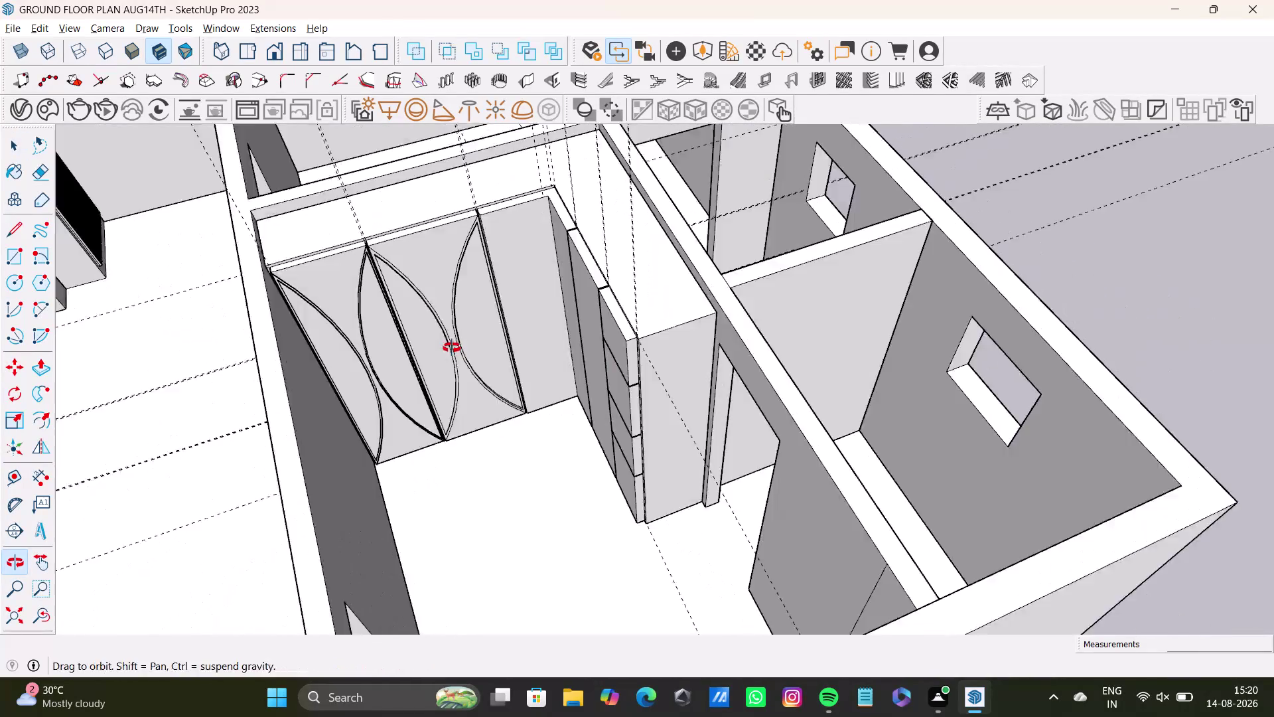
middle_drag(452, 348, 452, 345)
middle_drag(452, 312, 575, 423)
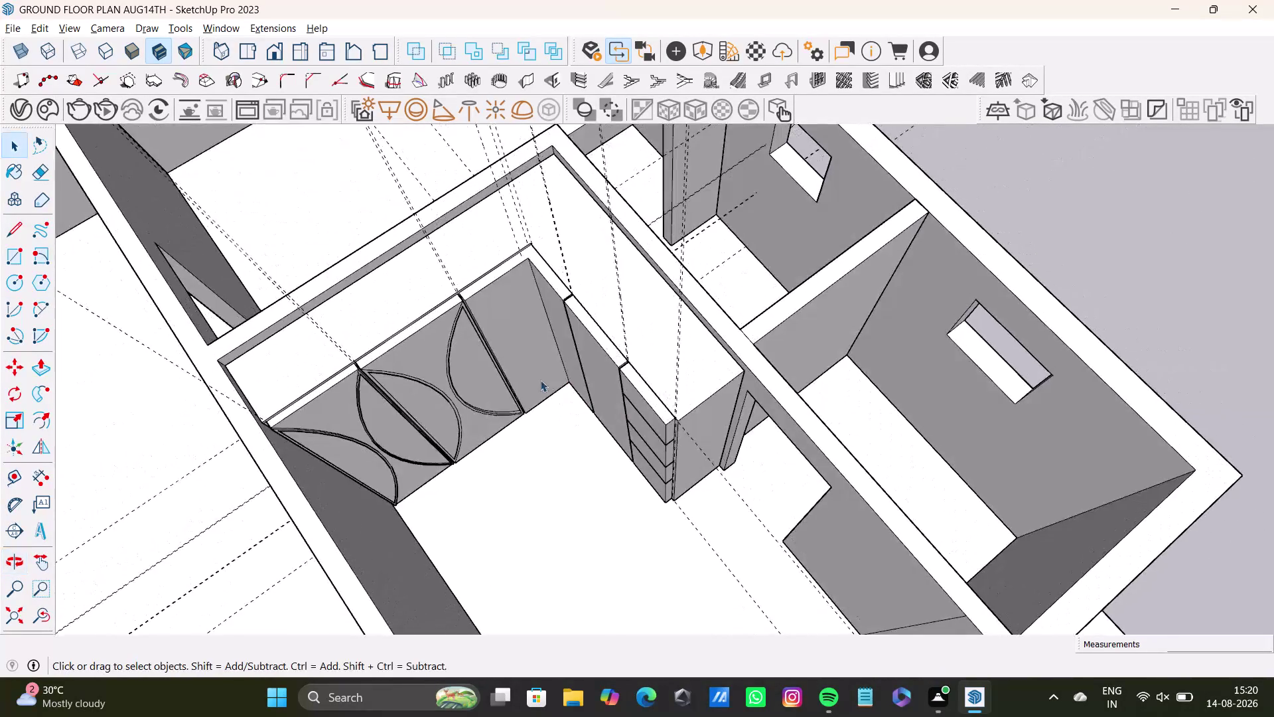
scroll(up, 3)
middle_drag(542, 357, 634, 487)
middle_drag(637, 488, 574, 291)
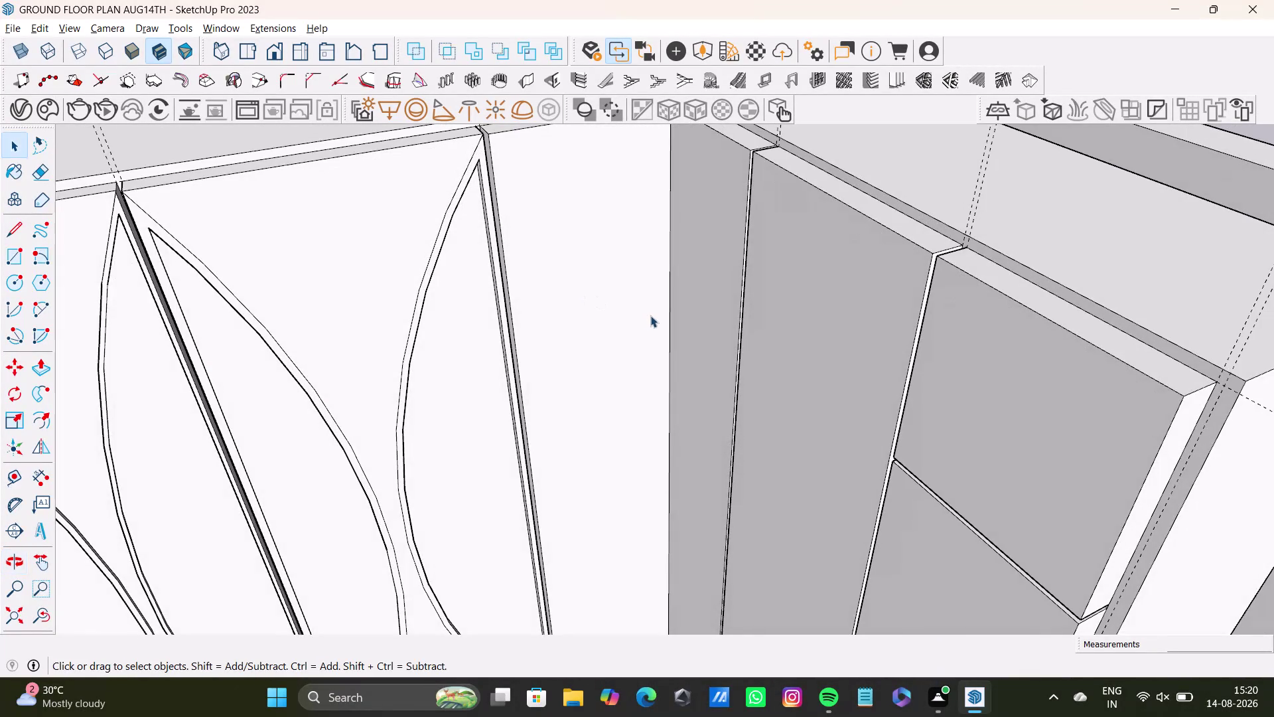
middle_drag(651, 318, 669, 419)
middle_drag(694, 429, 621, 425)
middle_drag(619, 411, 689, 420)
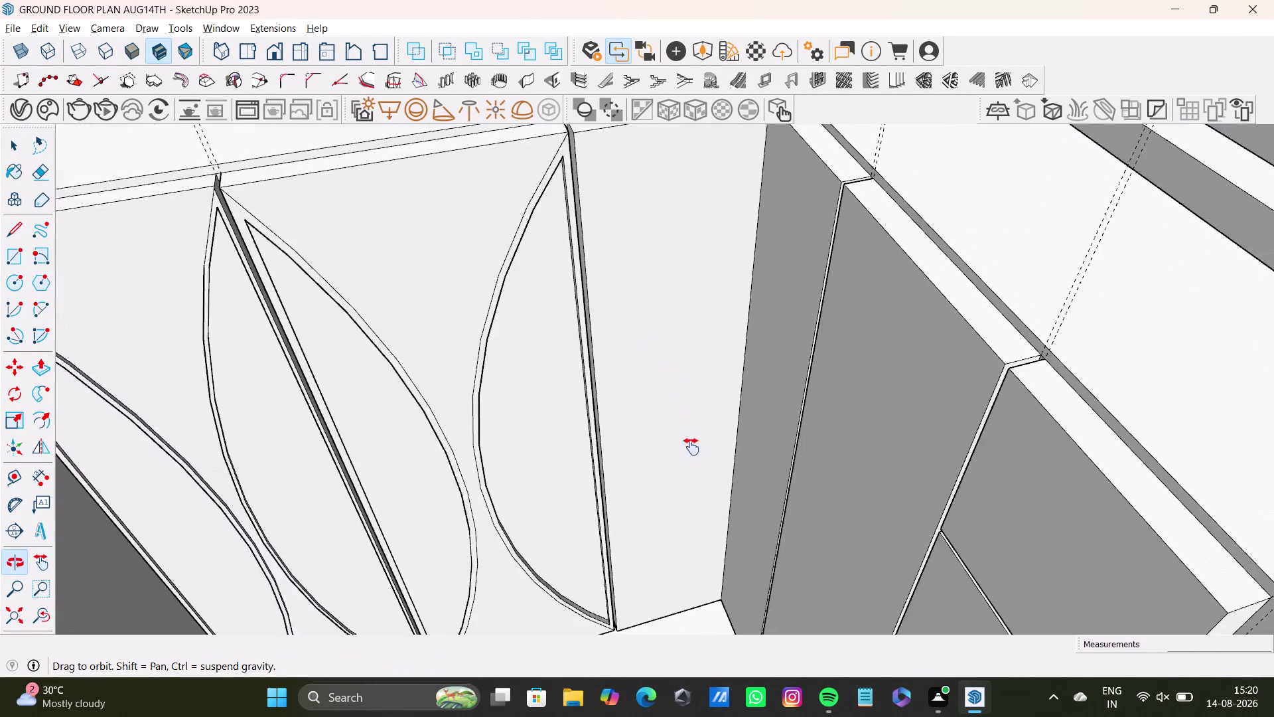
middle_drag(690, 420, 687, 407)
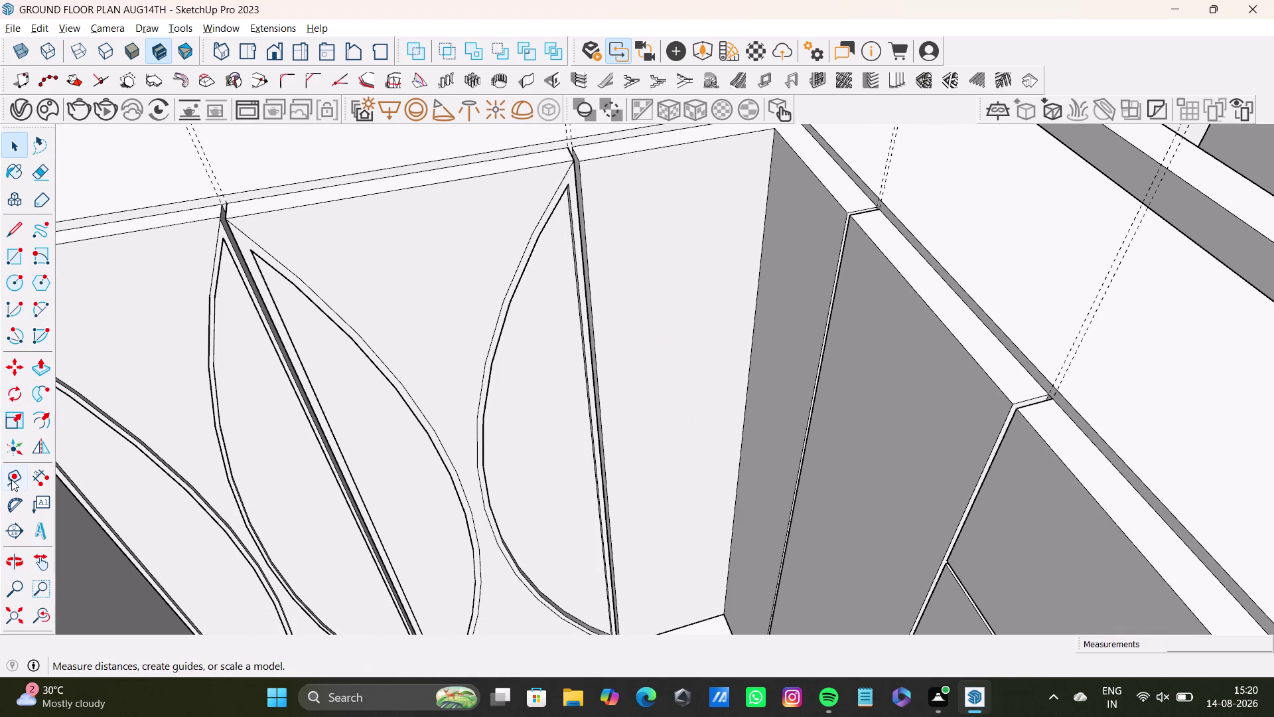
Place guides across the shutter and side panel, offsetting one by 0.5".
drag(12, 479, 17, 472)
scroll(up, 3)
click(647, 135)
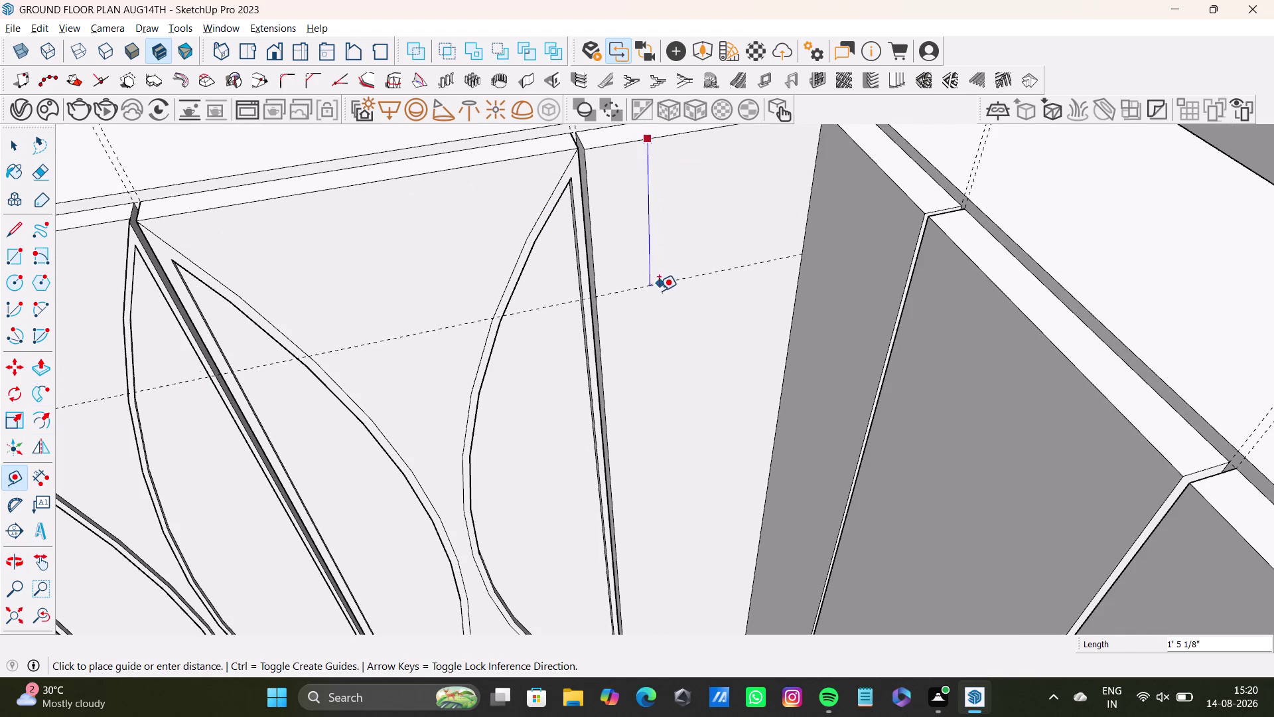
click(658, 321)
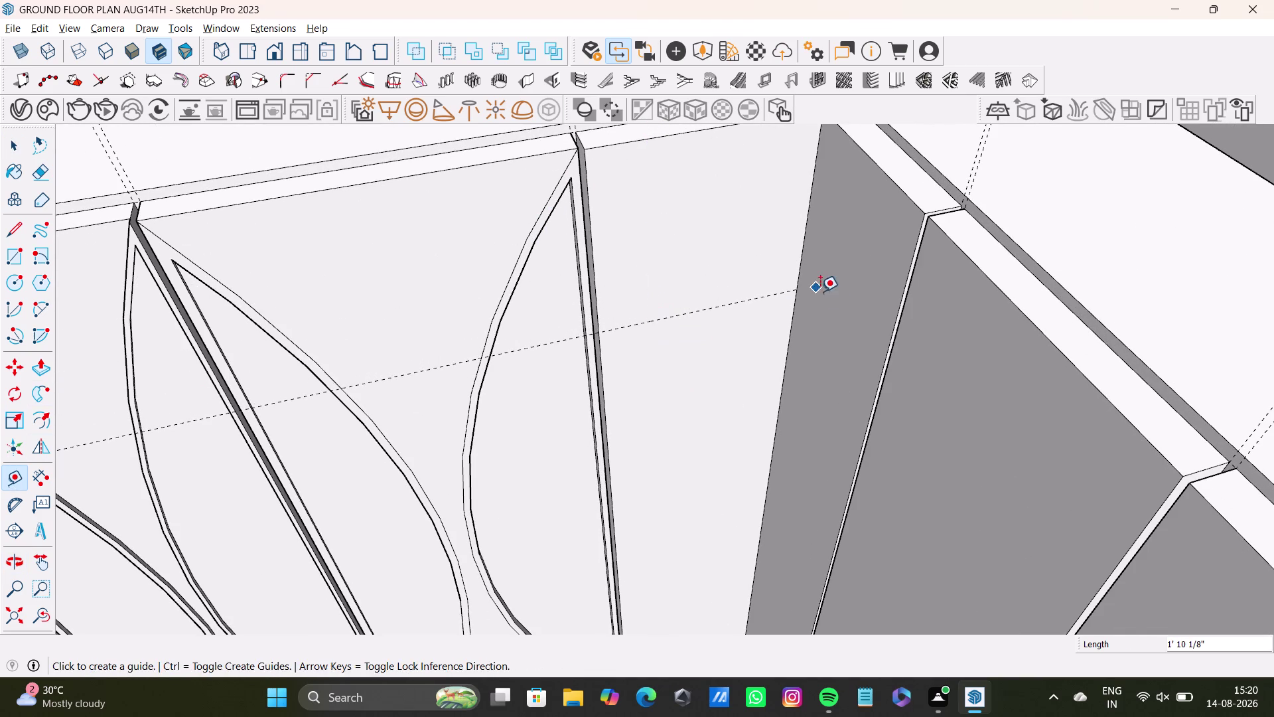
middle_drag(826, 304, 938, 319)
click(879, 145)
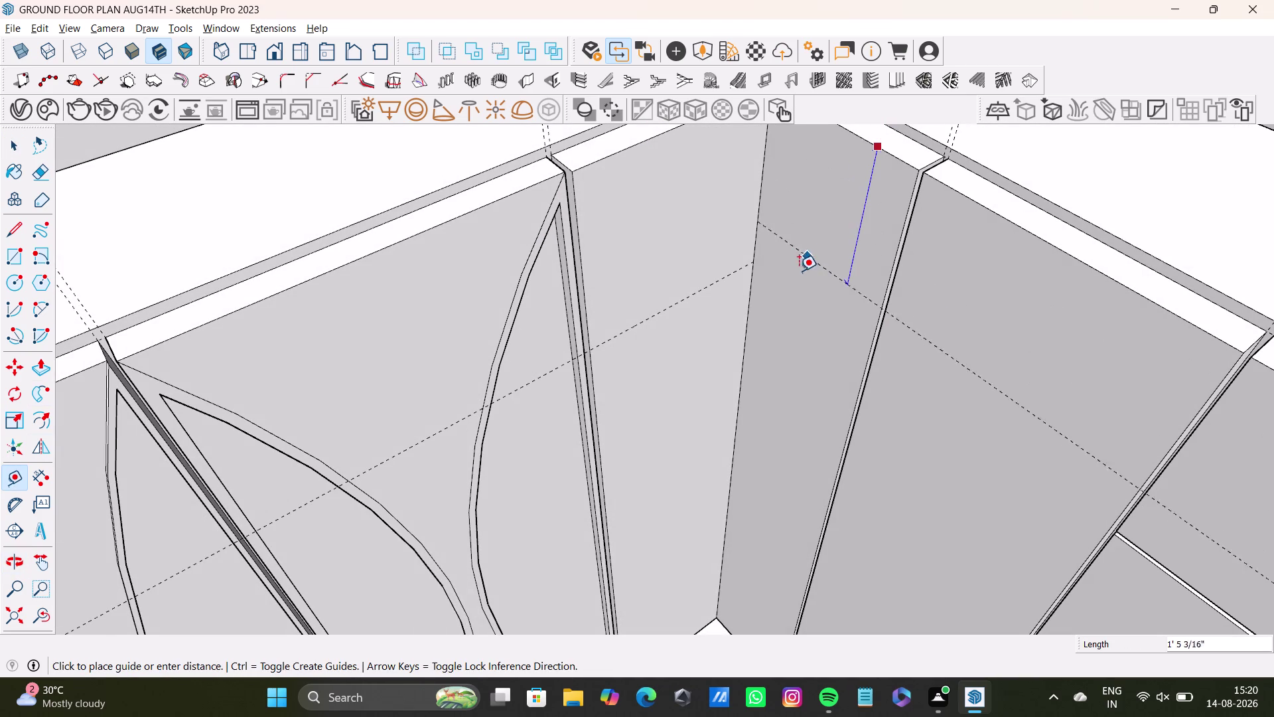
click(790, 286)
click(787, 281)
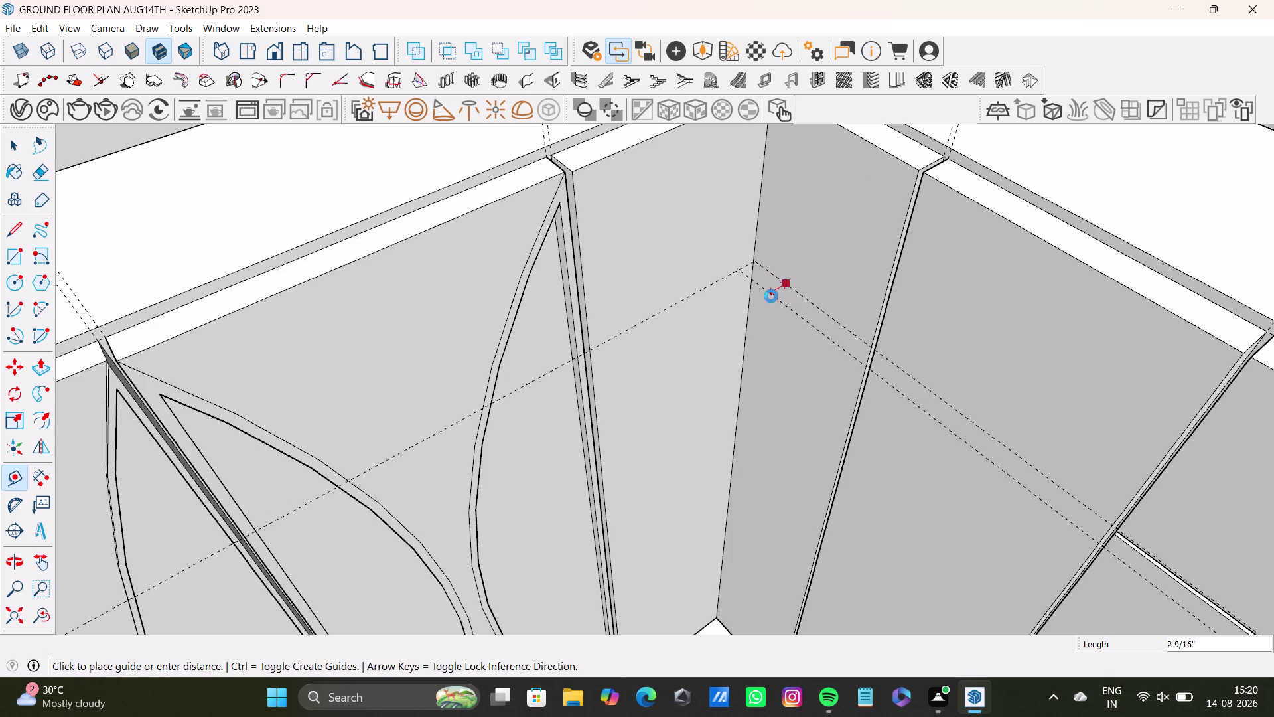
key(Up)
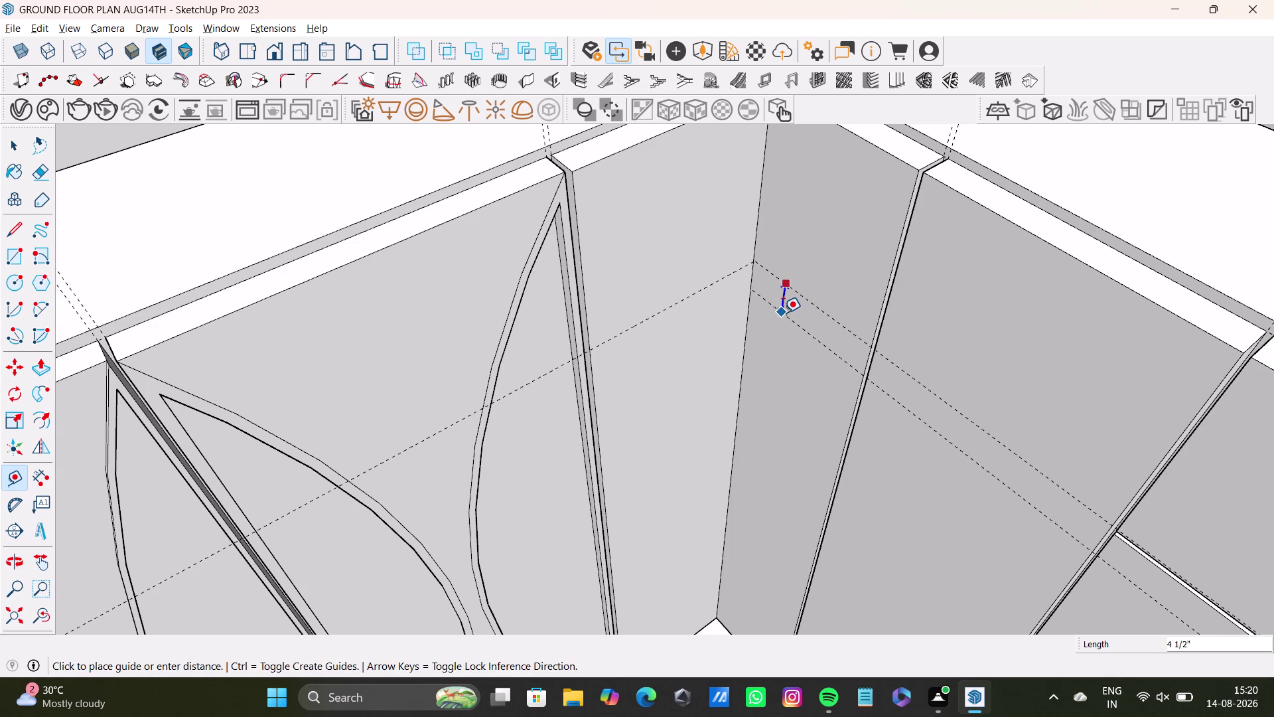
text(0.)
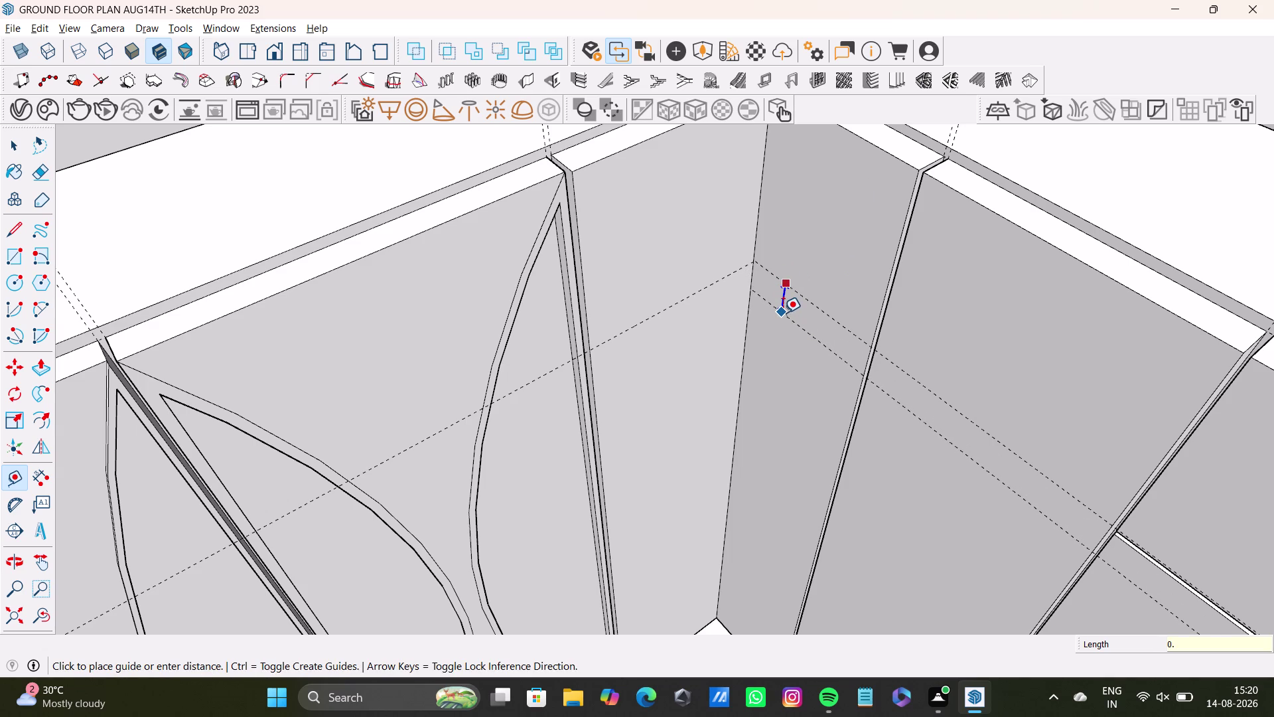
text(5")
key(Return)
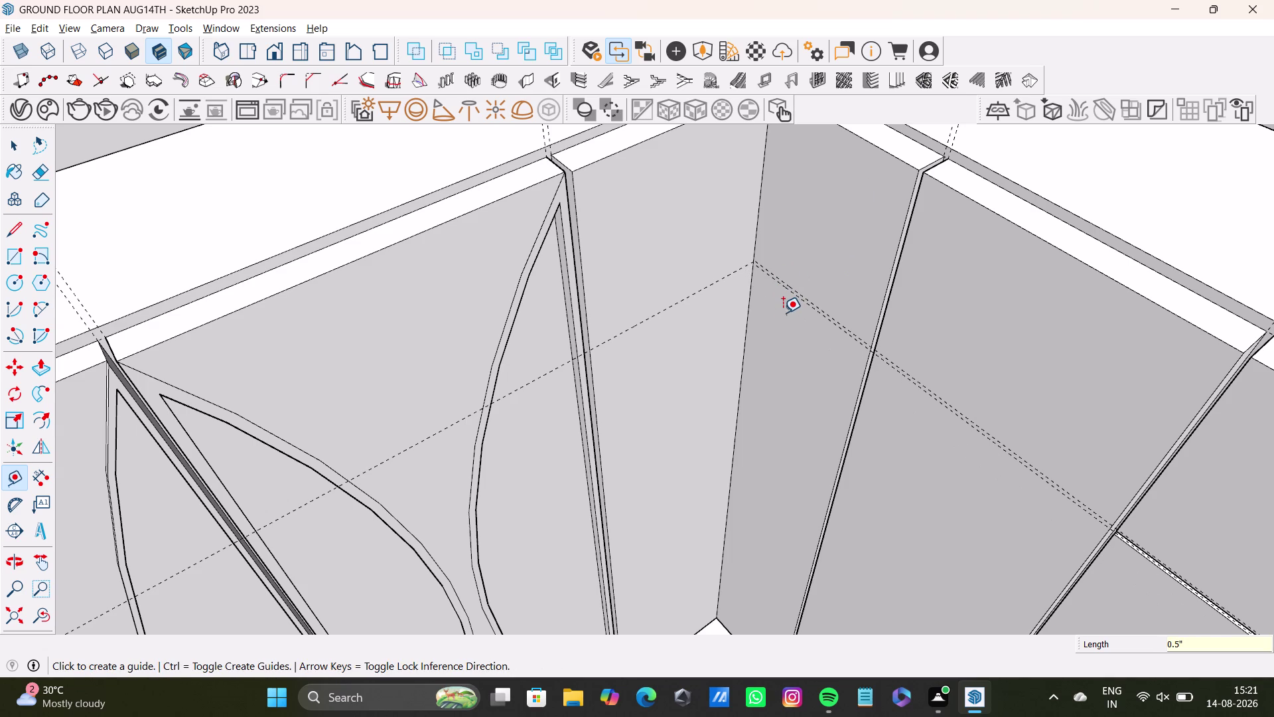
Inspect the new guides and undo the last two guide placements.
middle_drag(783, 313, 687, 267)
middle_drag(757, 330, 765, 427)
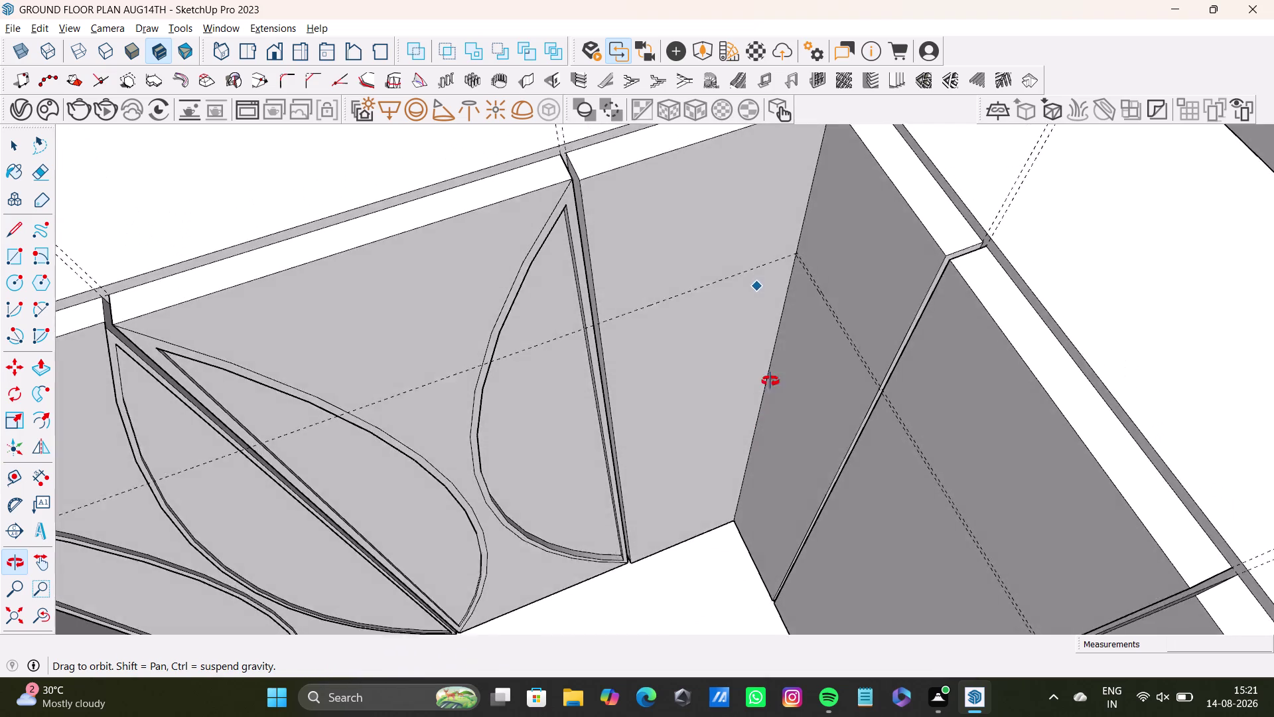
middle_drag(765, 427, 854, 163)
scroll(up, 3)
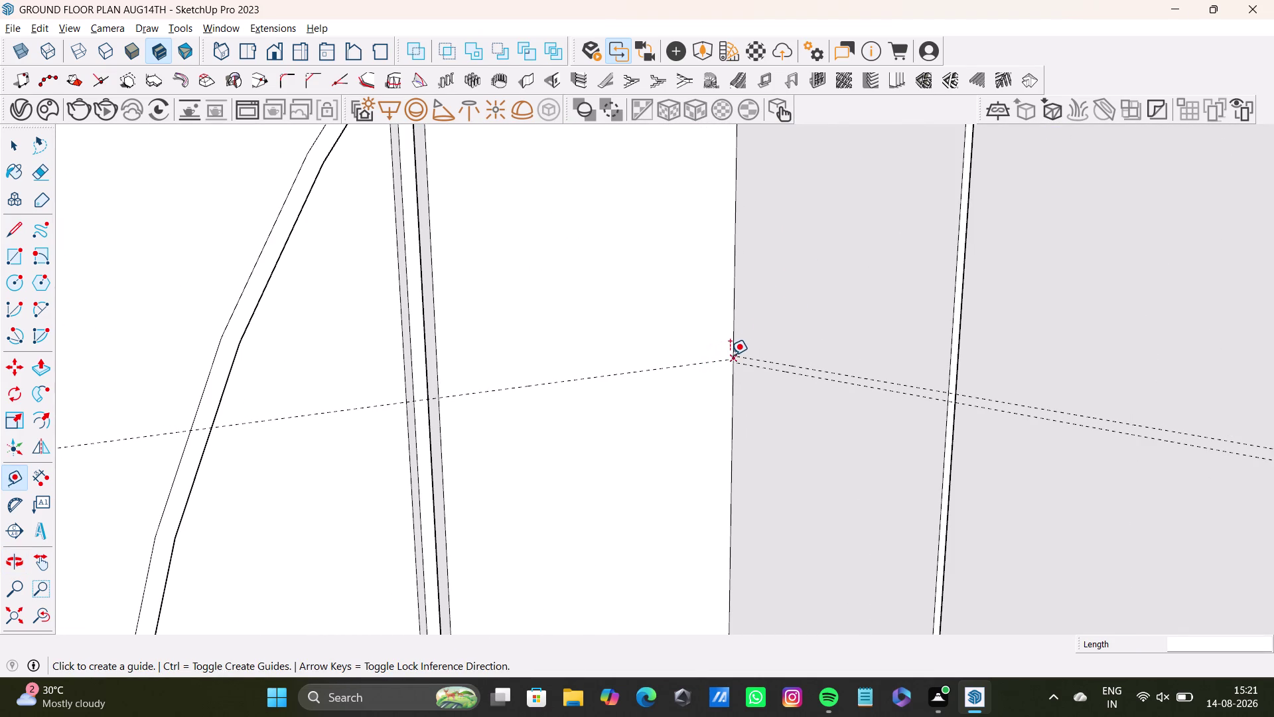
scroll(up, 3)
scroll(up, 3)
key(ctrl+z)
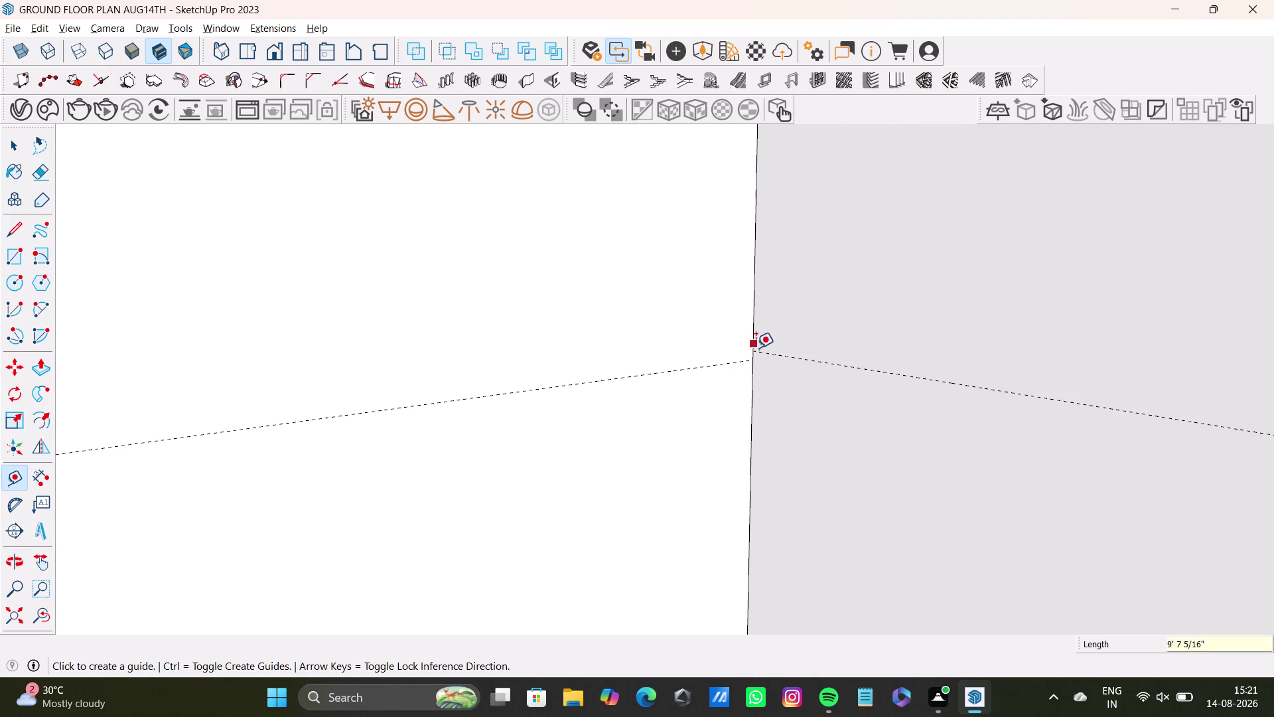
key(ctrl+z)
Place a guide from the shutter's top edge down across the shutter.
scroll(down, 3)
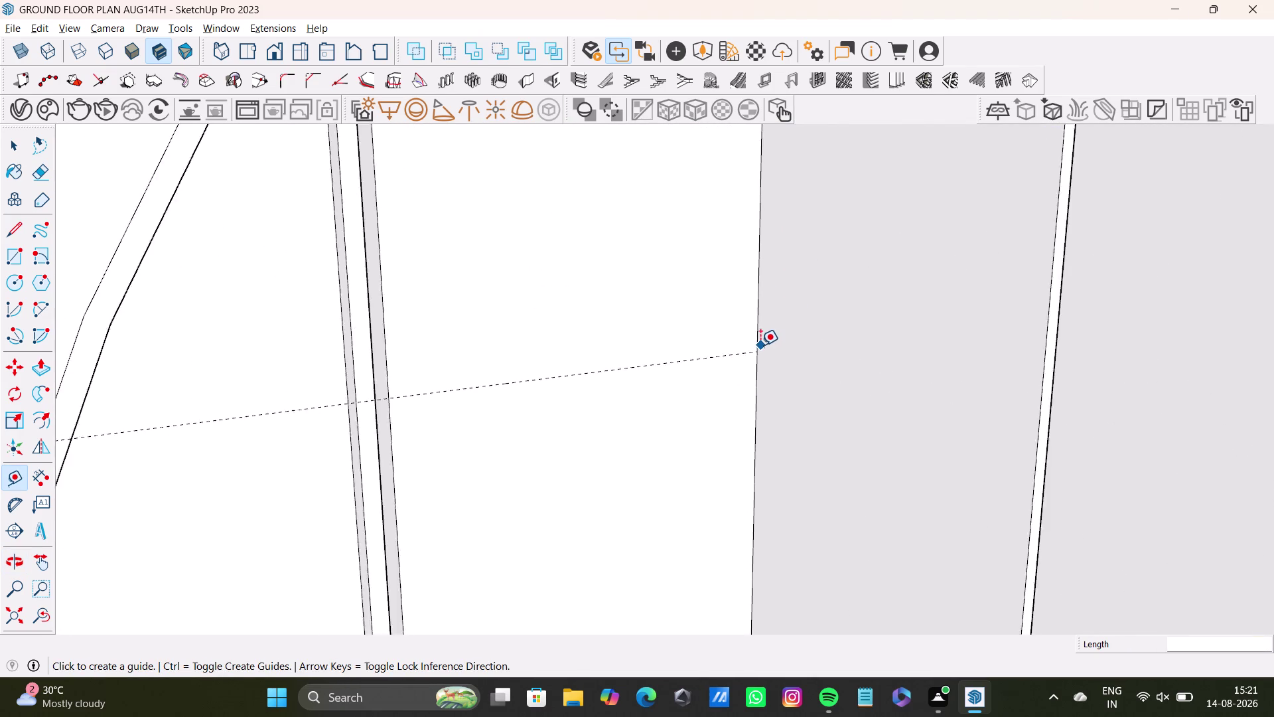
scroll(down, 3)
middle_drag(760, 346, 704, 412)
scroll(up, 3)
middle_drag(741, 325, 793, 323)
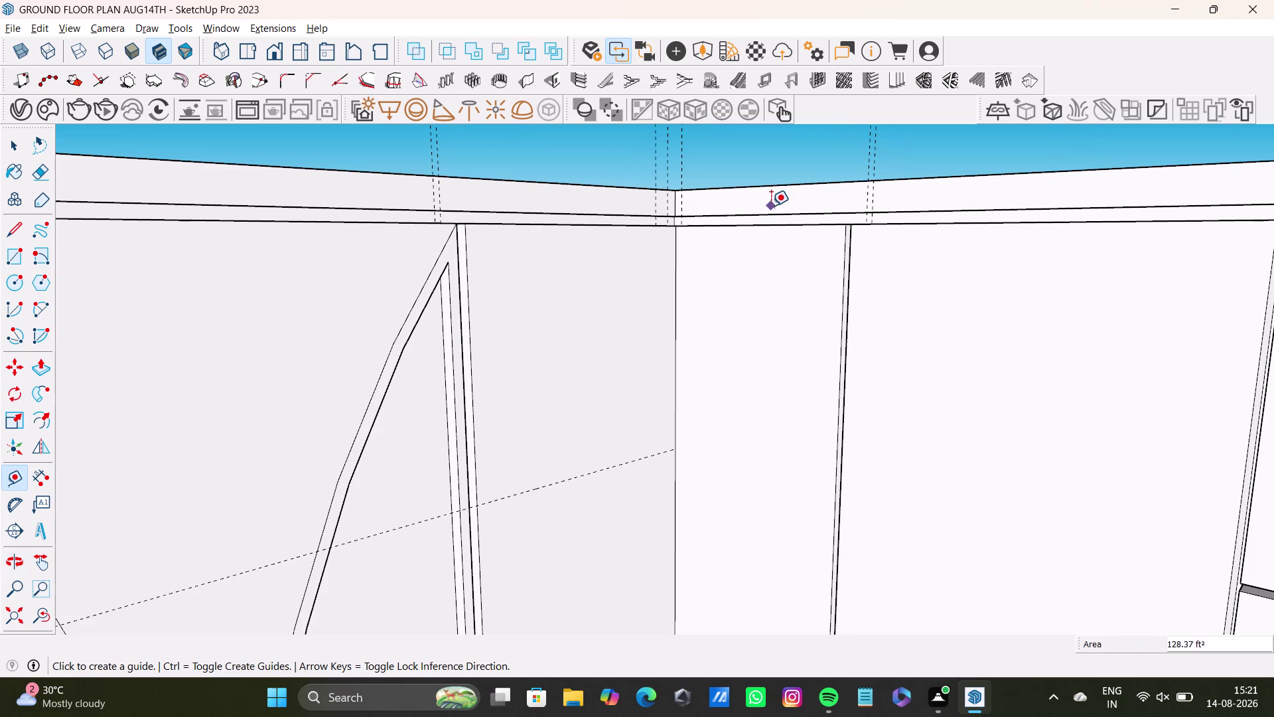
click(776, 226)
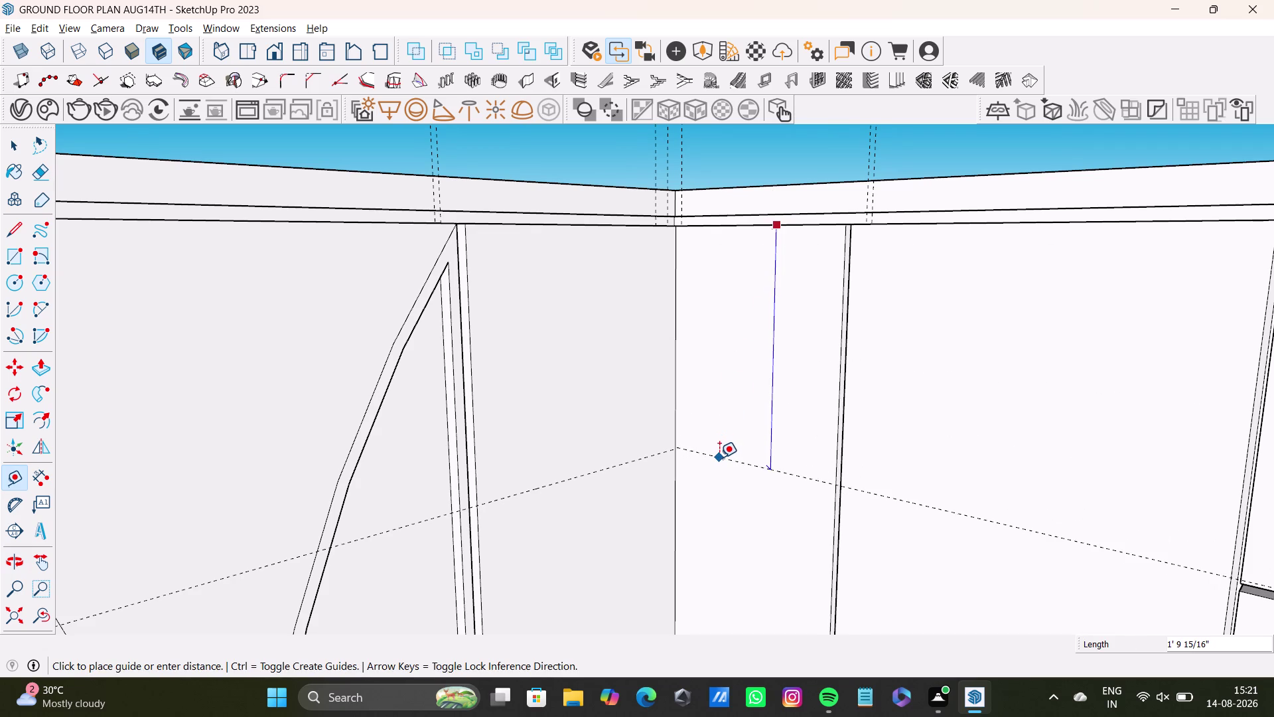
click(718, 460)
Nudge the guide across the side panel slightly with Move.
middle_drag(763, 453, 679, 467)
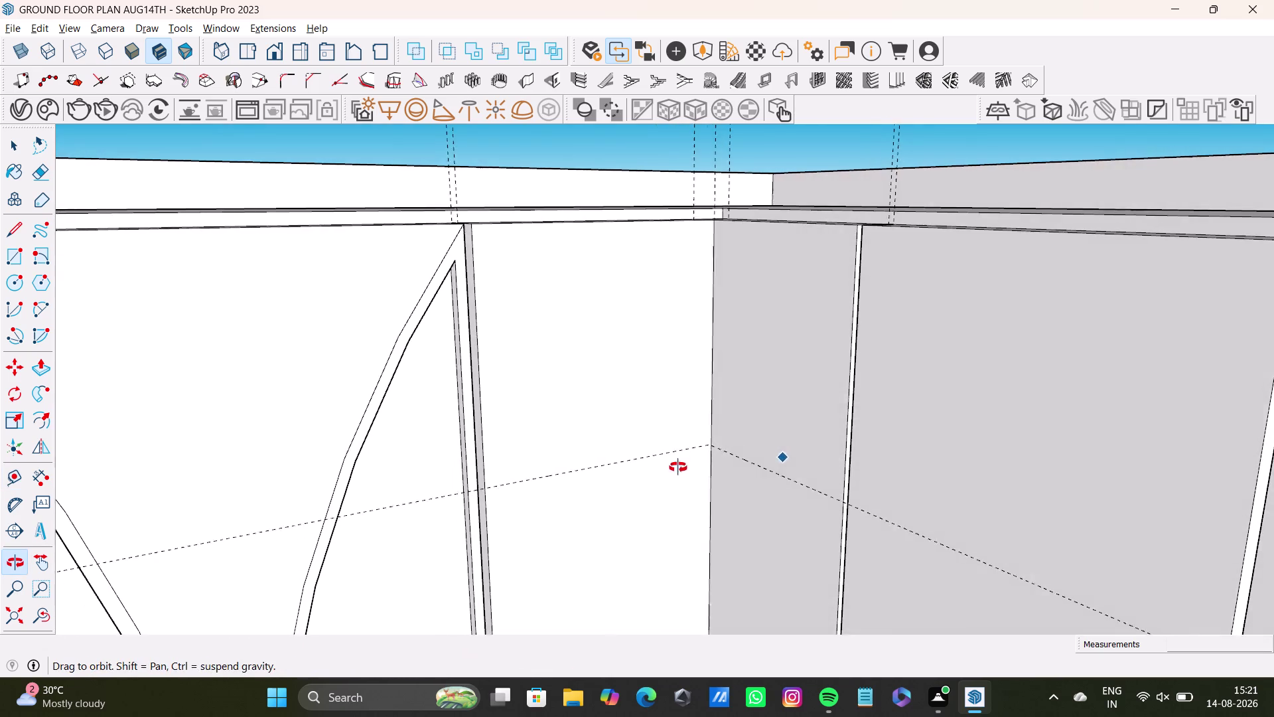
middle_drag(679, 467, 677, 467)
scroll(up, 3)
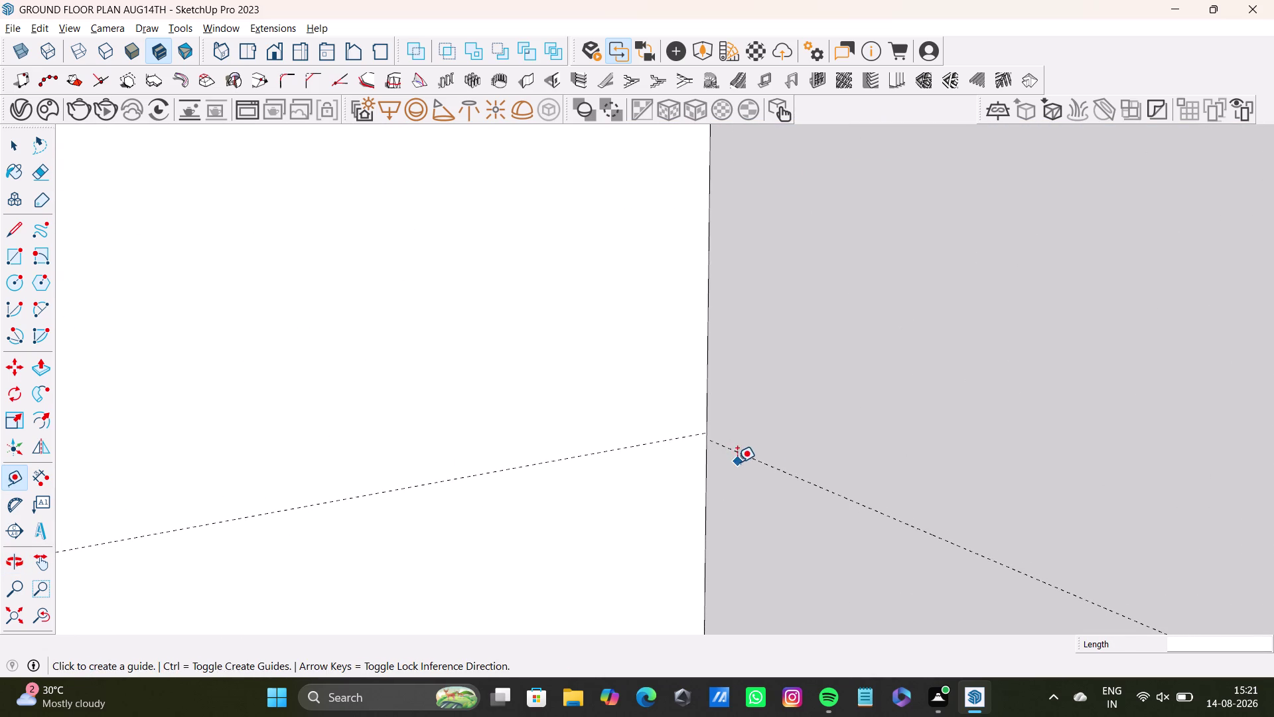
scroll(up, 3)
key(space)
click(711, 471)
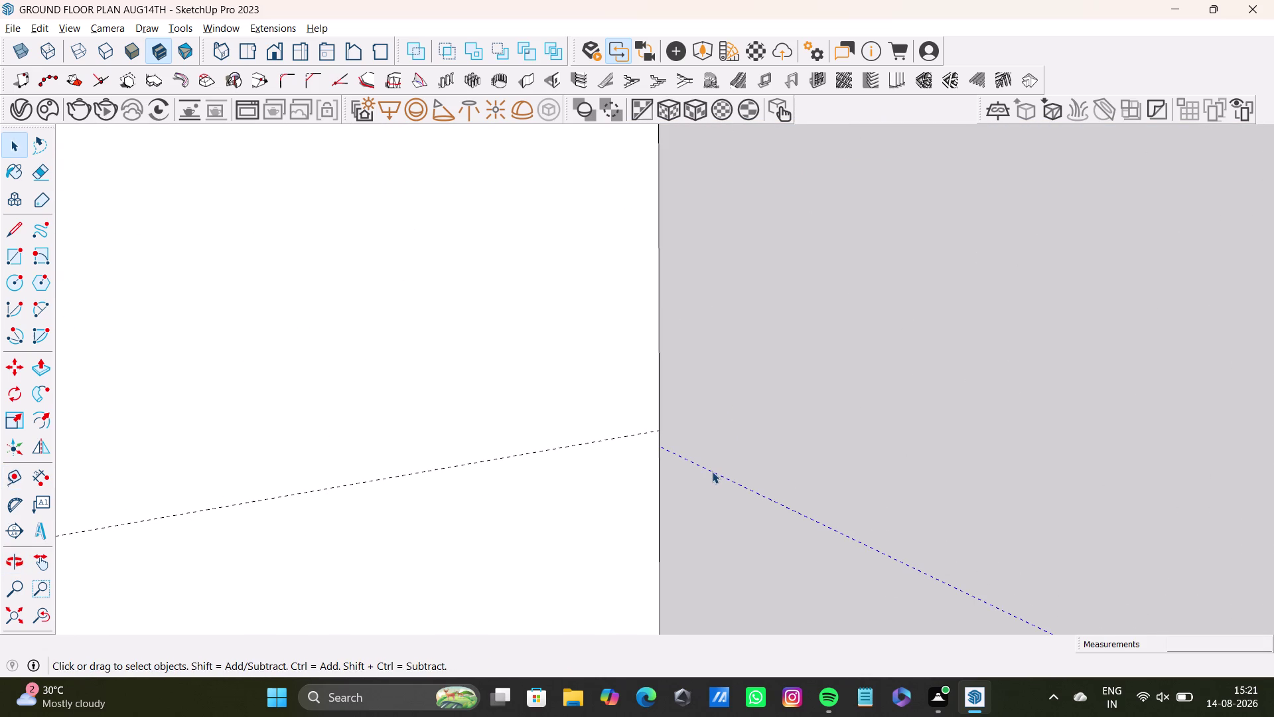
key(m)
drag(717, 475, 719, 455)
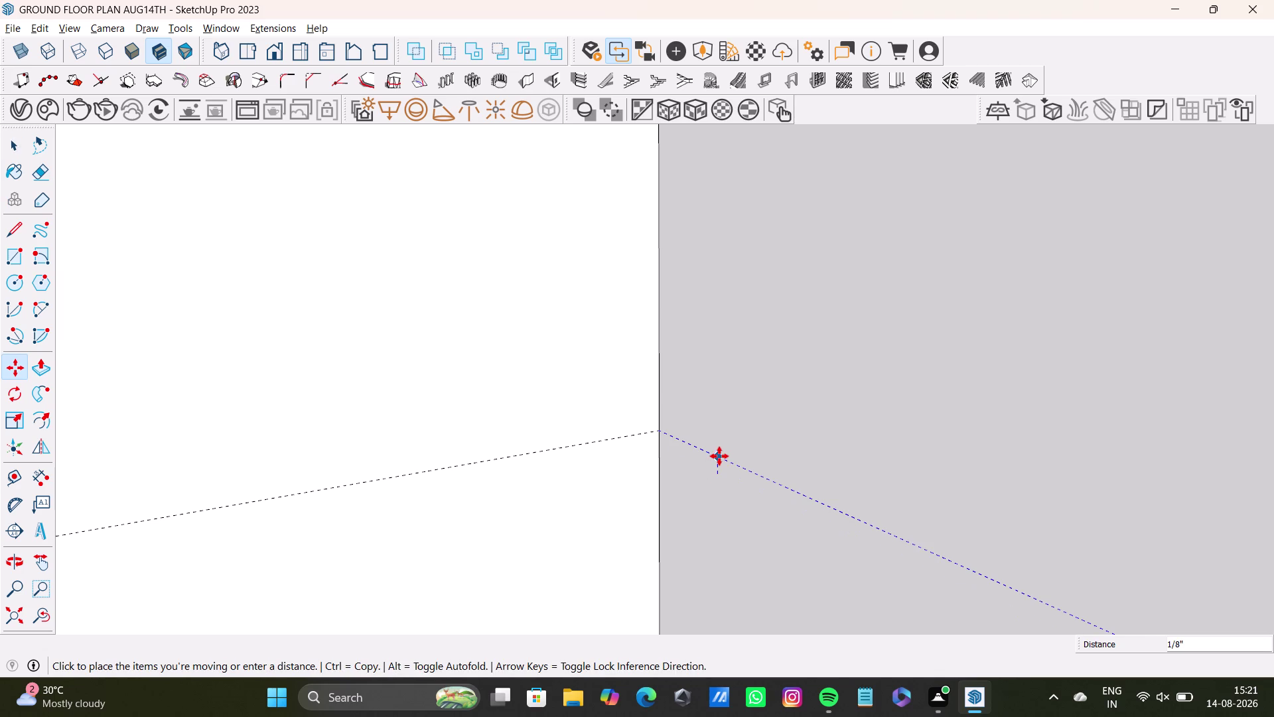
drag(719, 456, 719, 455)
key(space)
Add a guide 0.5" parallel to the existing guide on the shutter.
scroll(down, 3)
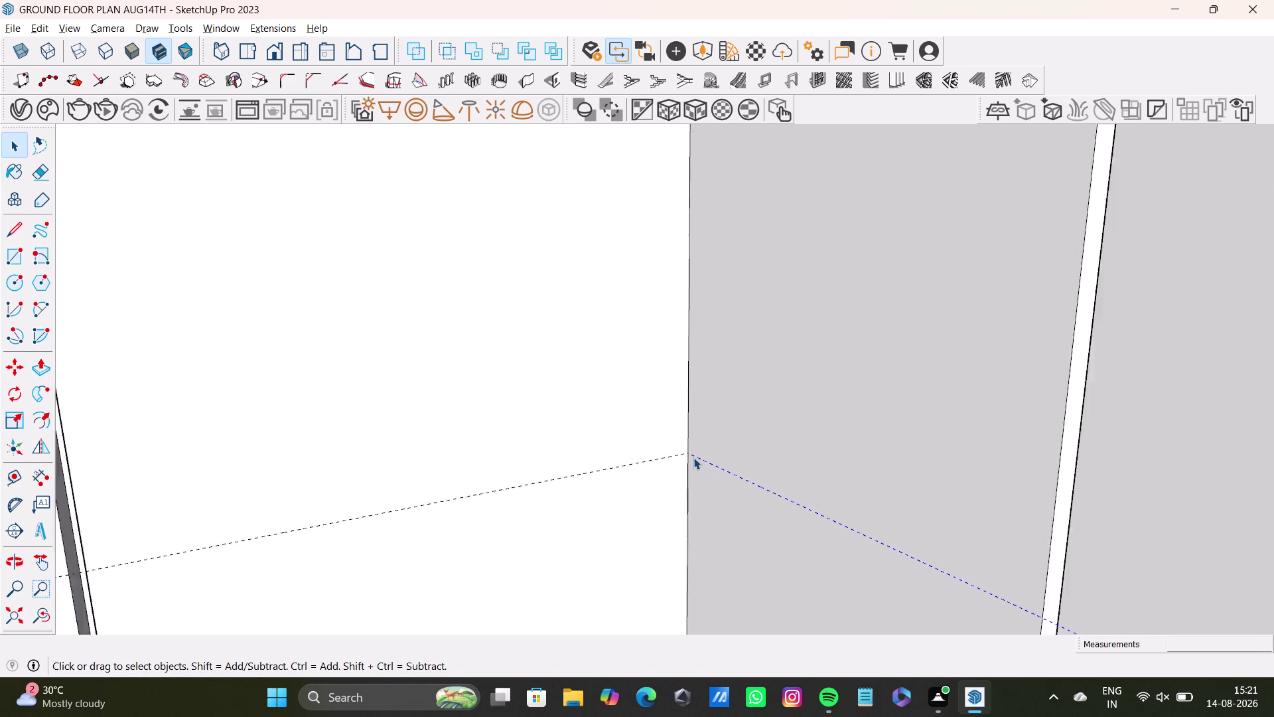
scroll(down, 3)
middle_drag(693, 458, 690, 356)
scroll(up, 3)
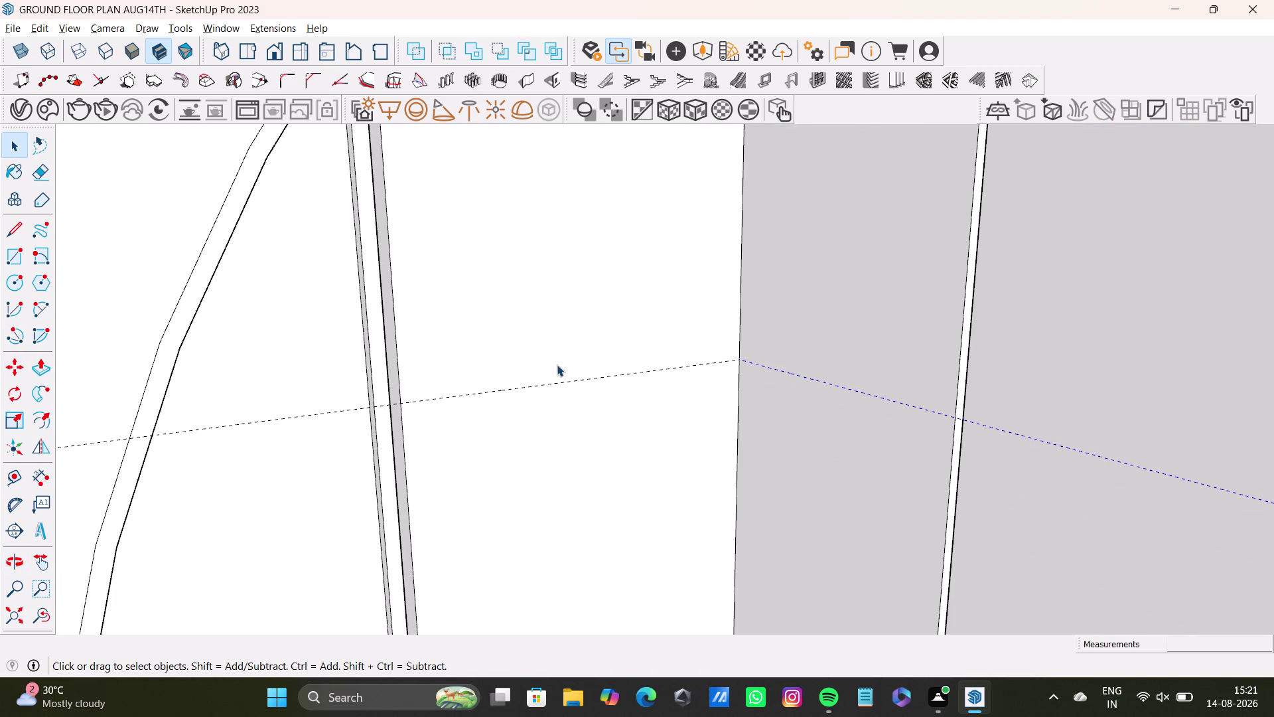
key(t)
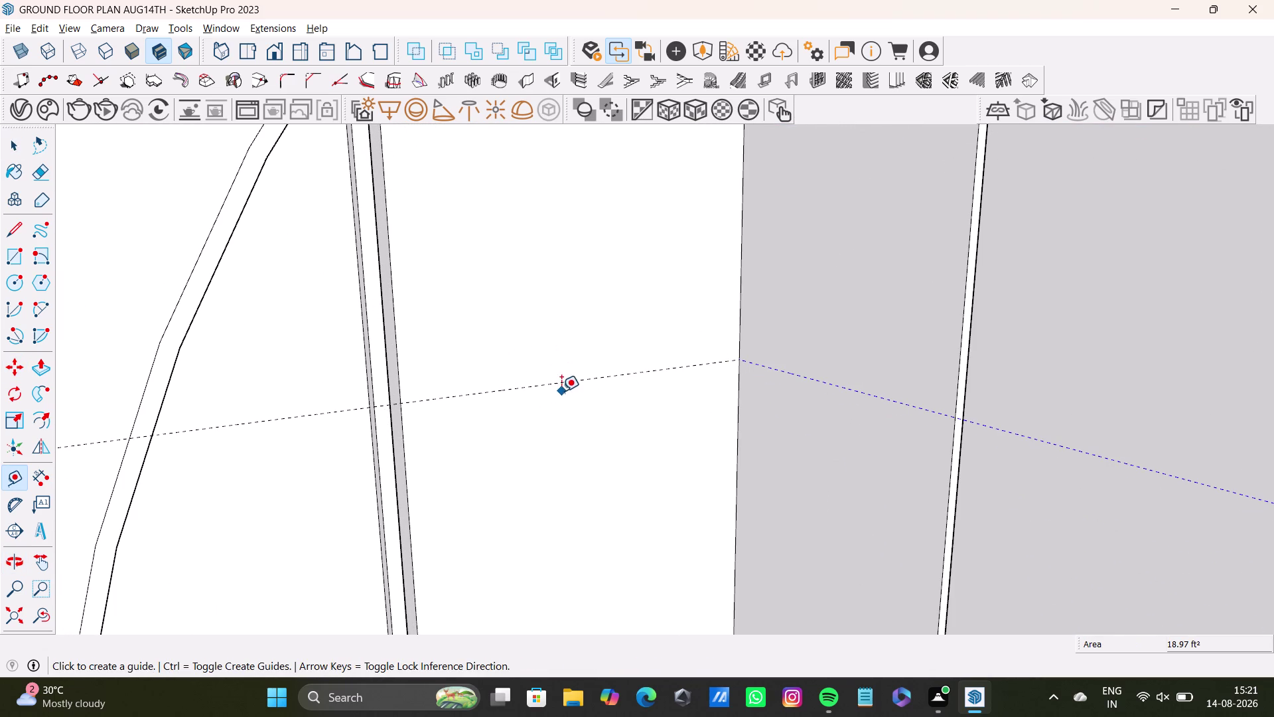
click(561, 381)
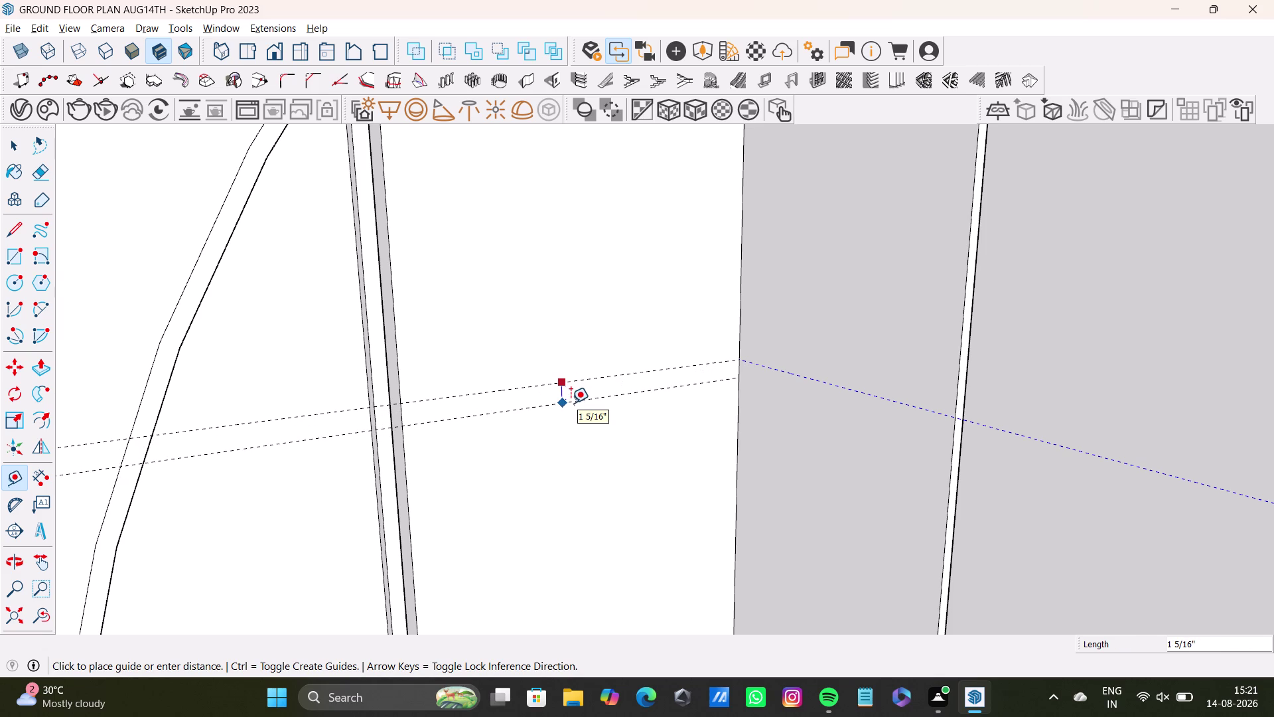
text(0.5")
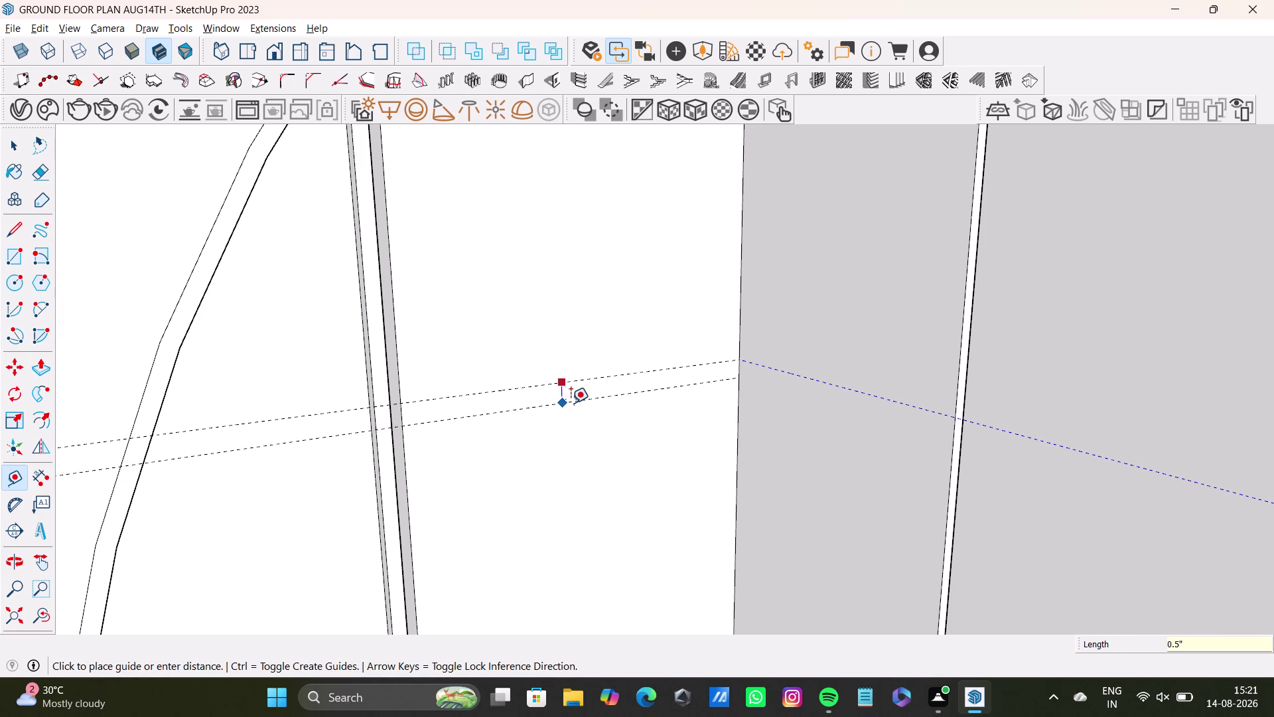
key(Return)
Pull a parallel guide off the side panel guide.
scroll(up, 3)
scroll(up, 3)
middle_drag(853, 427, 909, 419)
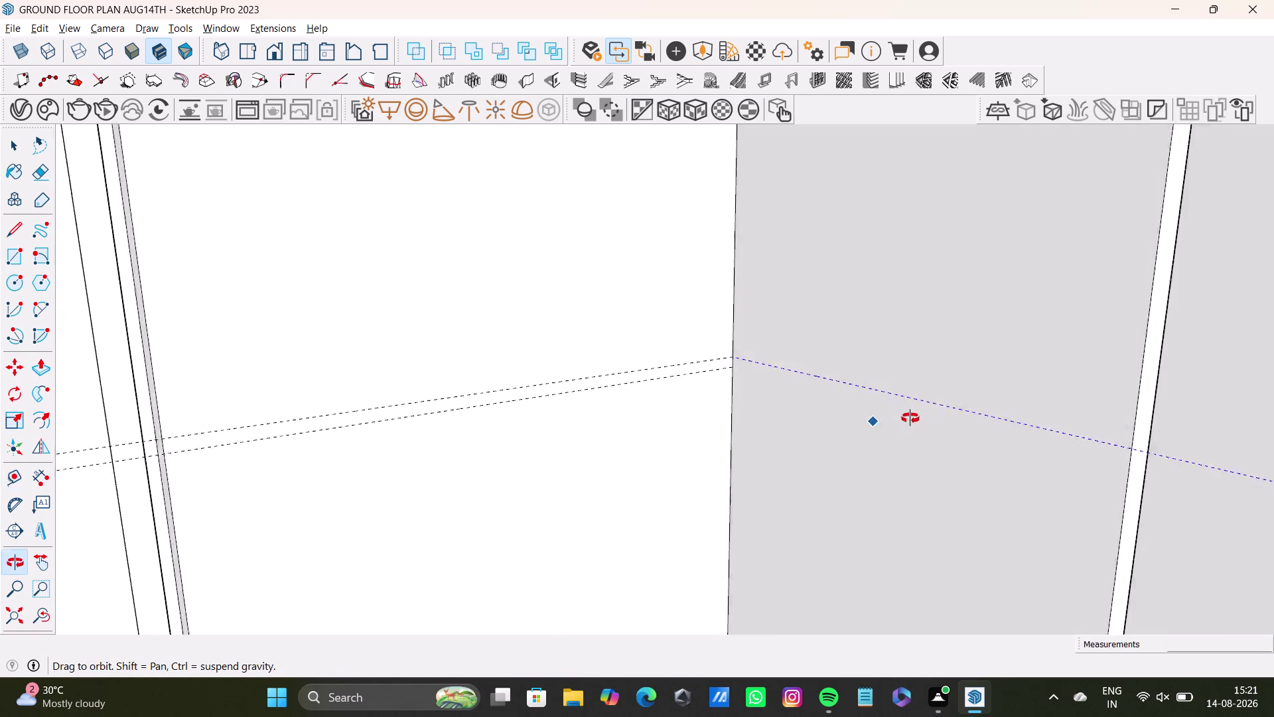
middle_drag(908, 419, 909, 417)
drag(917, 376, 916, 384)
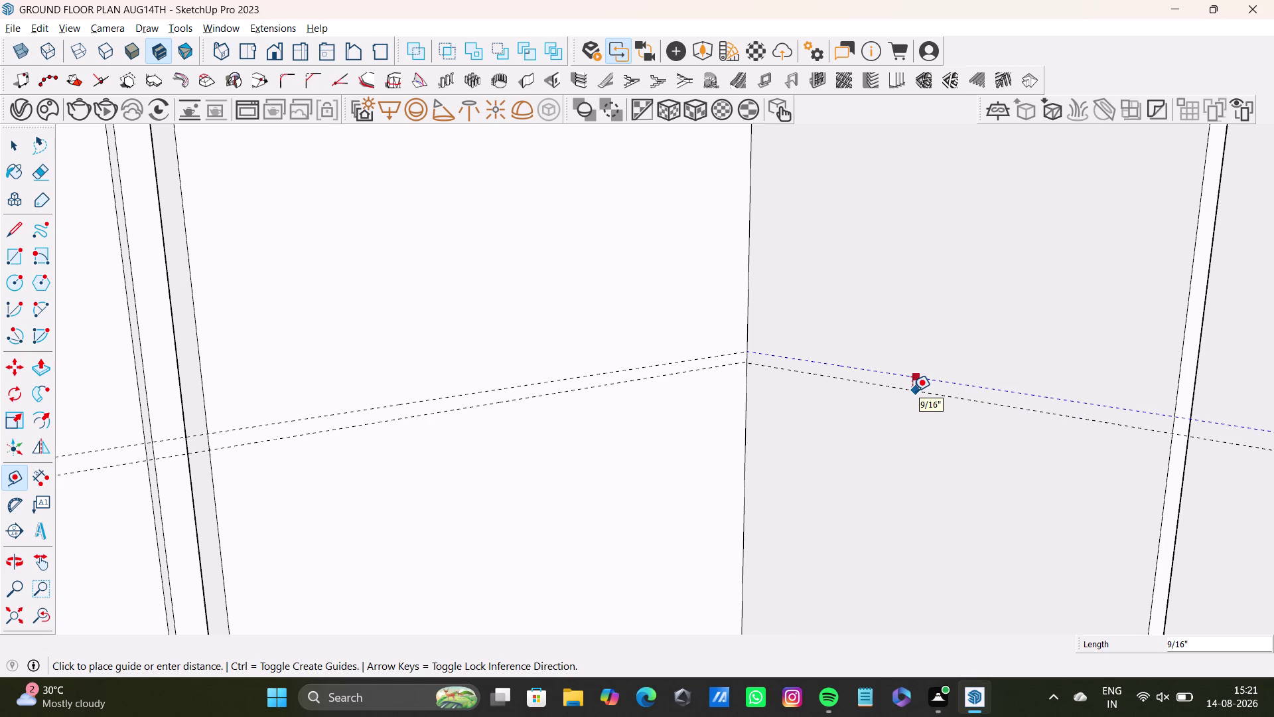
click(912, 389)
key(space)
Start another Tape Measure guide from the upper guide and view the full shutter height.
scroll(down, 3)
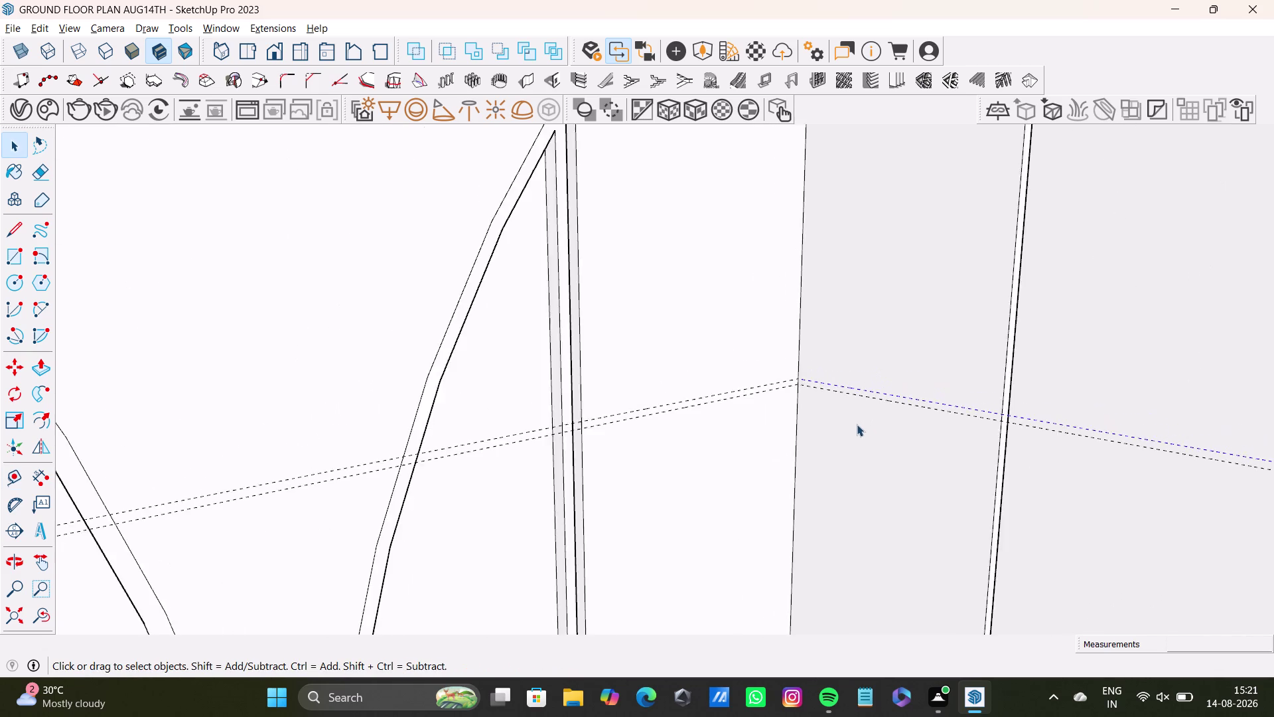
scroll(down, 3)
middle_drag(867, 449, 726, 314)
scroll(down, 3)
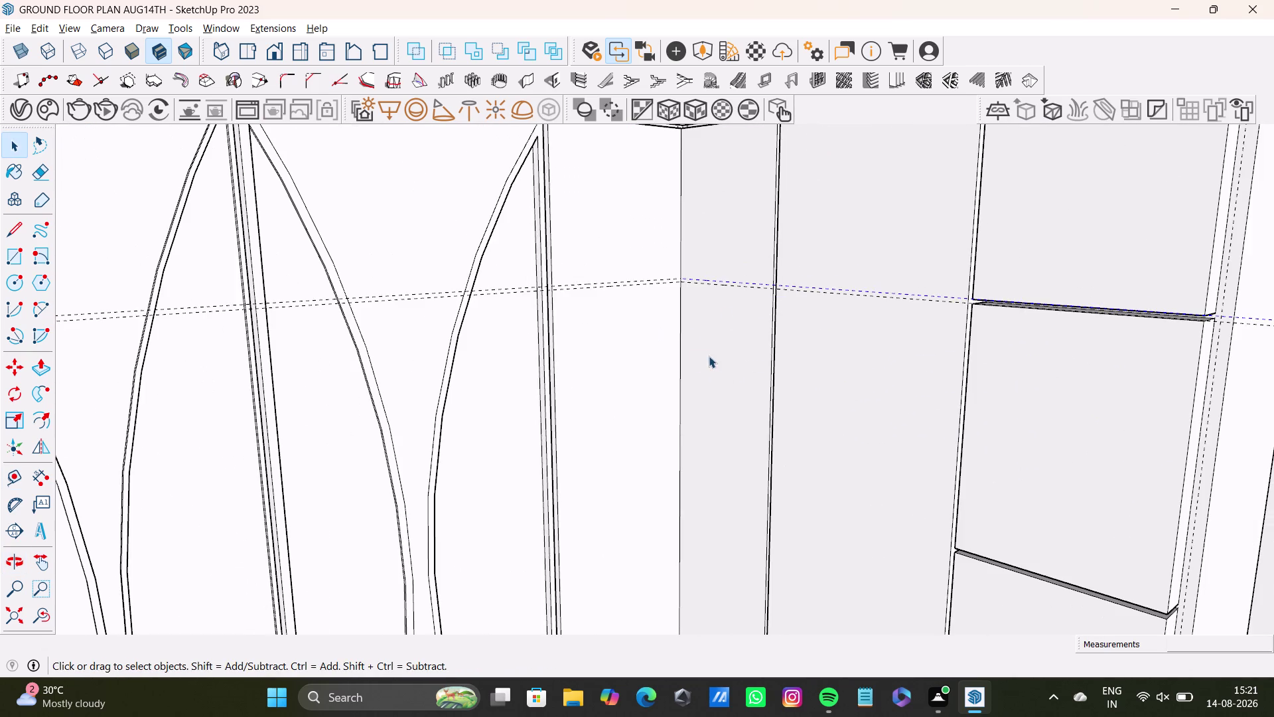
middle_drag(708, 360, 575, 427)
scroll(up, 3)
scroll(up, 3)
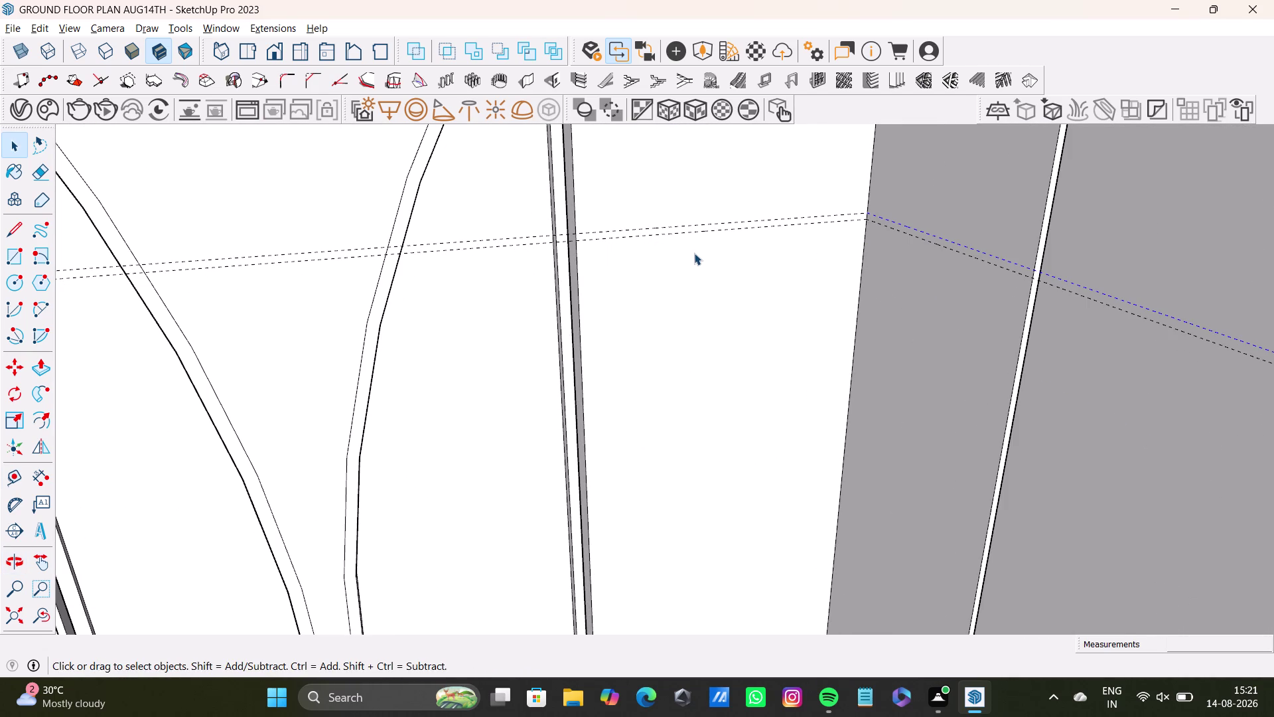
key(t)
click(703, 232)
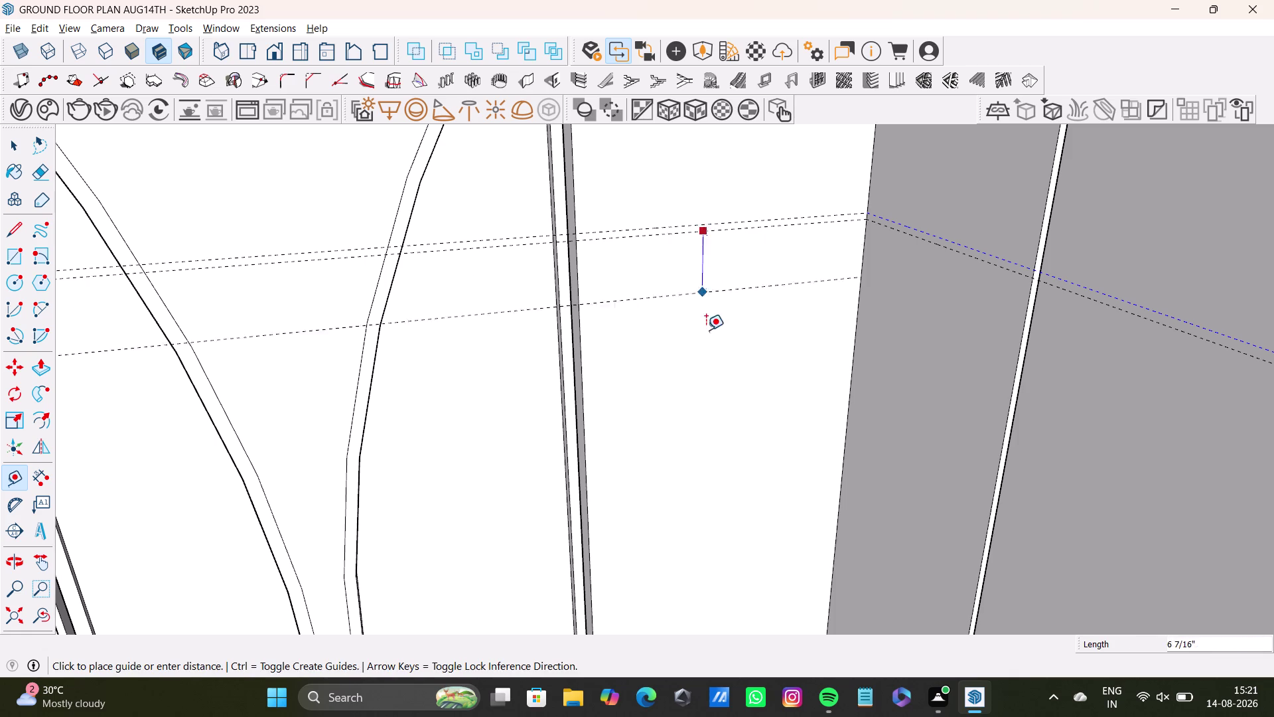
scroll(down, 3)
middle_drag(695, 441, 702, 314)
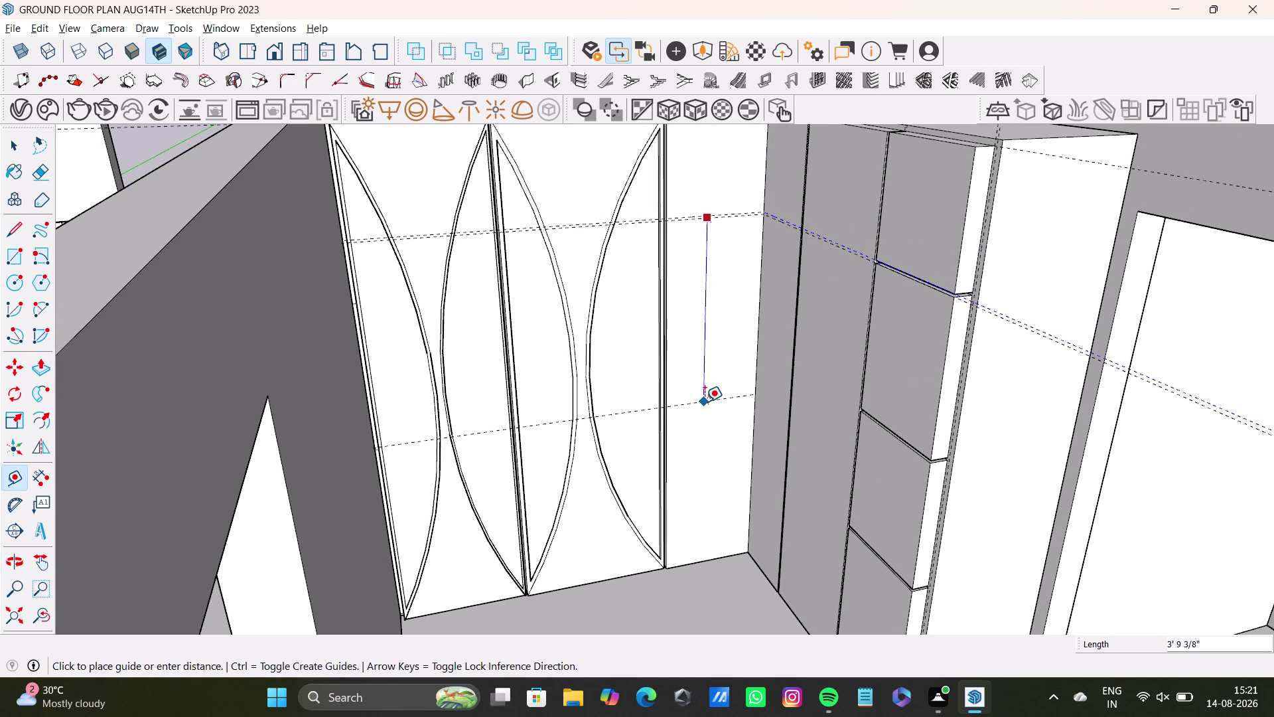
Place a lower horizontal guide across the shutters and orbit out to review the wardrobe.
click(705, 436)
middle_drag(702, 422, 770, 476)
scroll(down, 3)
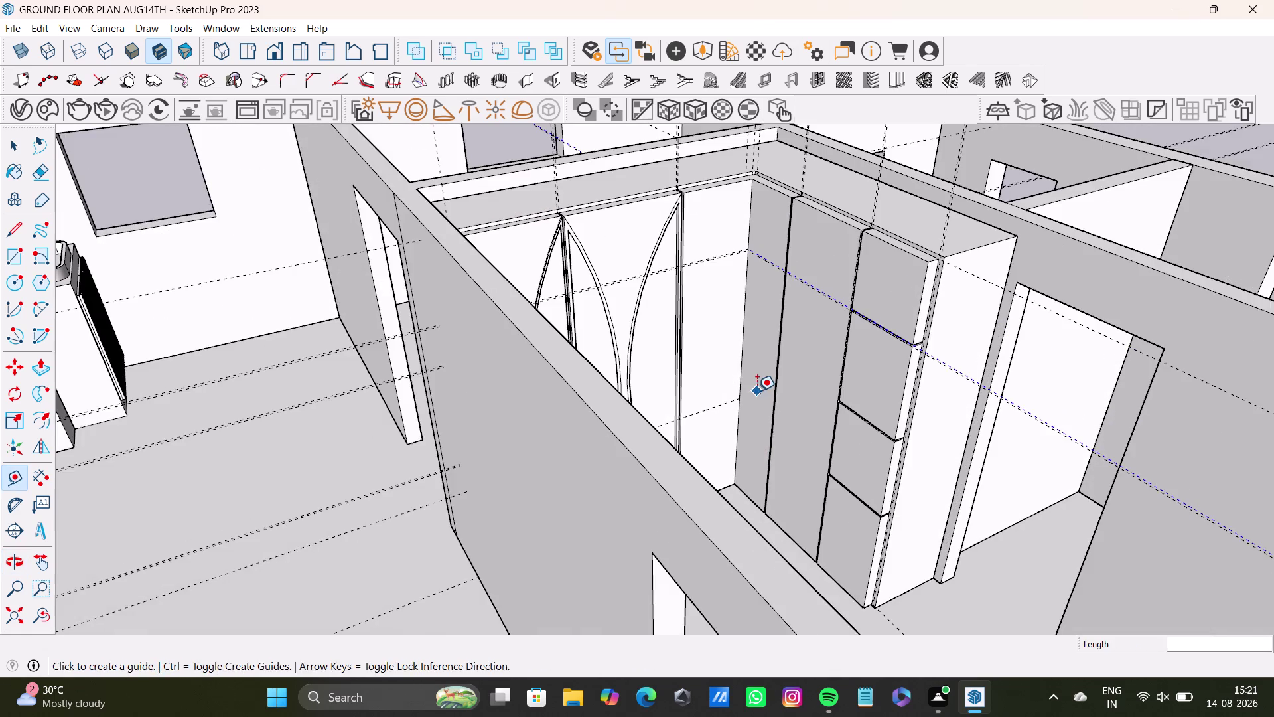
middle_drag(757, 391, 668, 412)
scroll(up, 3)
middle_drag(640, 405, 576, 342)
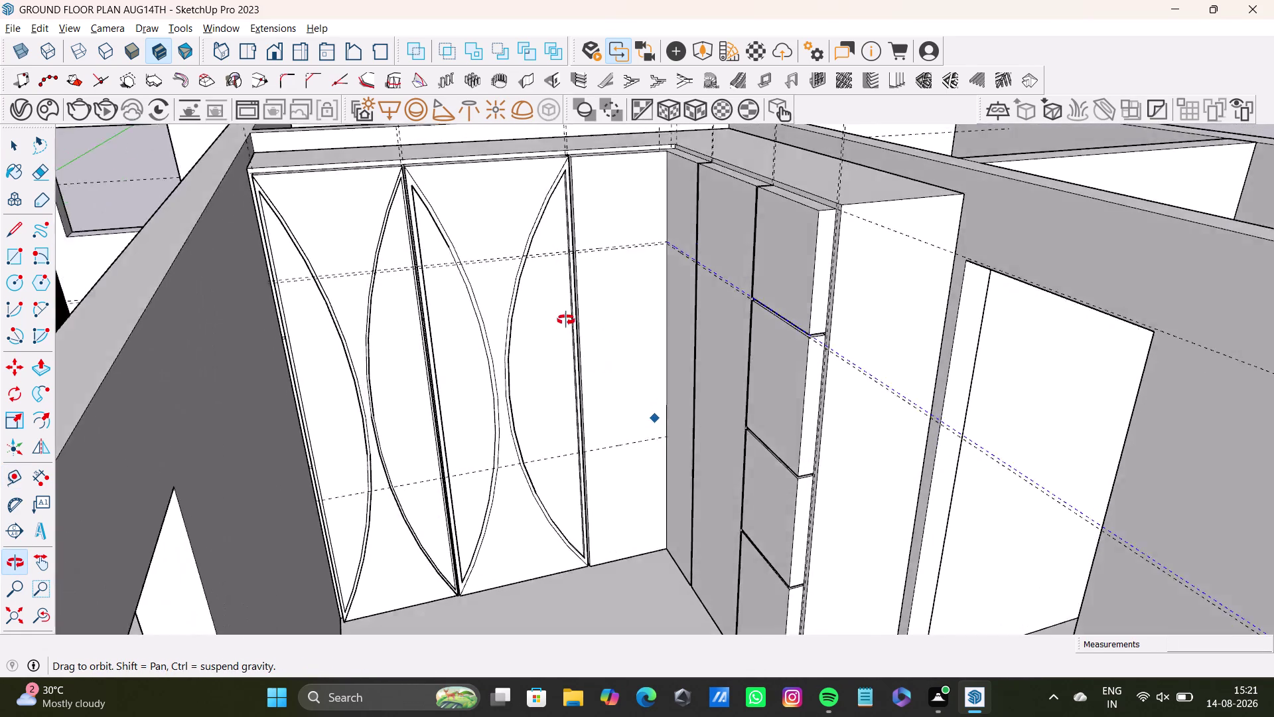
middle_drag(576, 341, 543, 393)
Undo the last view change, zoom in on the paired guides, and return to Select.
key(ctrl+z)
middle_drag(629, 432, 646, 427)
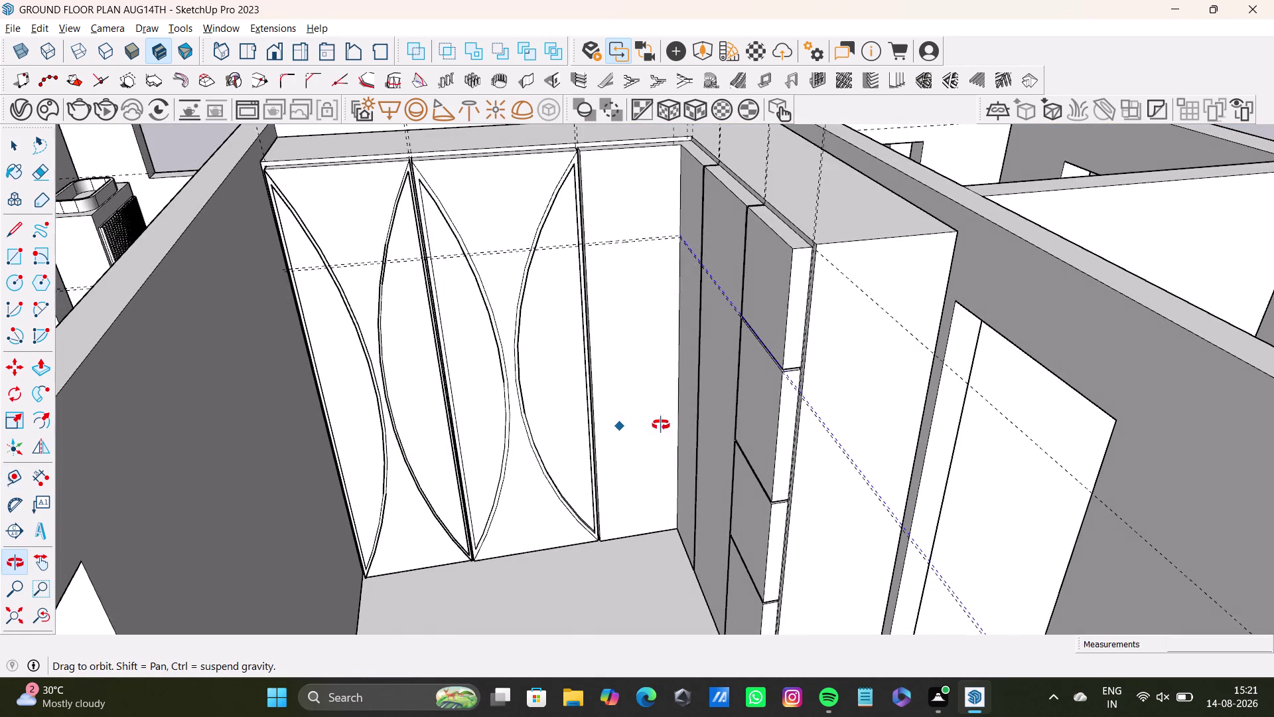
middle_drag(646, 427, 689, 413)
scroll(up, 3)
middle_drag(634, 254, 635, 356)
scroll(up, 3)
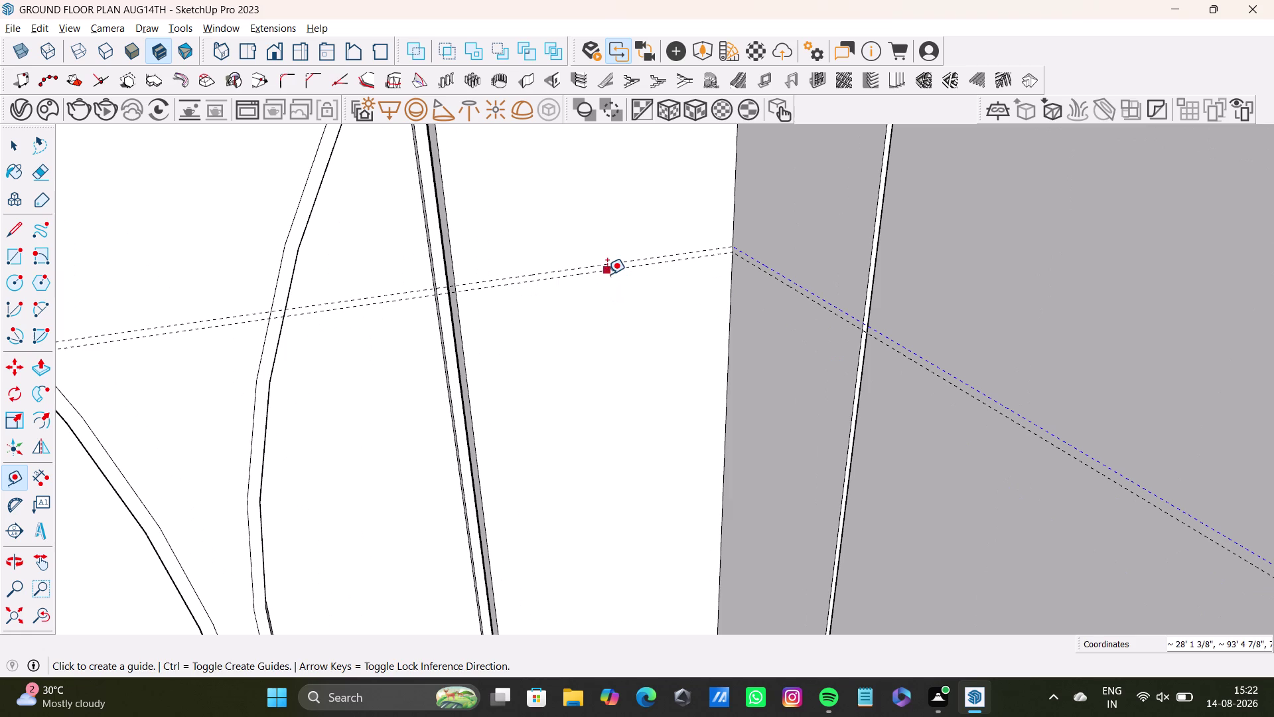
click(606, 269)
key(space)
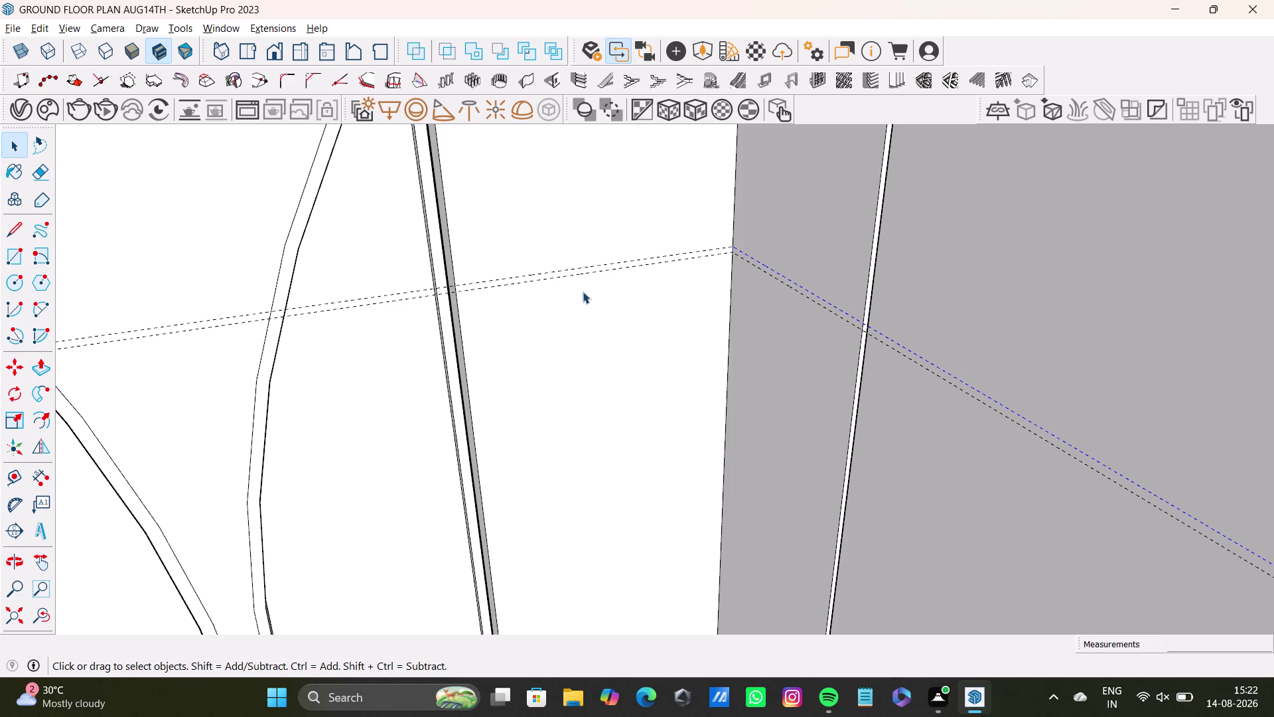
Start a guide from the upper guide and place it low on the shutter face.
click(11, 480)
scroll(up, 3)
scroll(up, 3)
scroll(up, 3)
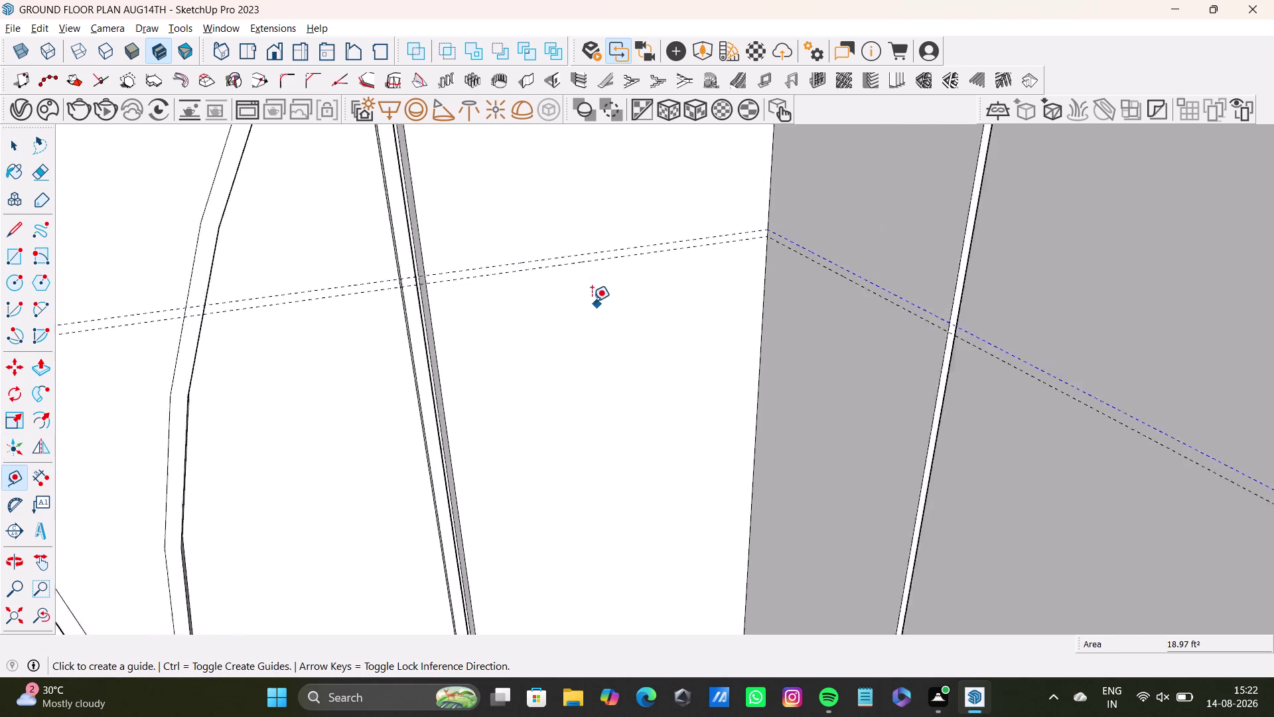
scroll(up, 3)
click(589, 251)
scroll(down, 3)
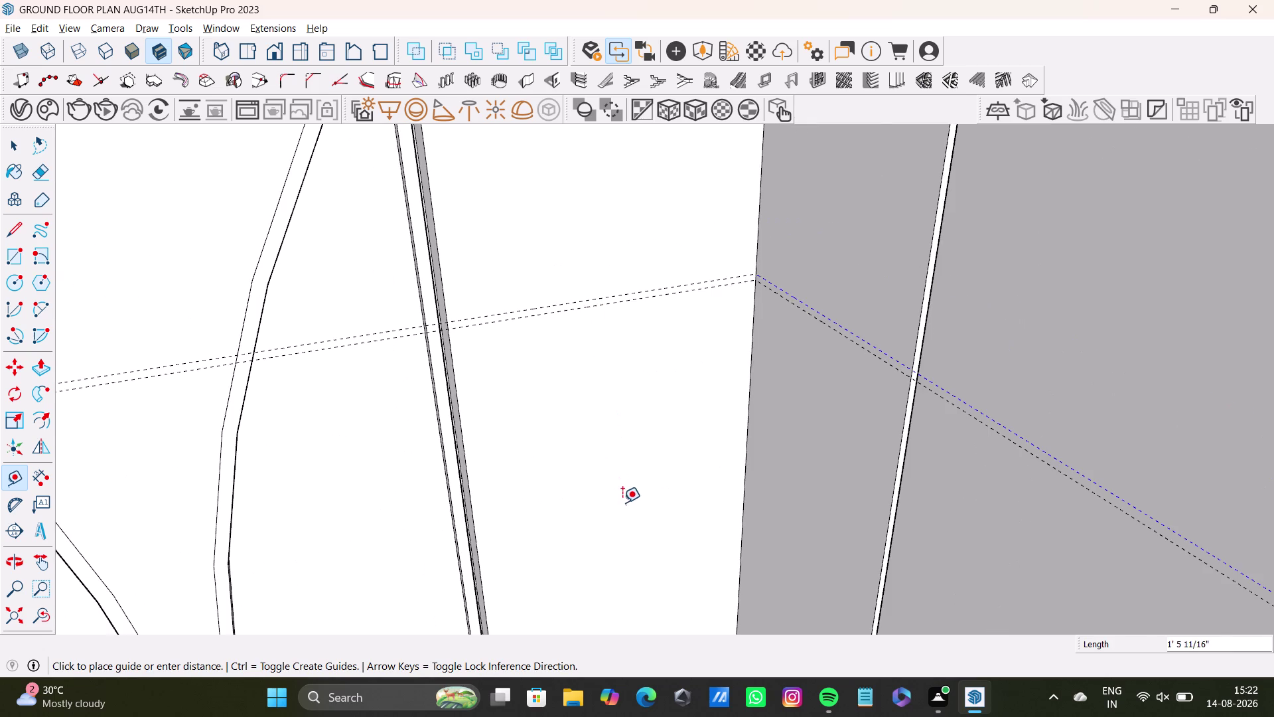
scroll(down, 3)
scroll(down, 3)
middle_drag(640, 541, 605, 300)
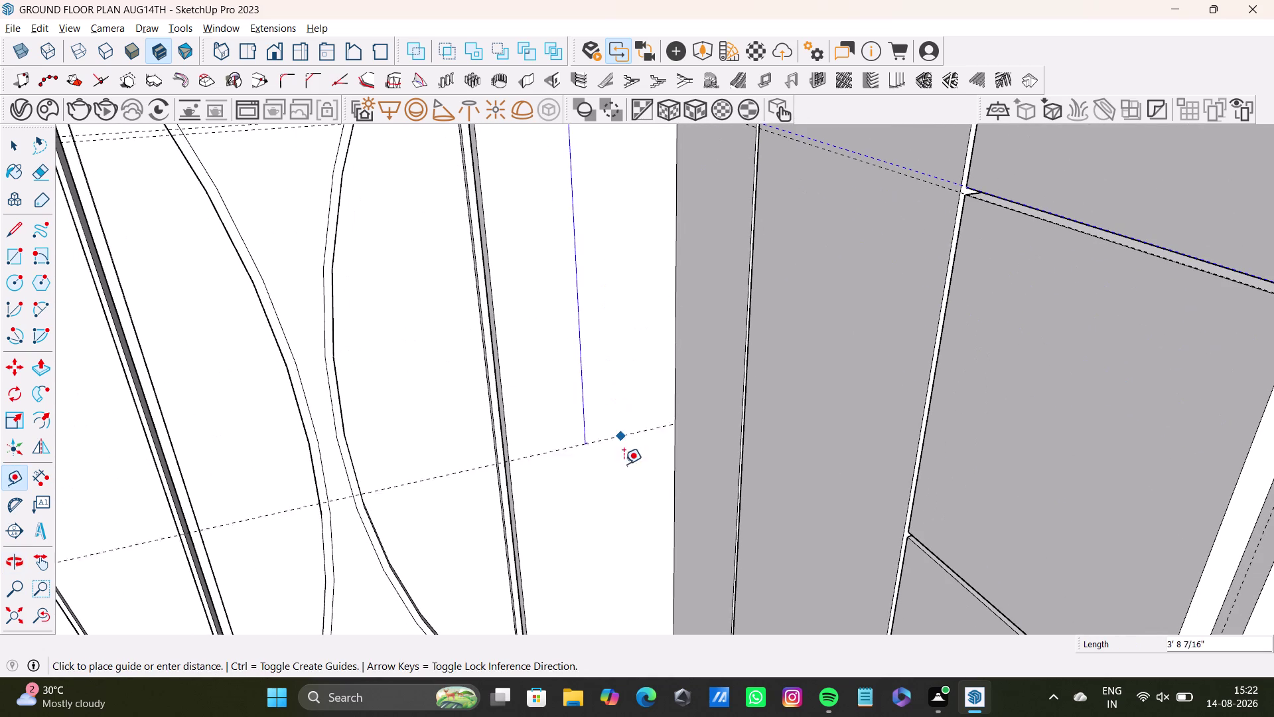
scroll(down, 3)
middle_drag(628, 529, 616, 346)
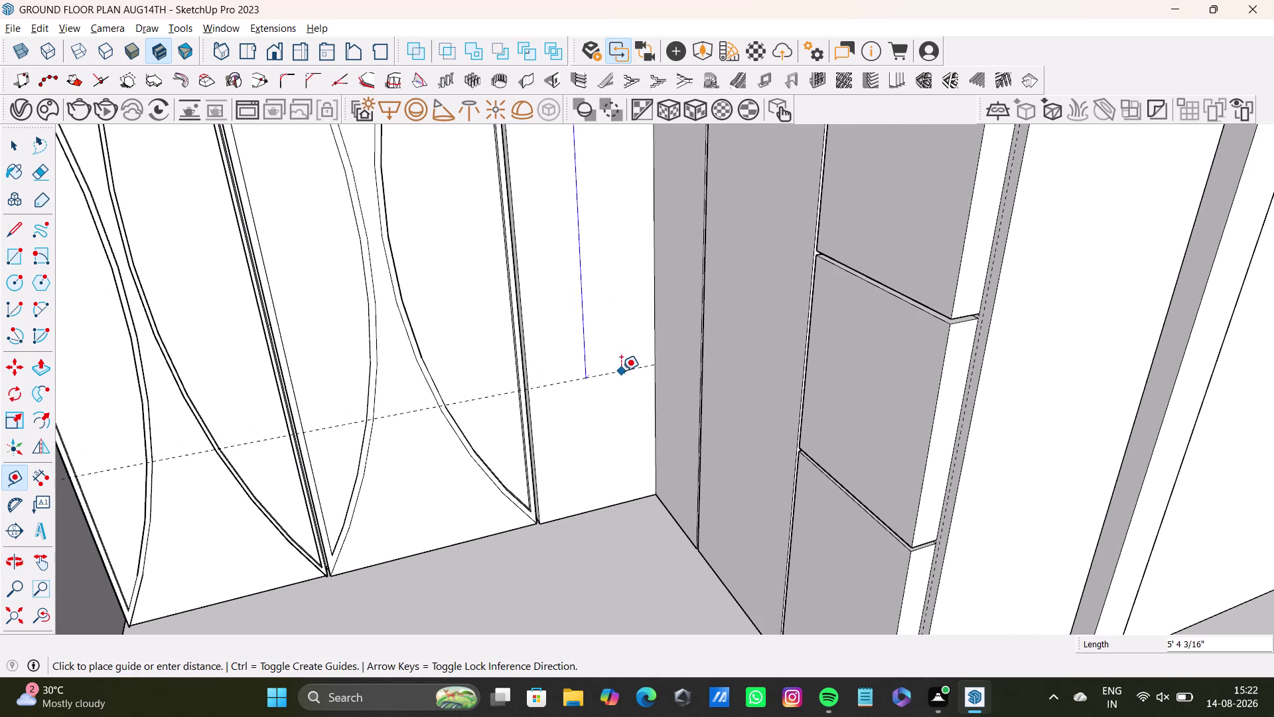
click(617, 364)
Stretch a guide across the shutter face to the far edge and review the shutter faces.
middle_drag(628, 365, 732, 393)
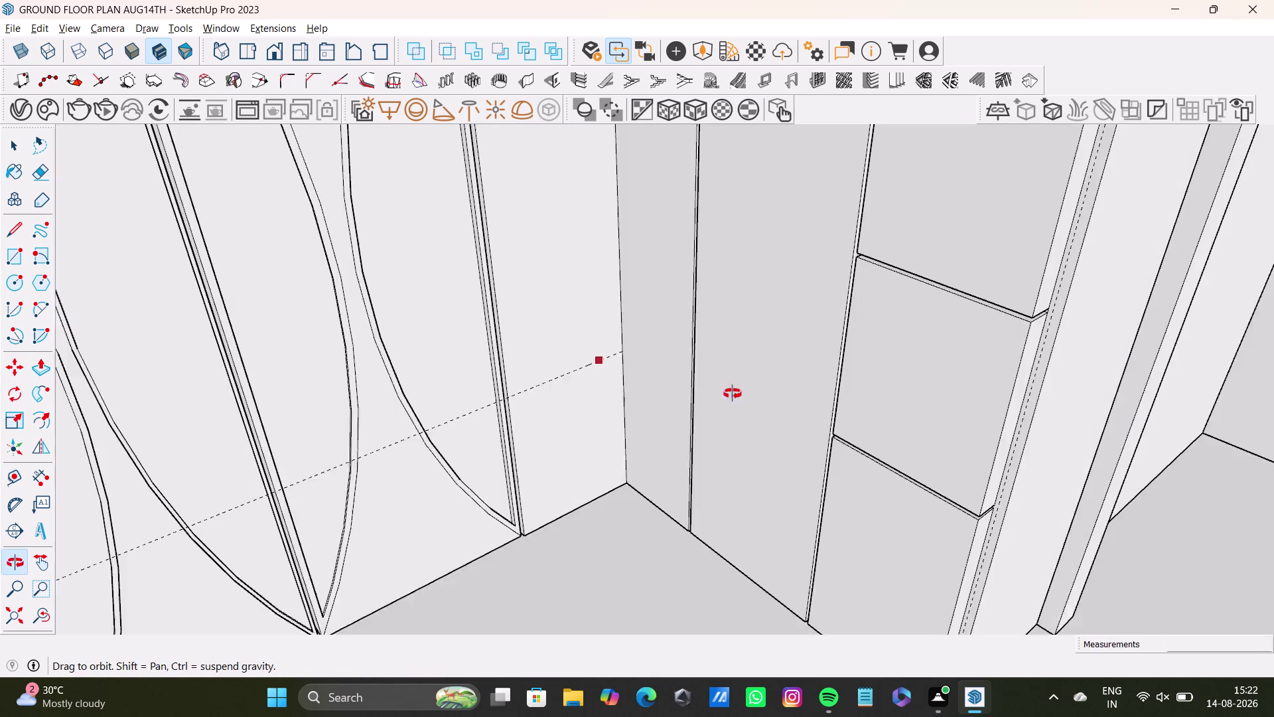
middle_drag(732, 394, 732, 393)
scroll(up, 3)
middle_drag(628, 382, 703, 372)
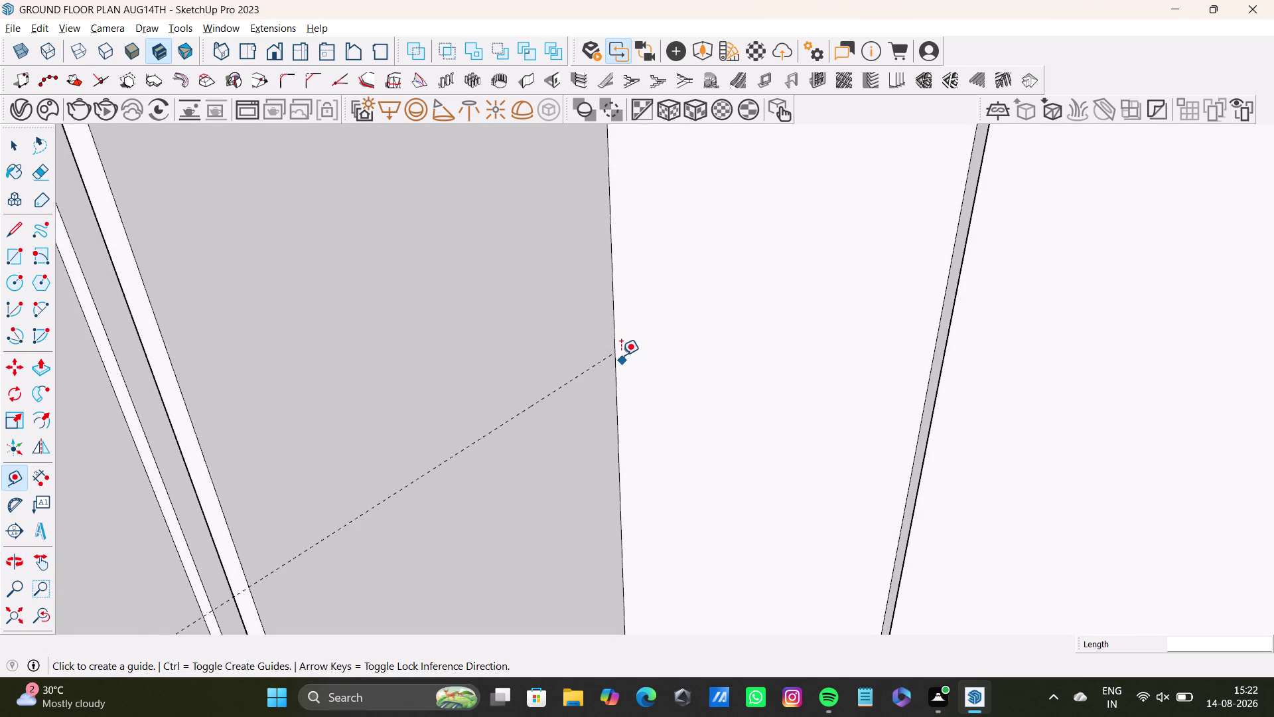
drag(613, 351, 619, 353)
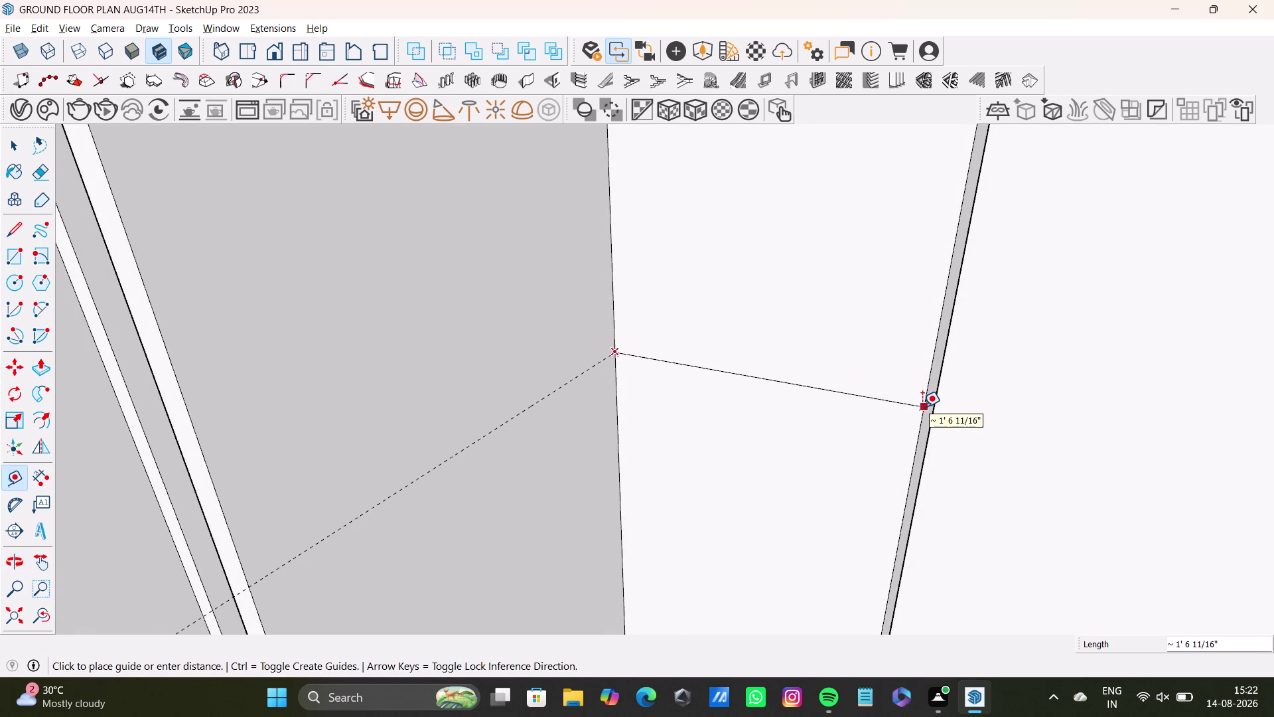
click(922, 406)
key(space)
scroll(down, 3)
middle_drag(564, 458, 482, 419)
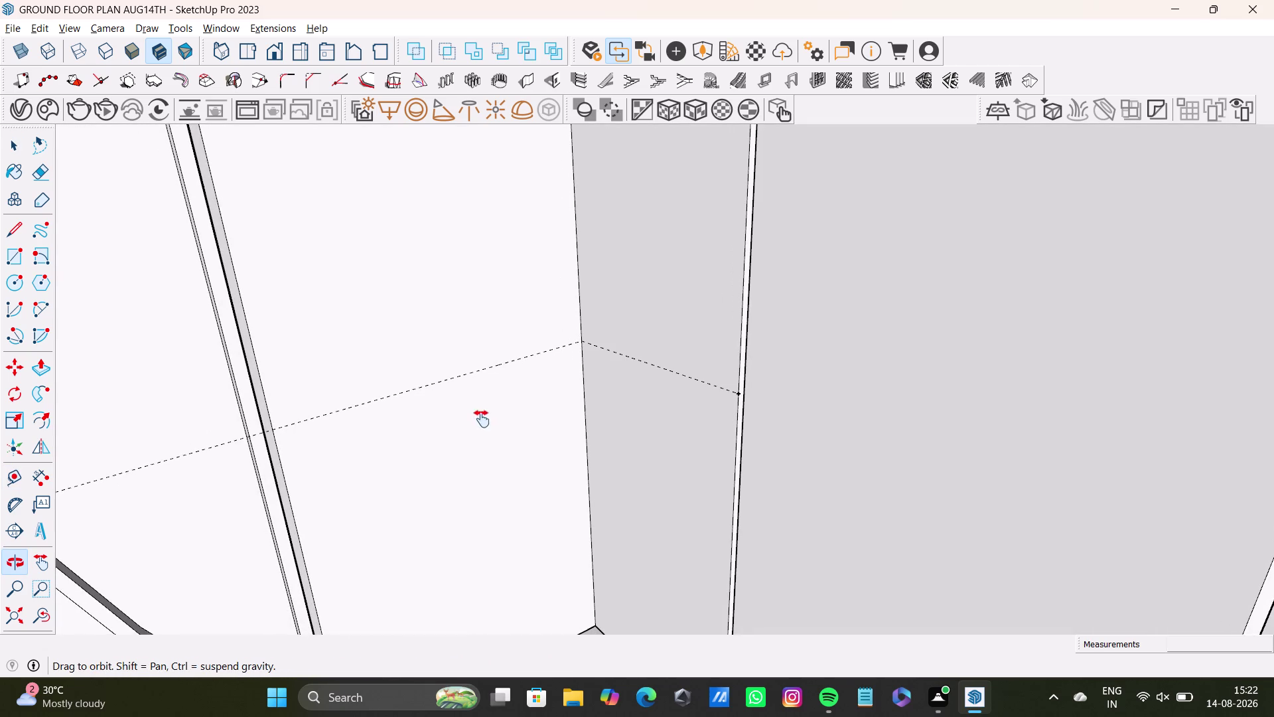
middle_drag(481, 419, 481, 419)
Offset a guide 0.5" from the existing guide across the shutter face.
click(6, 479)
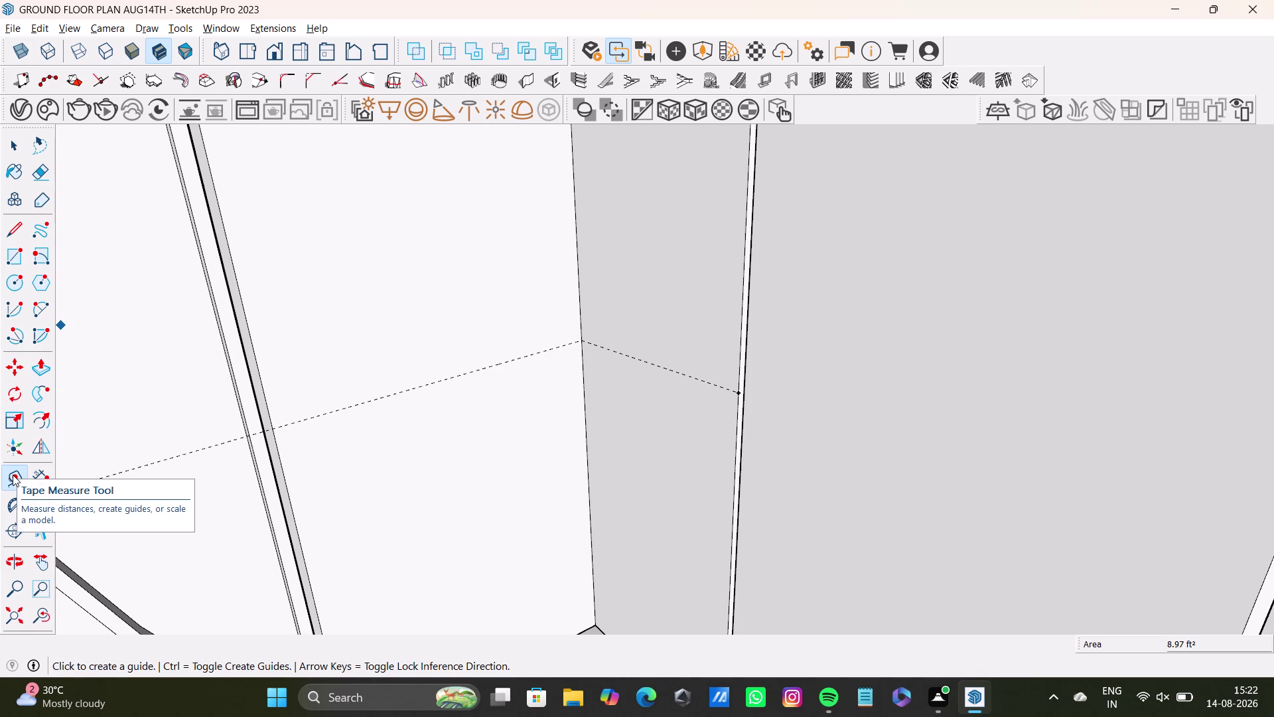
scroll(up, 3)
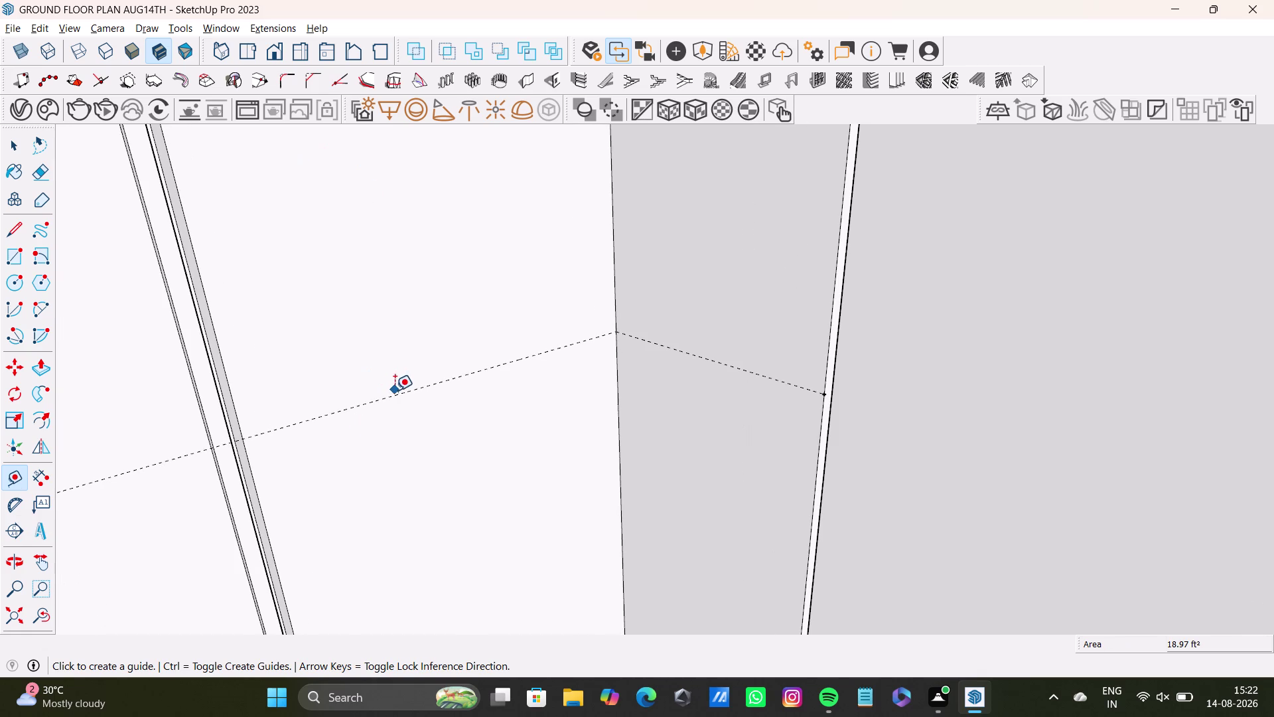
click(391, 396)
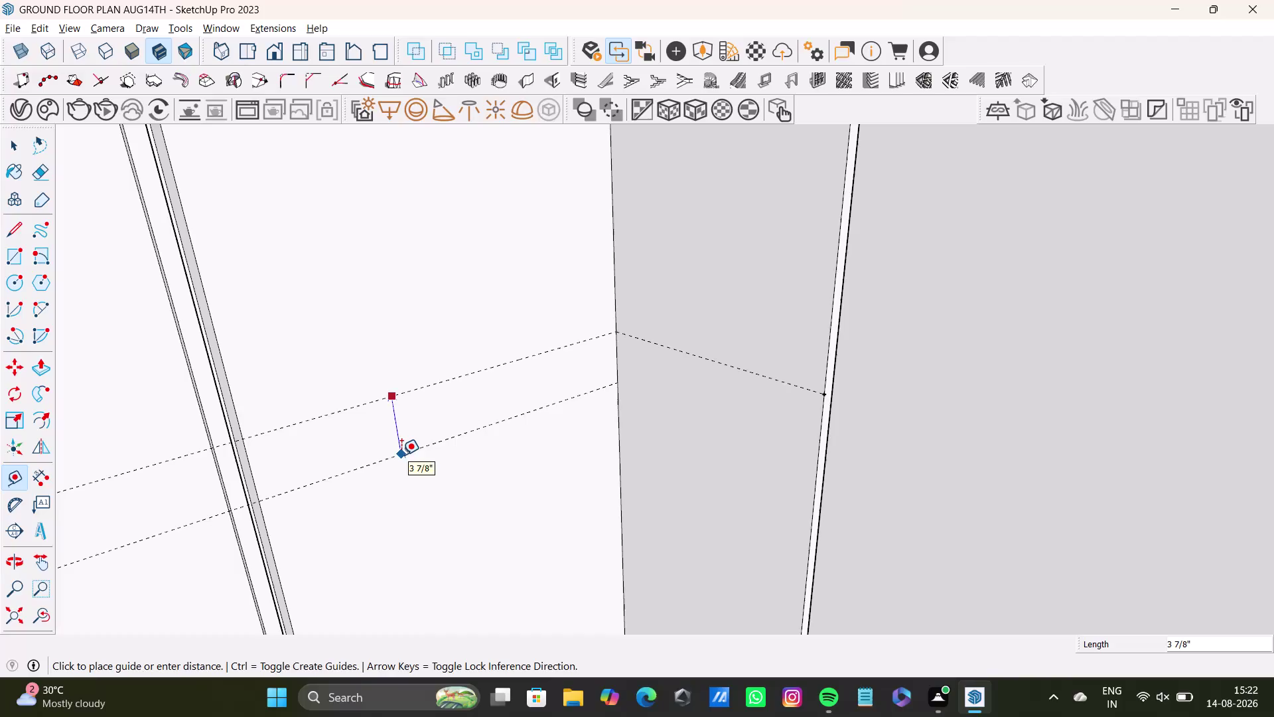
key(Up)
text(0.5)
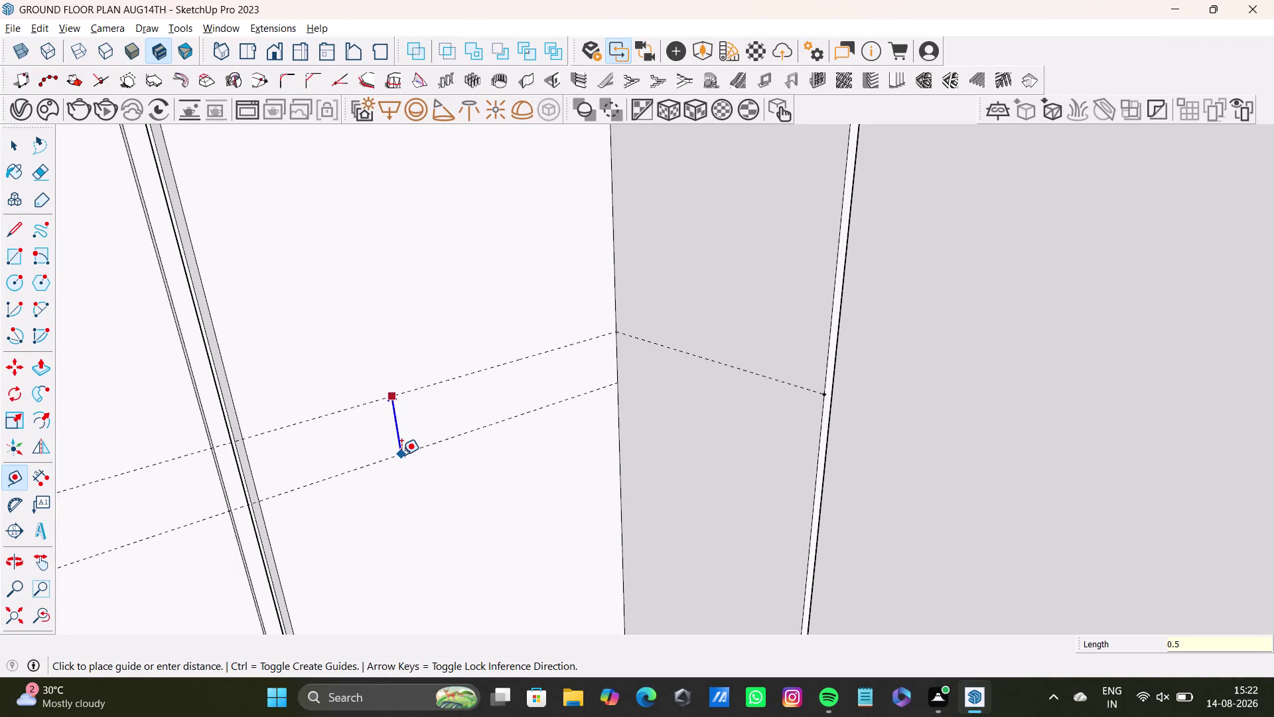
text(")
key(Return)
scroll(up, 3)
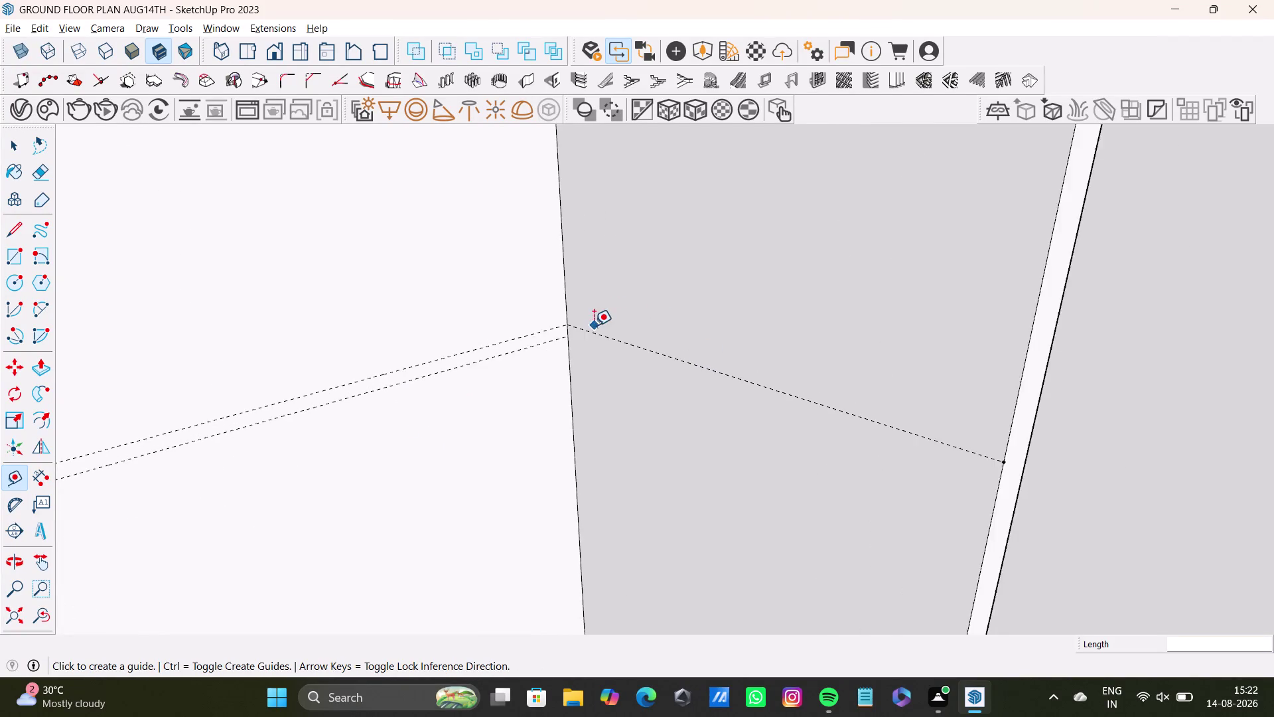
scroll(up, 3)
middle_drag(573, 337, 560, 323)
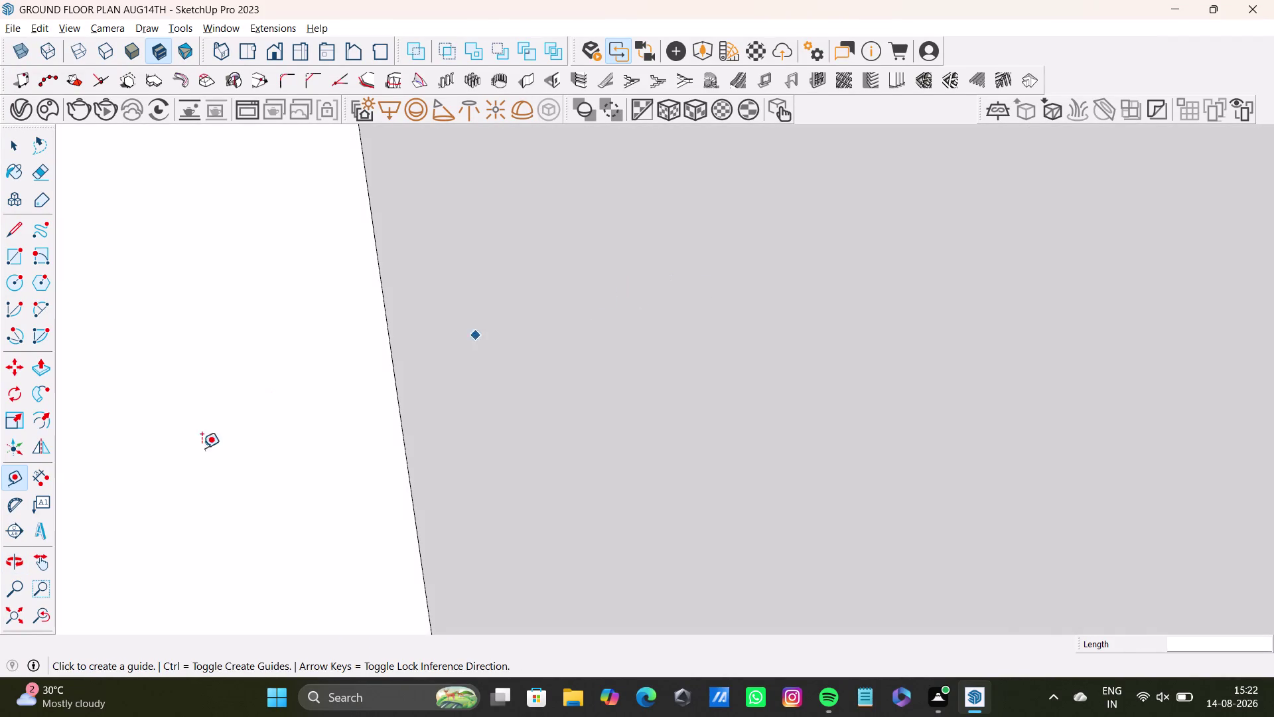
click(22, 617)
scroll(up, 3)
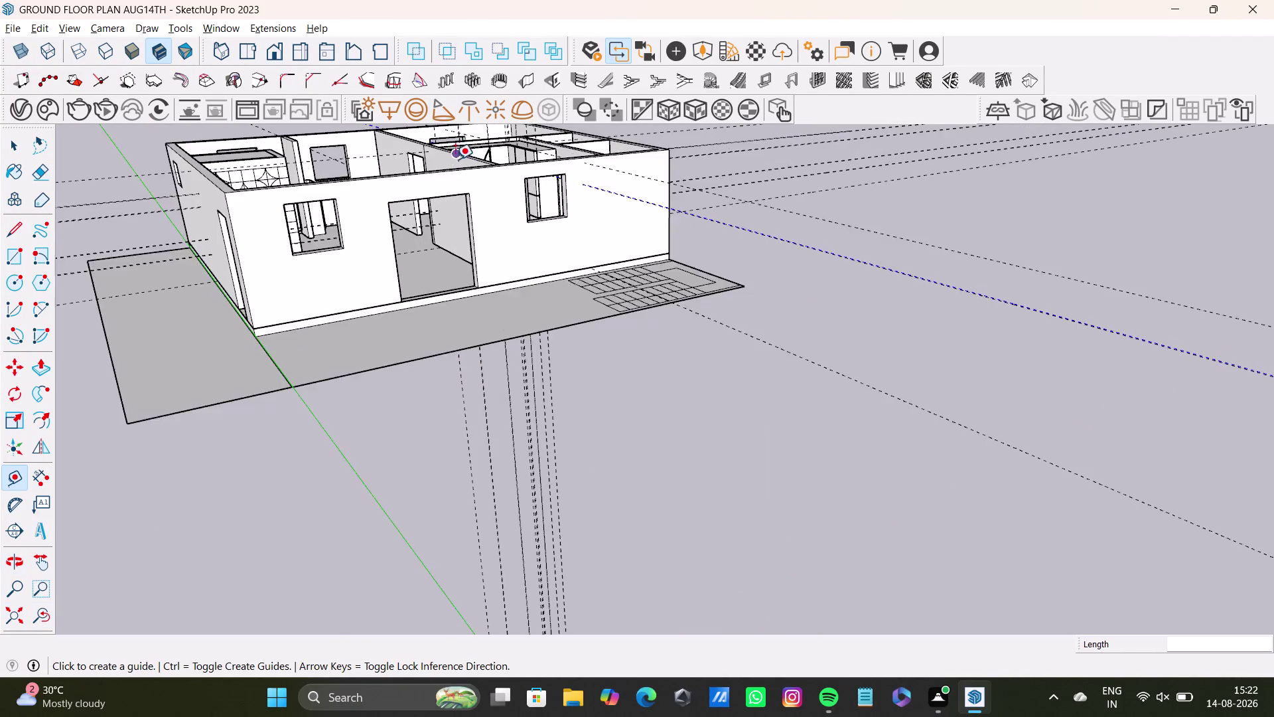
scroll(up, 3)
scroll(up, 3)
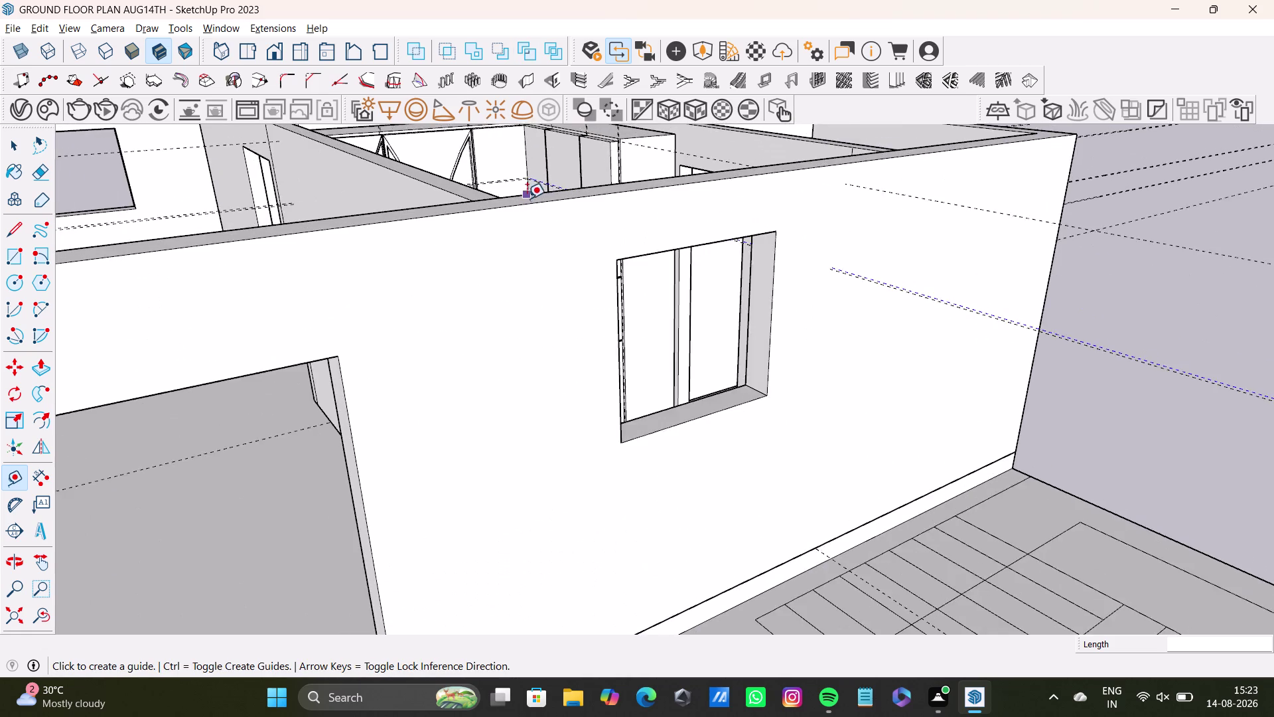
scroll(up, 3)
middle_drag(524, 170, 615, 230)
middle_drag(521, 348, 534, 212)
scroll(up, 3)
click(10, 604)
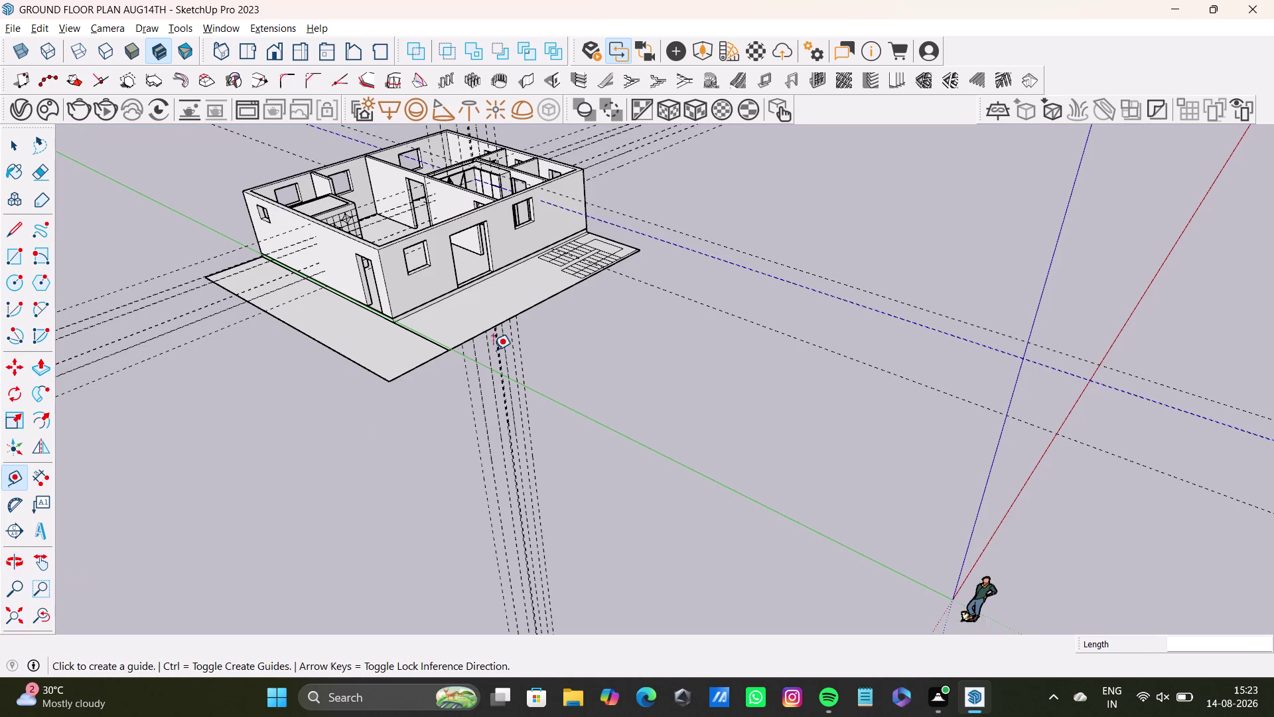
scroll(up, 3)
scroll(down, 3)
scroll(up, 3)
scroll(down, 3)
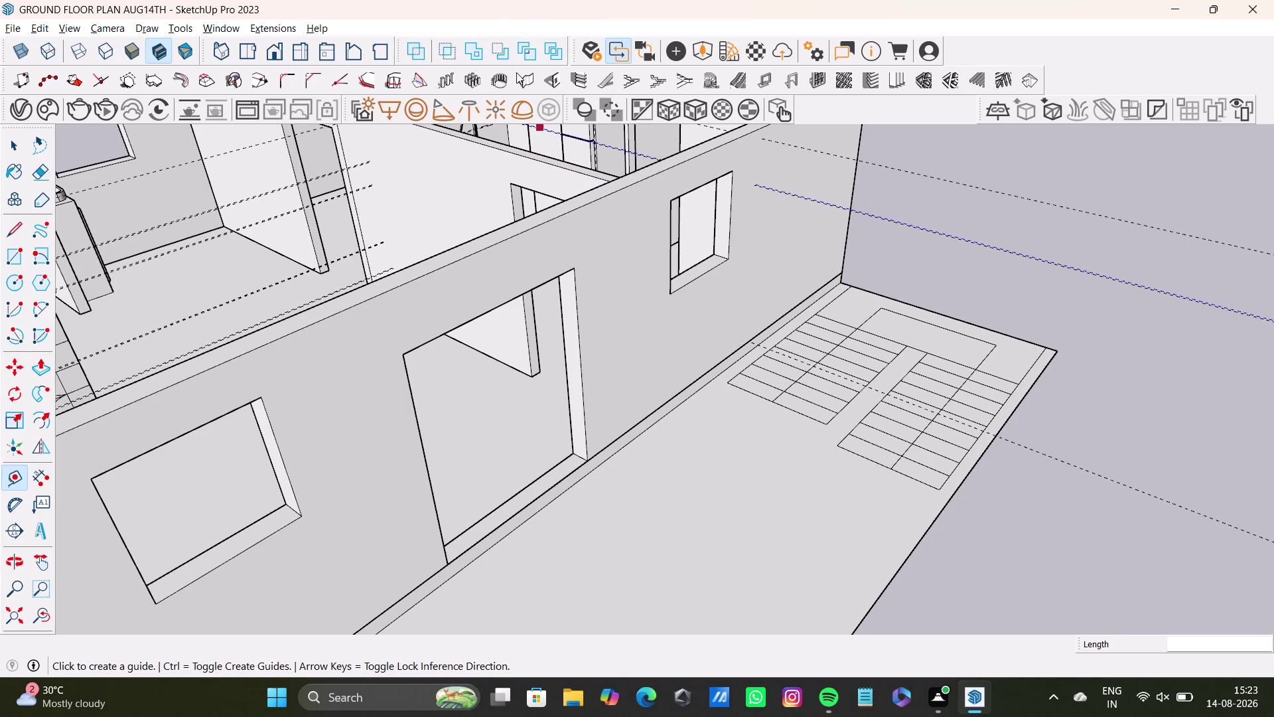
scroll(up, 3)
middle_drag(545, 157, 489, 398)
scroll(down, 3)
scroll(up, 3)
middle_click(495, 333)
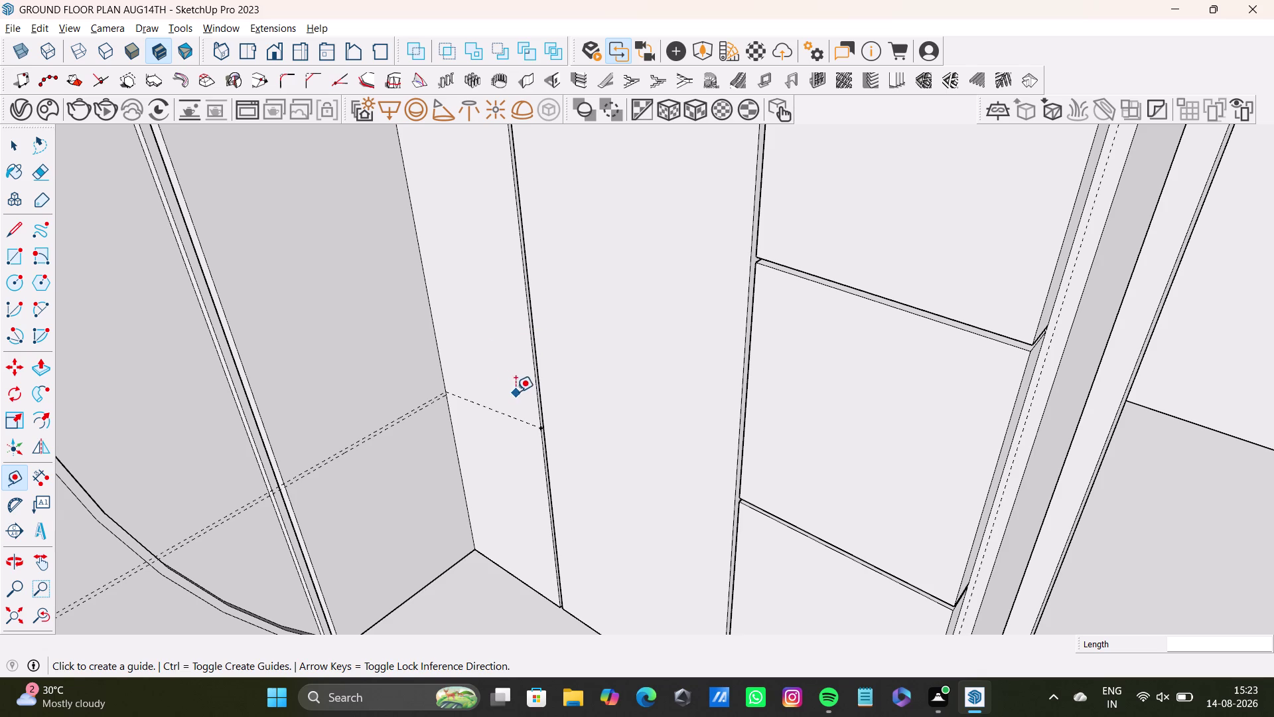
scroll(up, 3)
middle_drag(487, 377, 606, 398)
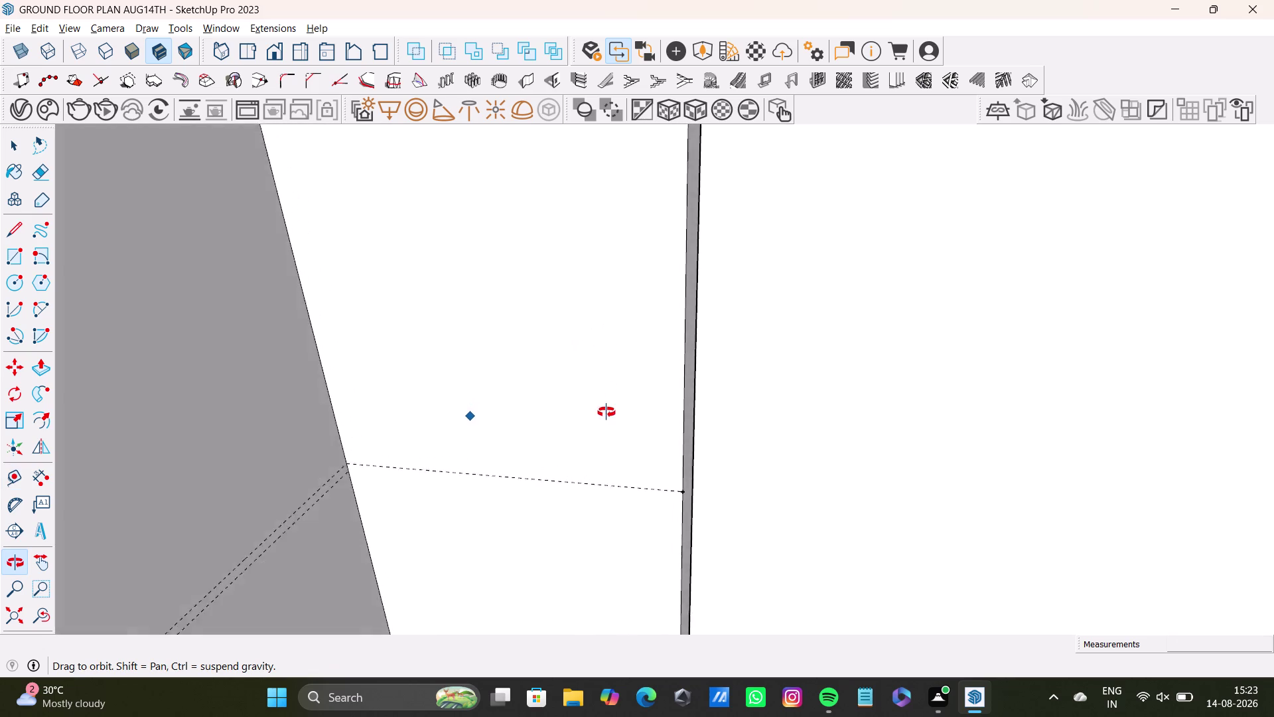
middle_drag(605, 398, 630, 246)
middle_drag(614, 335, 606, 251)
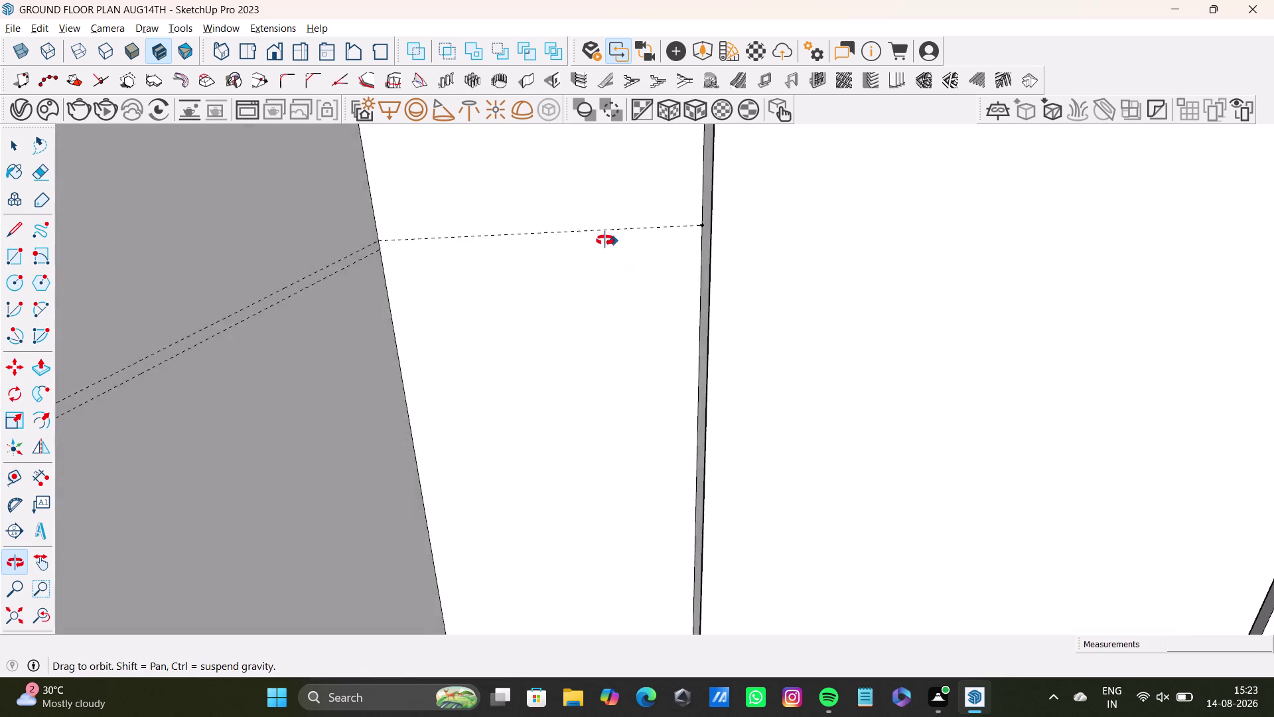
middle_drag(607, 251, 557, 302)
Delete a selected guide and orbit to the neighbouring shutter faces.
key(space)
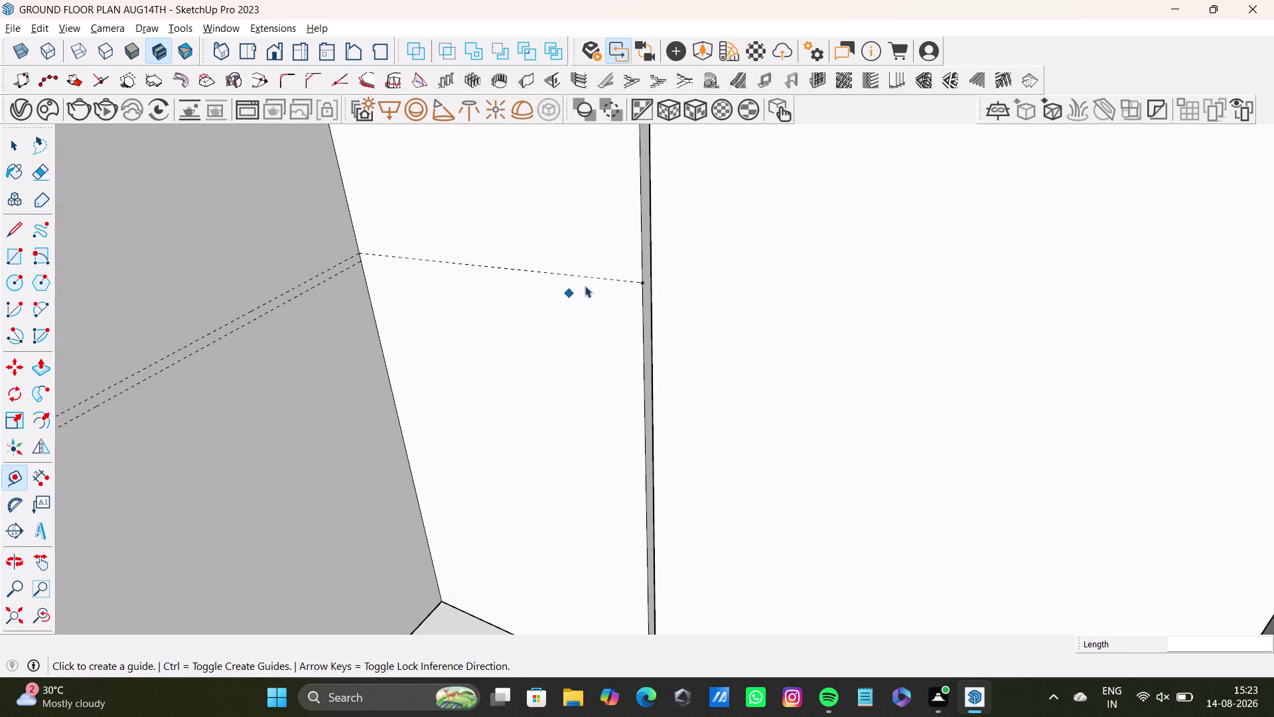
click(597, 276)
key(Delete)
scroll(down, 3)
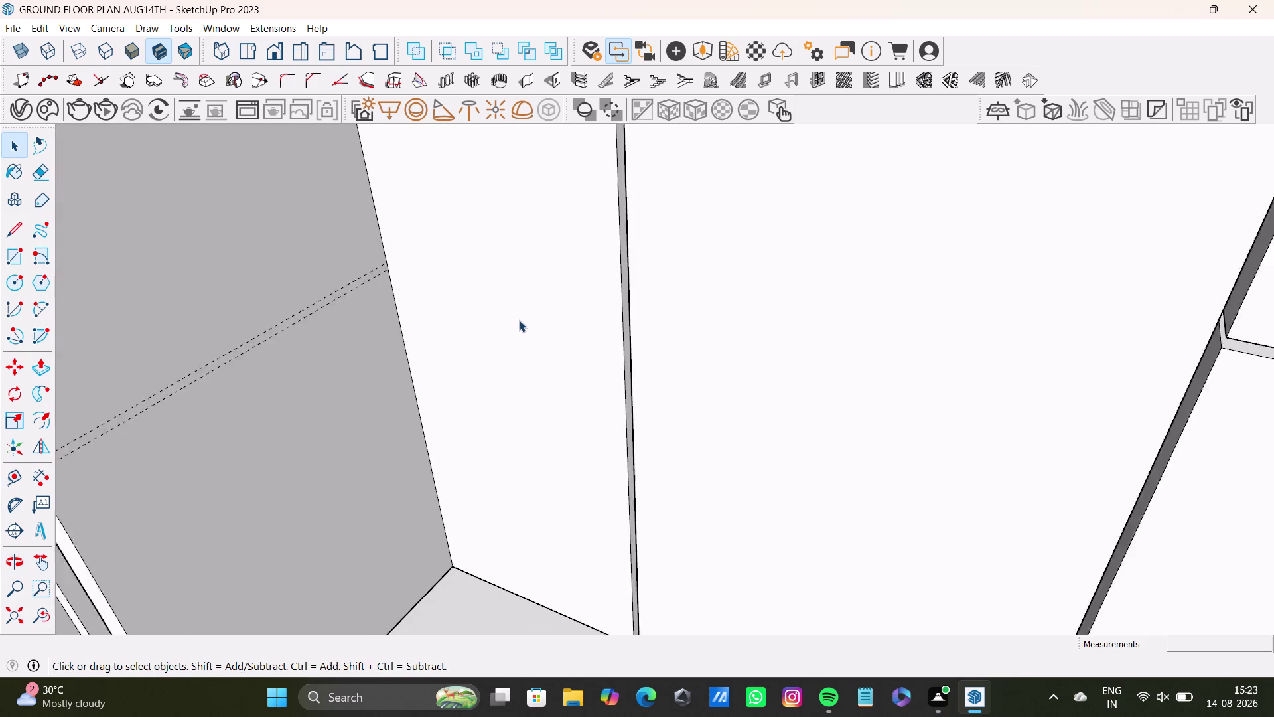
scroll(down, 3)
middle_drag(522, 336, 483, 257)
scroll(up, 3)
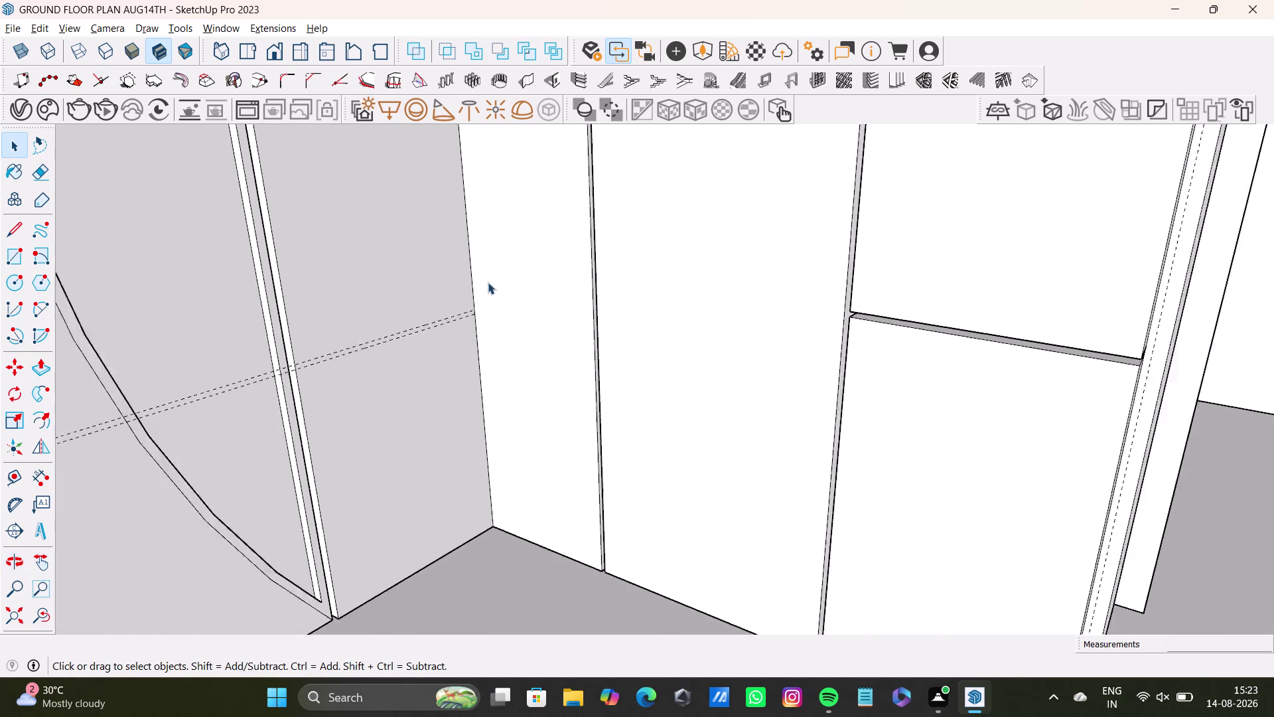
scroll(up, 3)
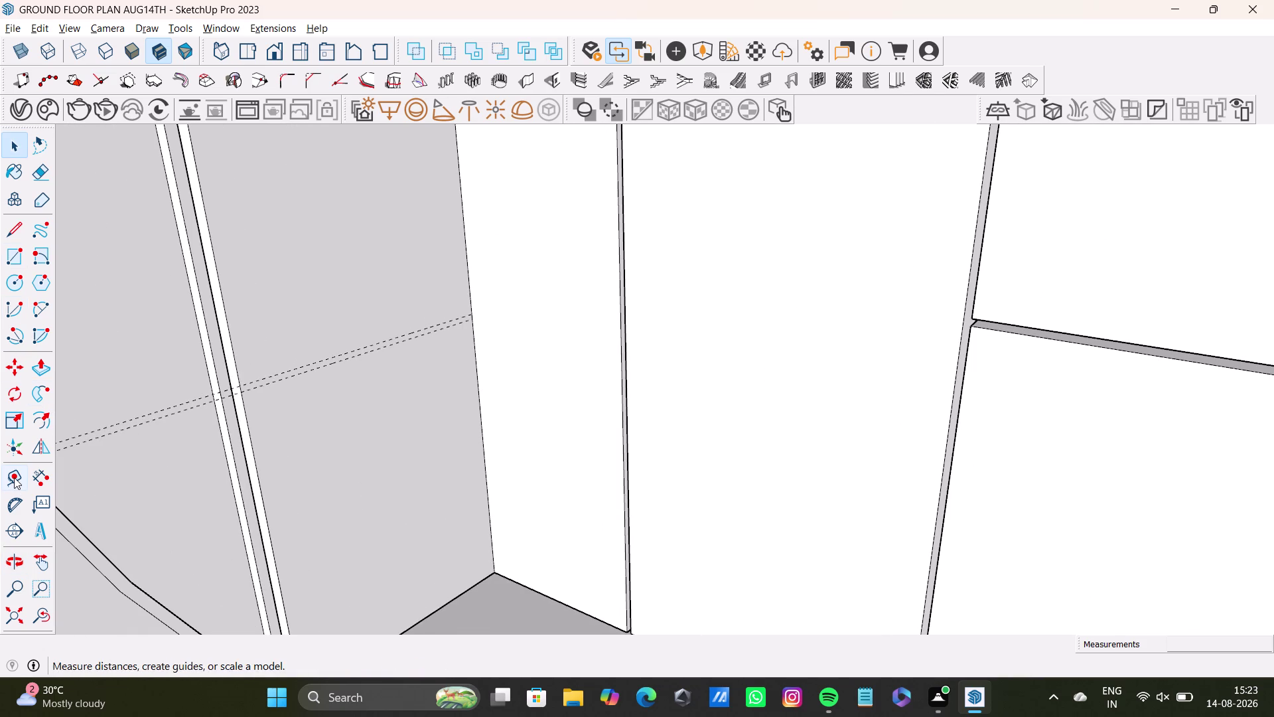
Pull a guide from the white shutter's corner across the face toward the opposite edge.
click(14, 477)
scroll(up, 3)
middle_drag(510, 330, 575, 327)
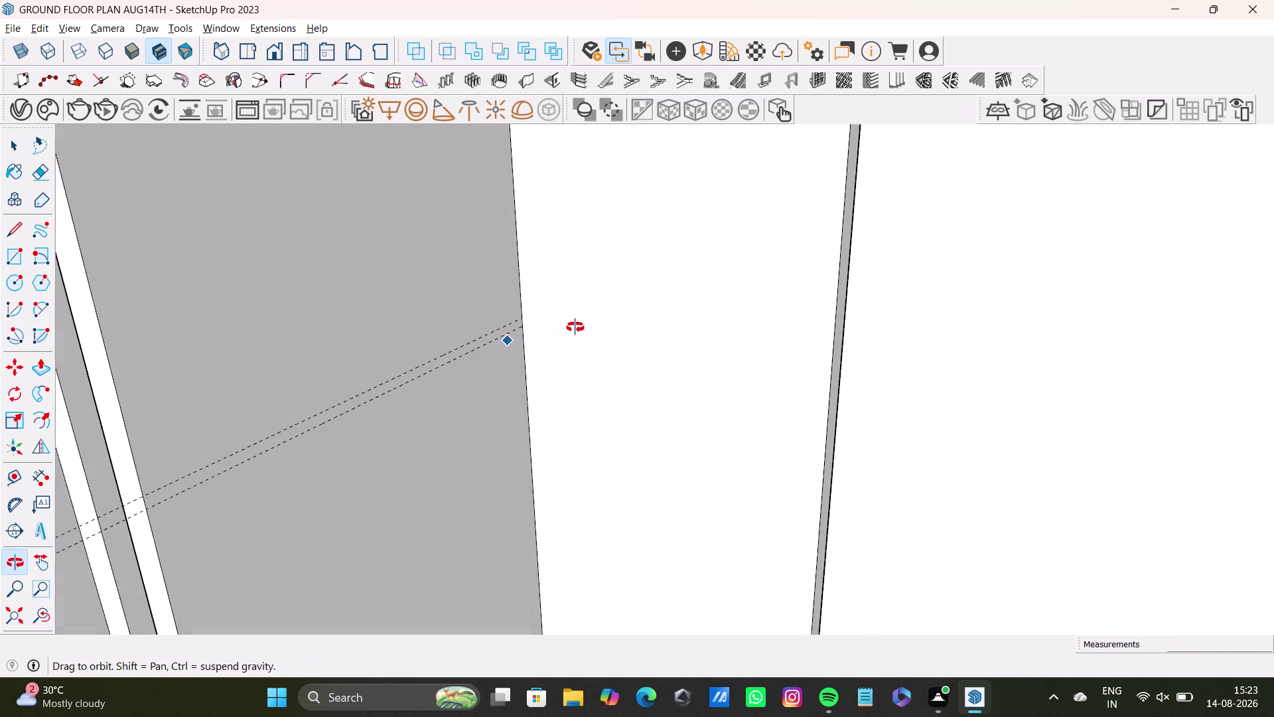
middle_drag(575, 327, 466, 347)
middle_drag(472, 377, 529, 357)
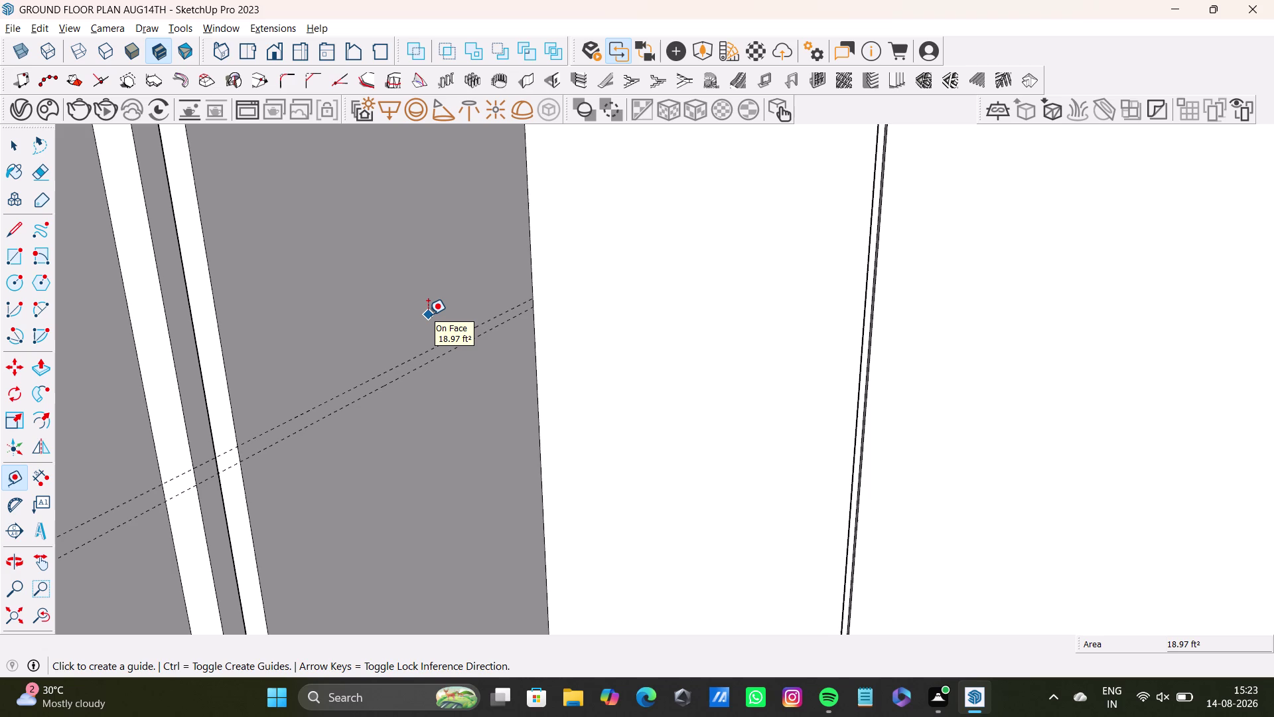
scroll(up, 3)
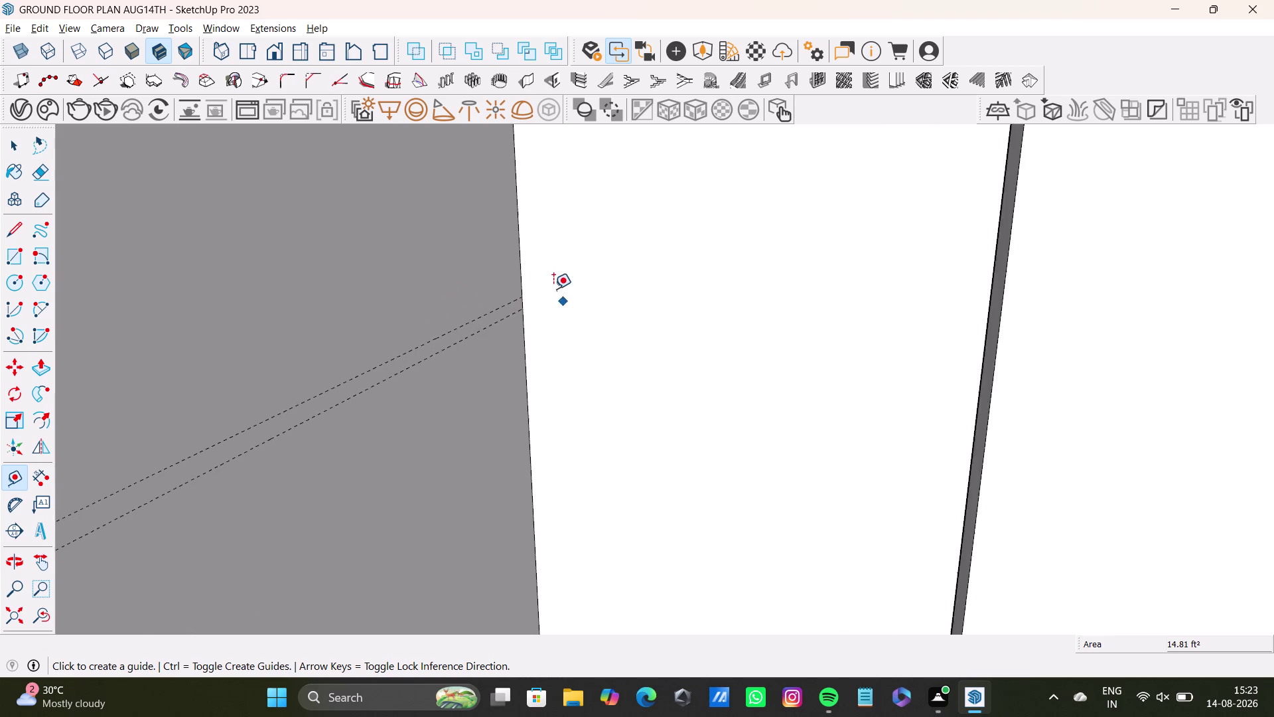
scroll(up, 3)
drag(518, 298, 533, 298)
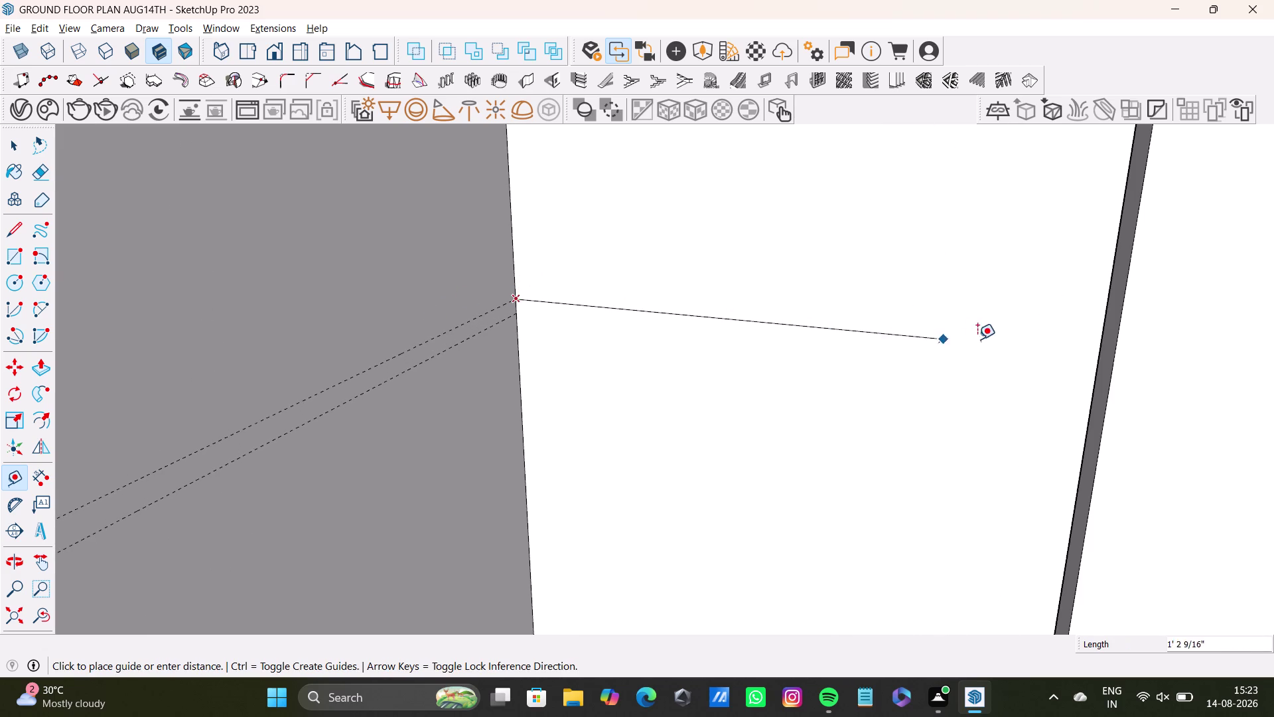
click(1102, 347)
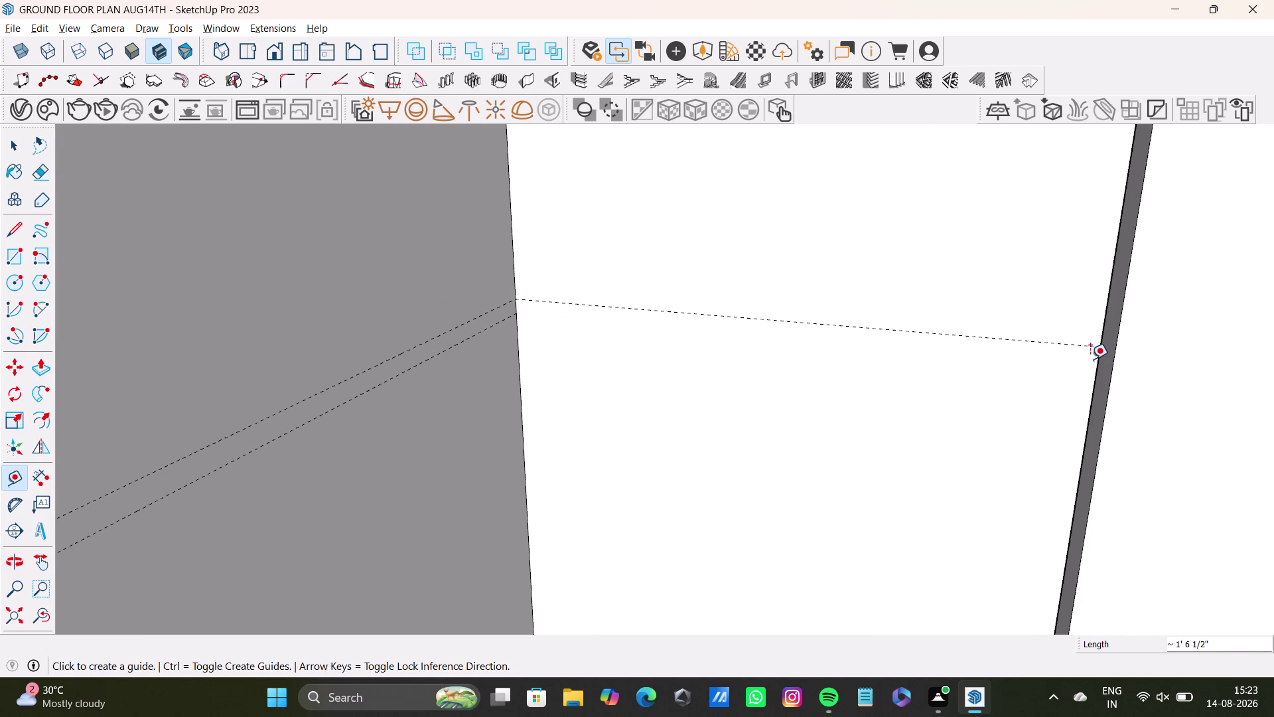
key(space)
click(12, 482)
scroll(up, 3)
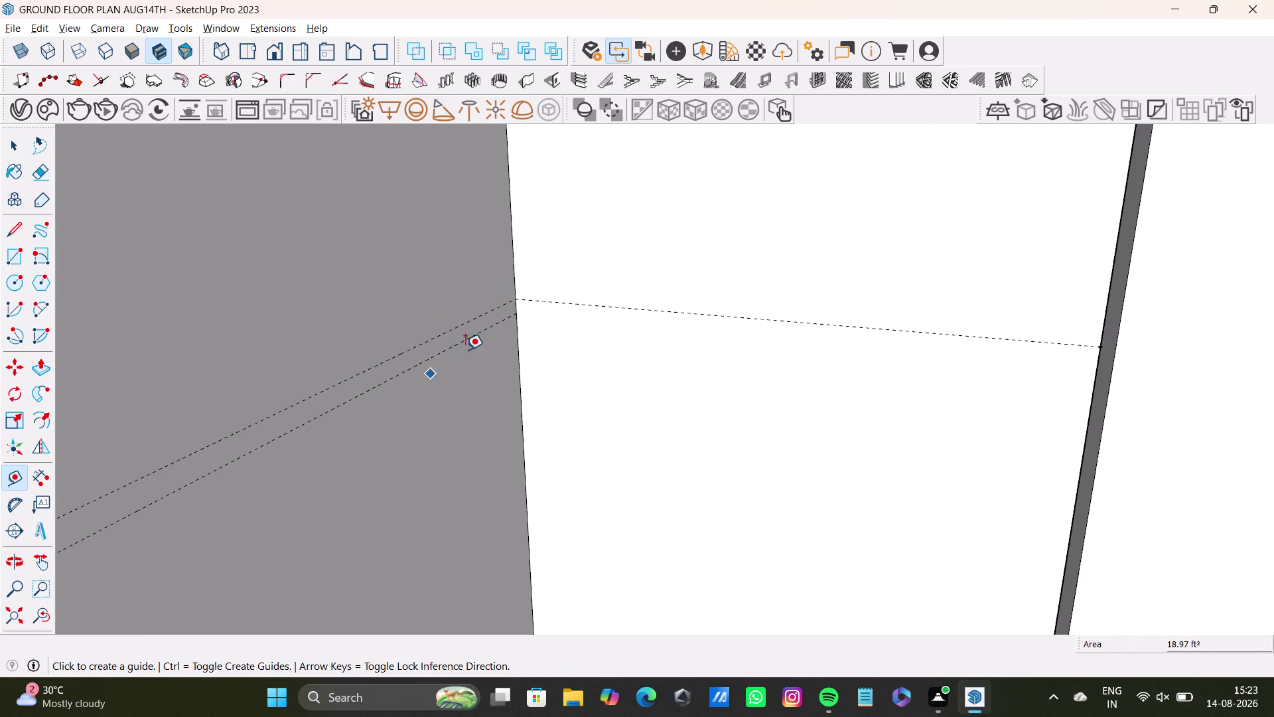
scroll(up, 3)
click(582, 288)
key(space)
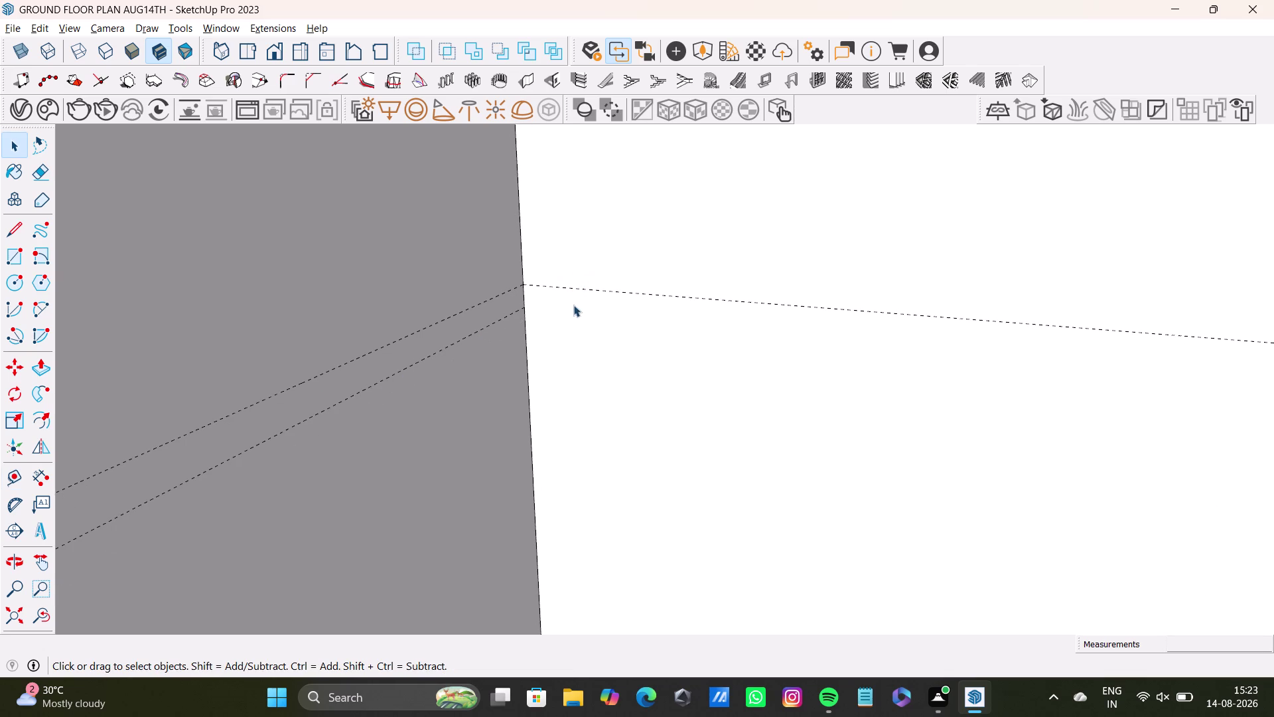
Try a 0.5" offset guide from the new guide, then undo it.
click(8, 476)
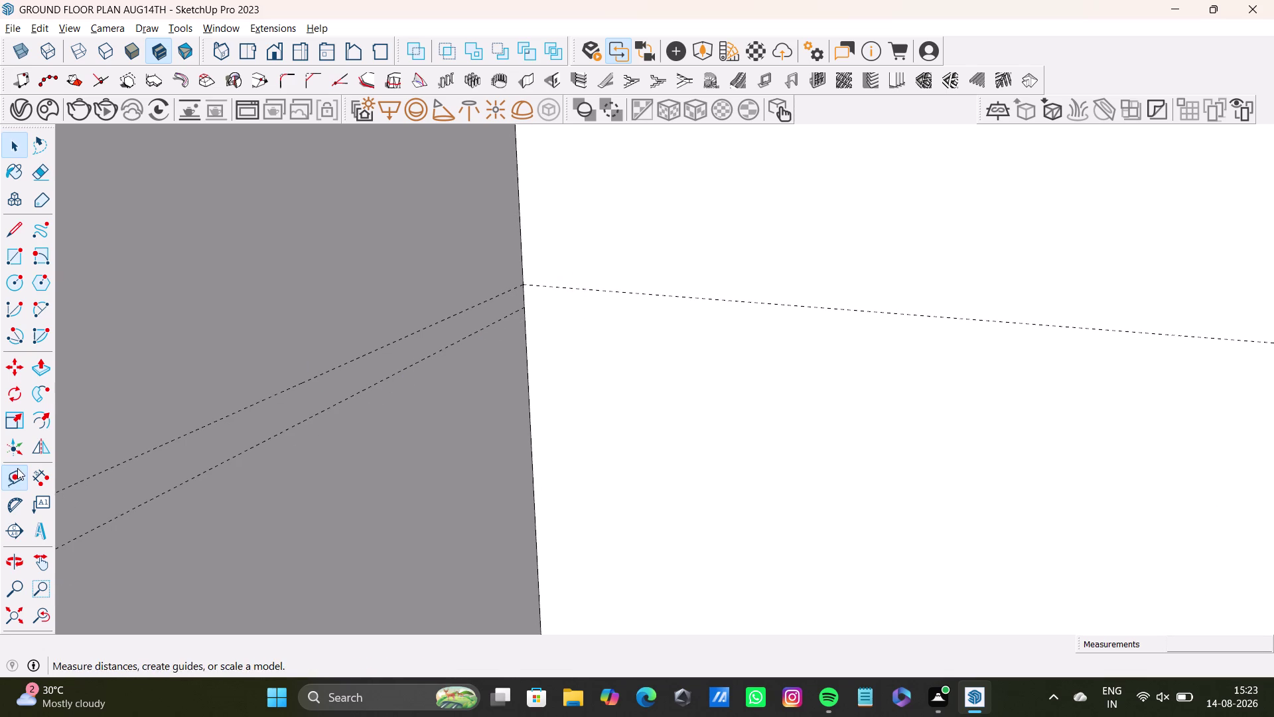
scroll(up, 3)
click(698, 282)
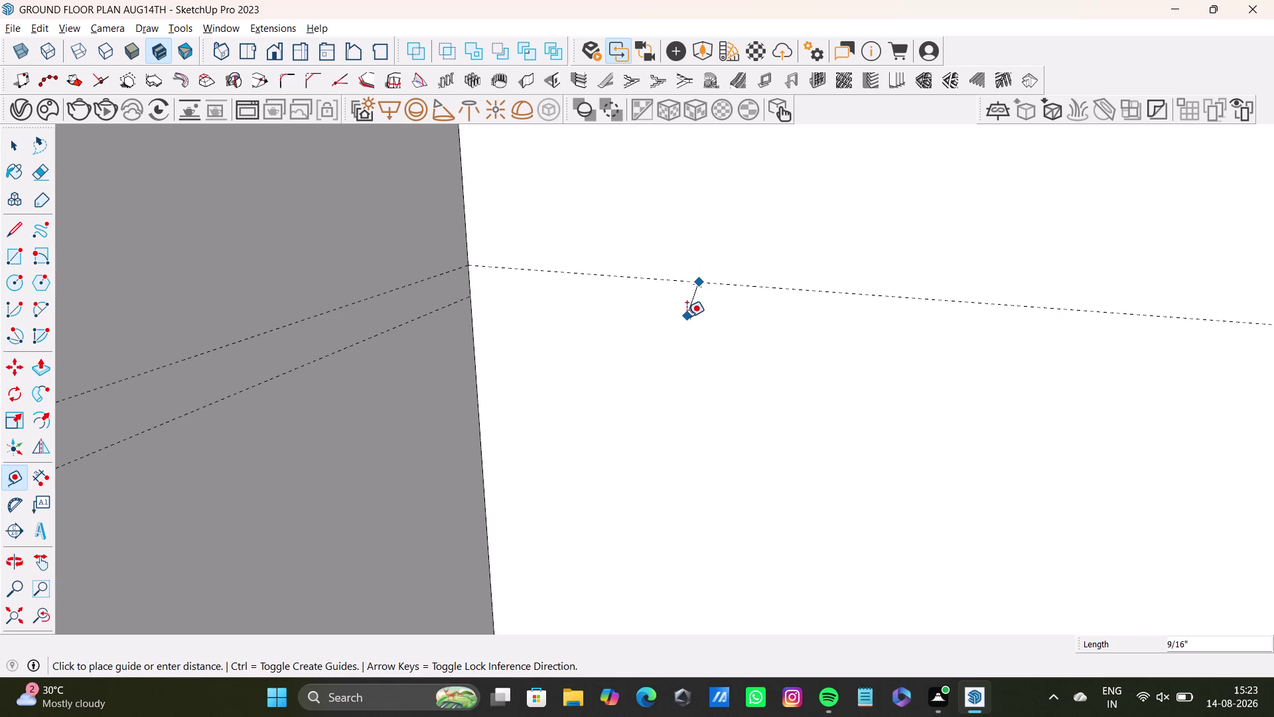
key(Up)
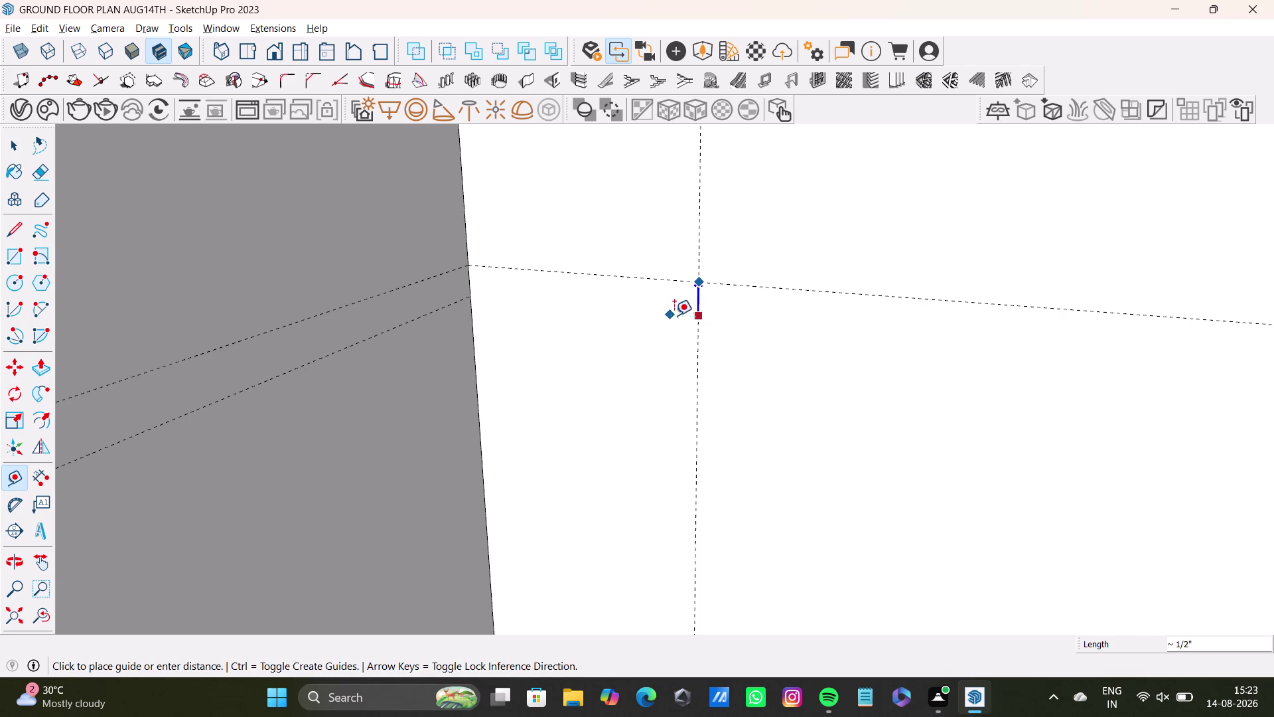
text(0.5)
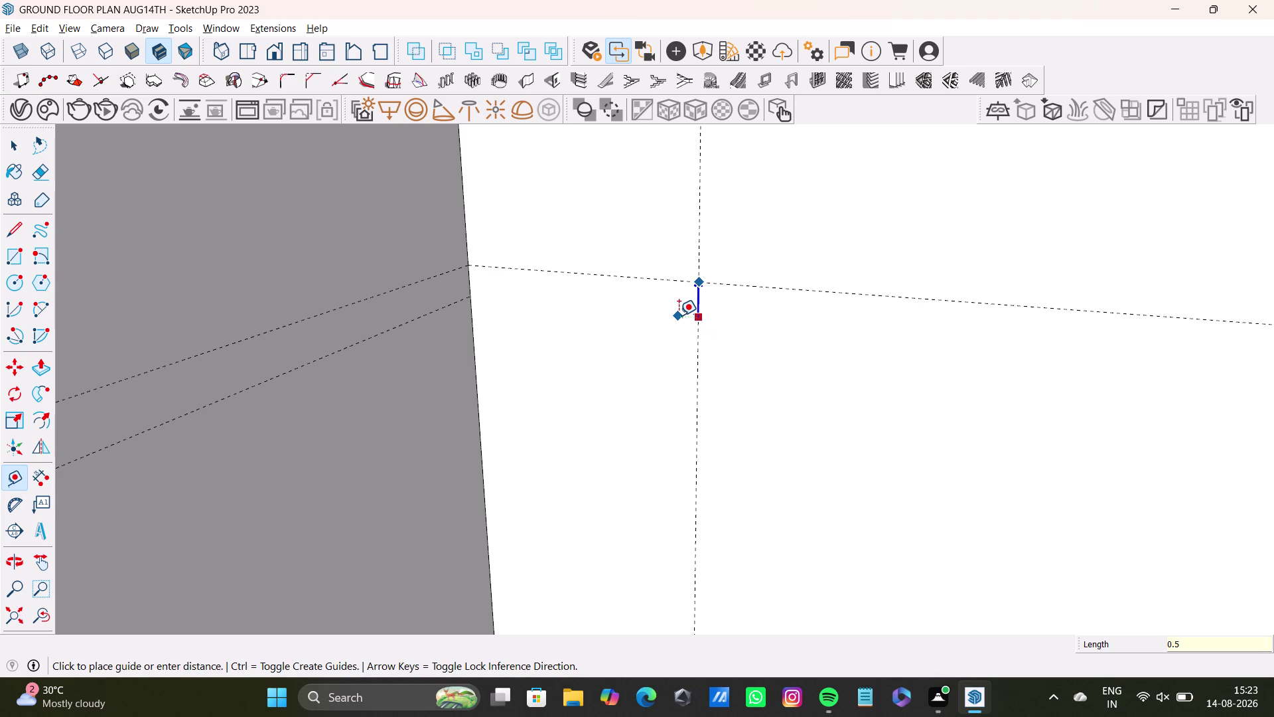
key(shift+quotedbl)
key(Return)
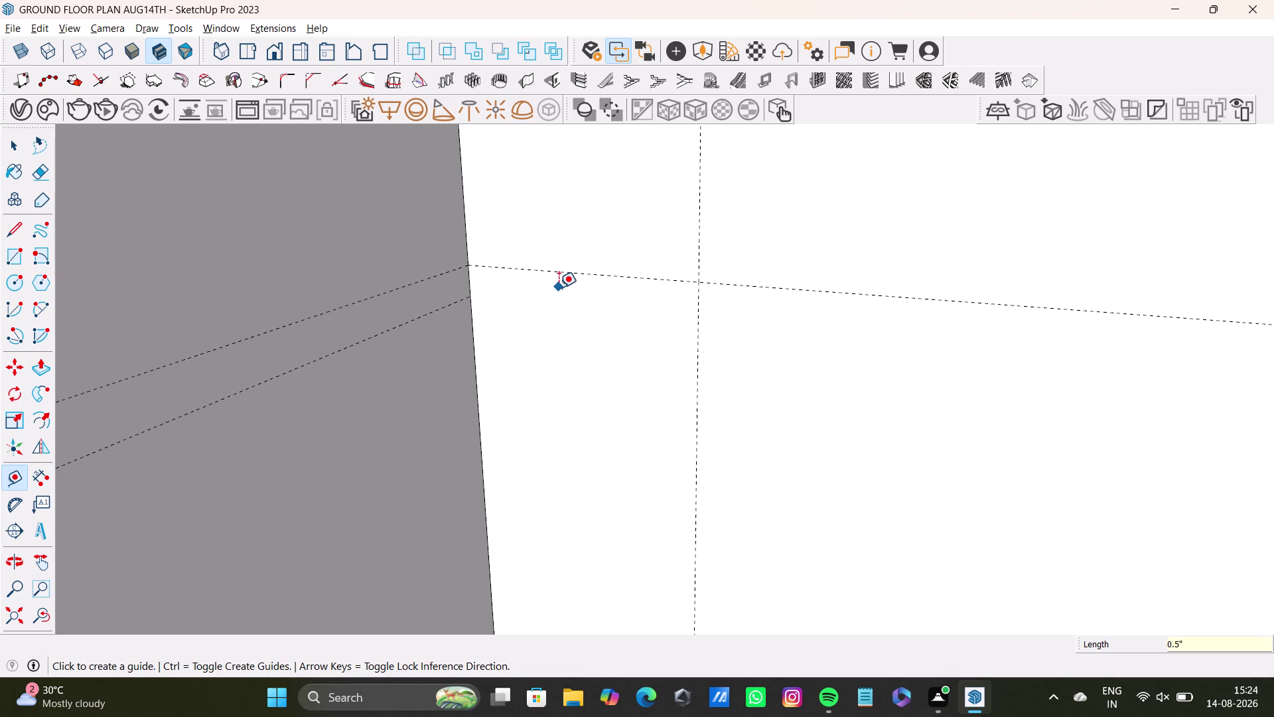
key(ctrl+z)
Pull a parallel guide from the panel edge point across to the far panel edge.
click(549, 270)
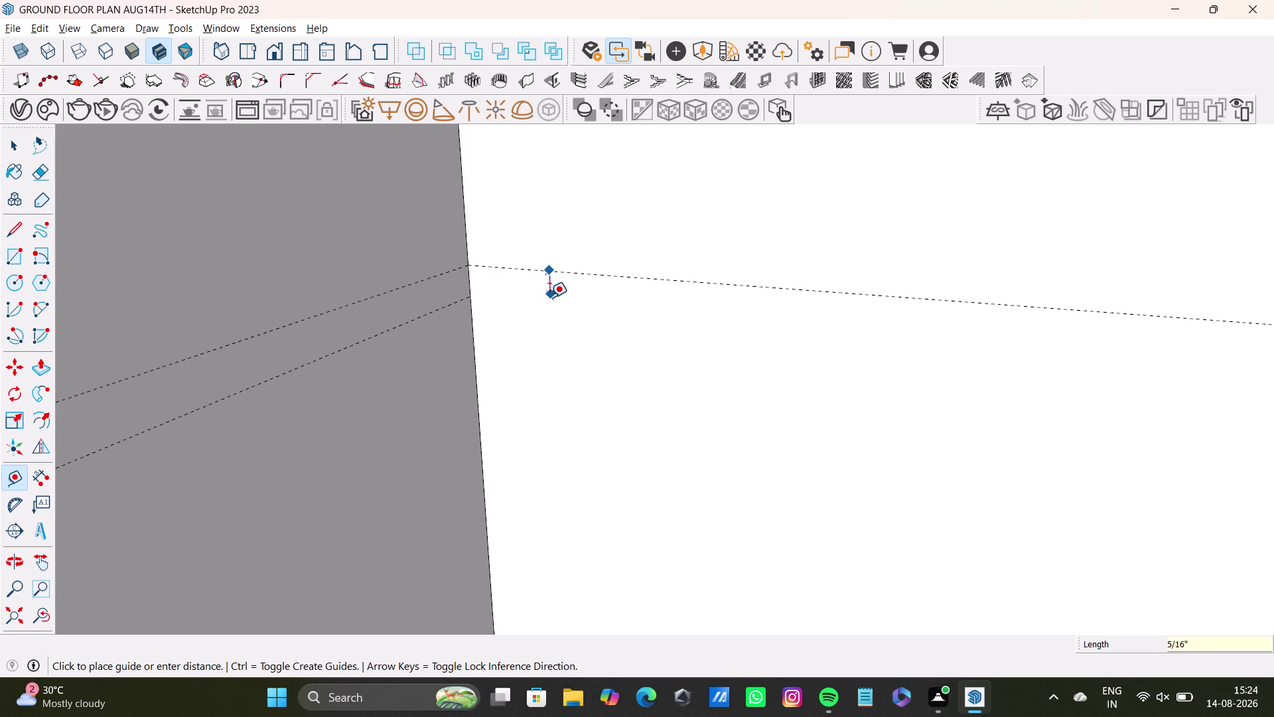
key(space)
click(1, 482)
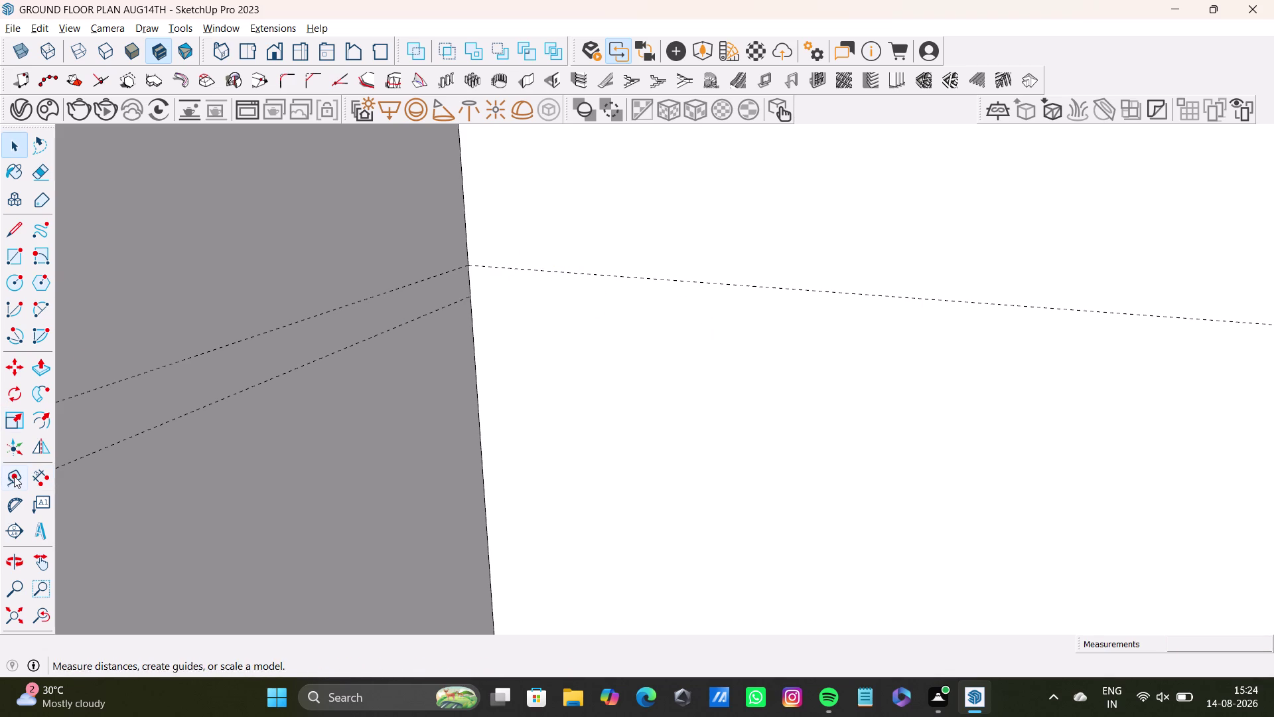
click(12, 478)
scroll(up, 3)
click(487, 287)
scroll(down, 3)
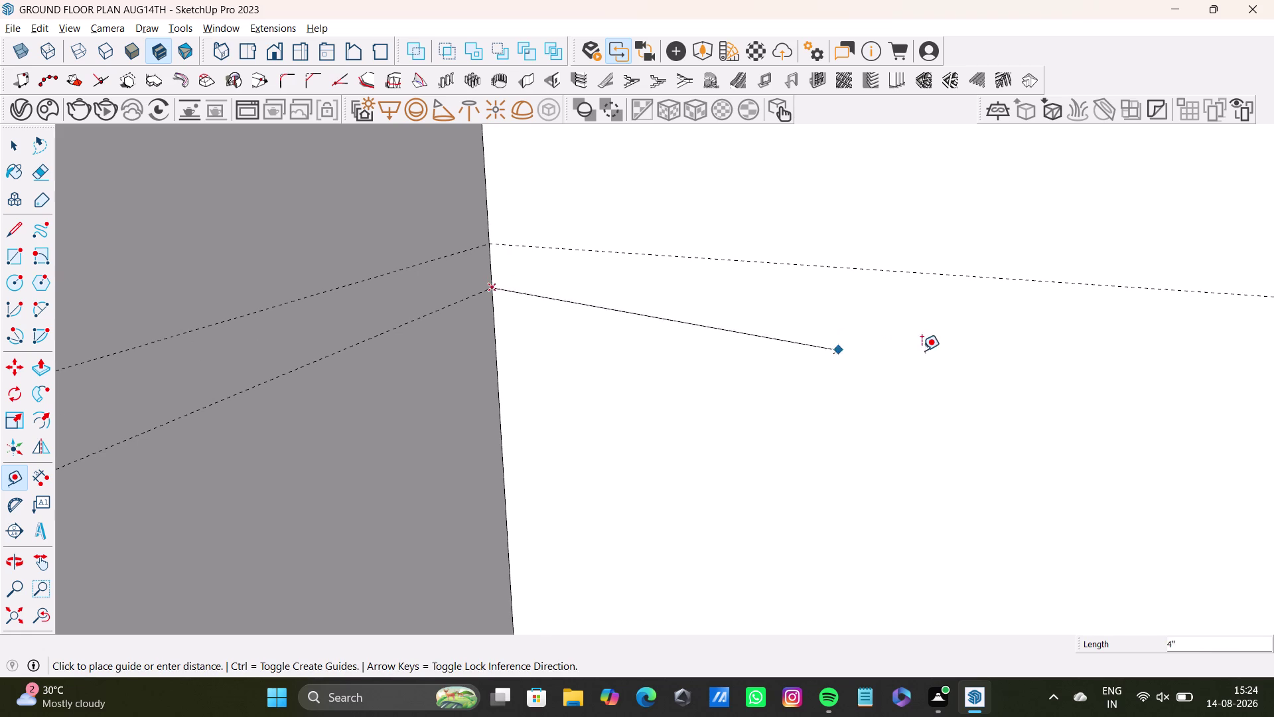
scroll(down, 3)
middle_drag(971, 351, 444, 269)
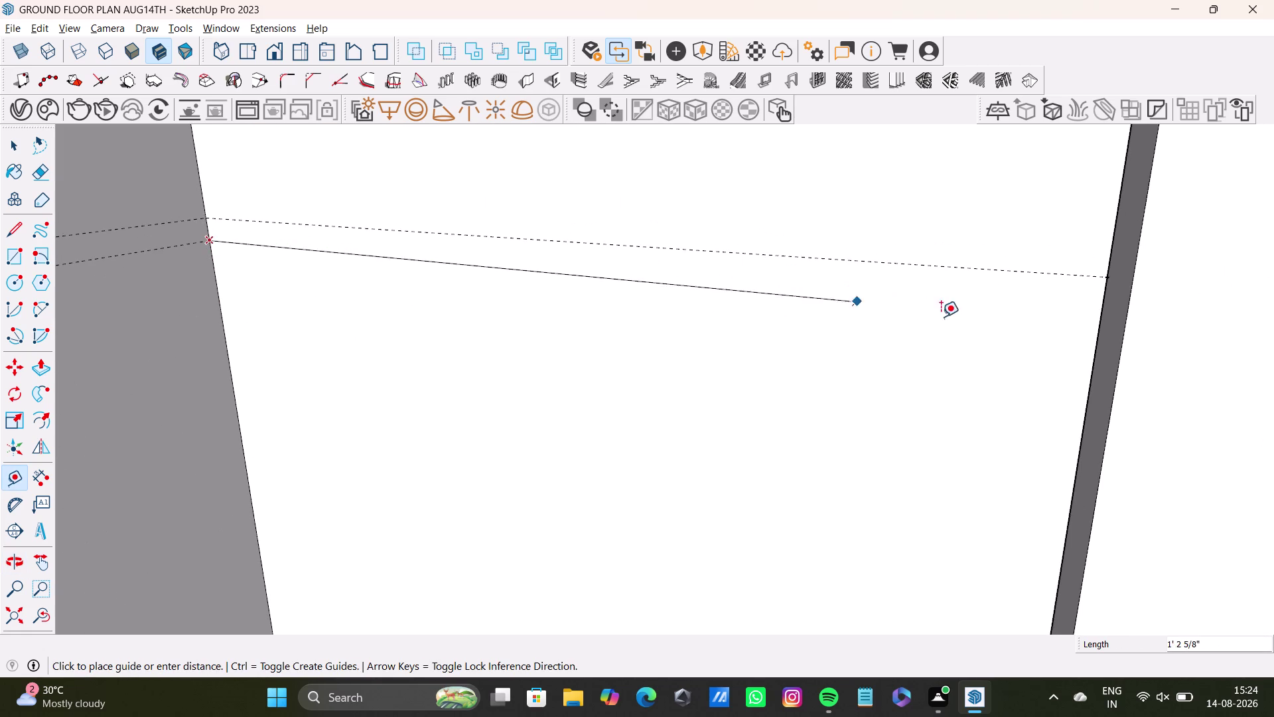
middle_drag(1100, 307, 921, 261)
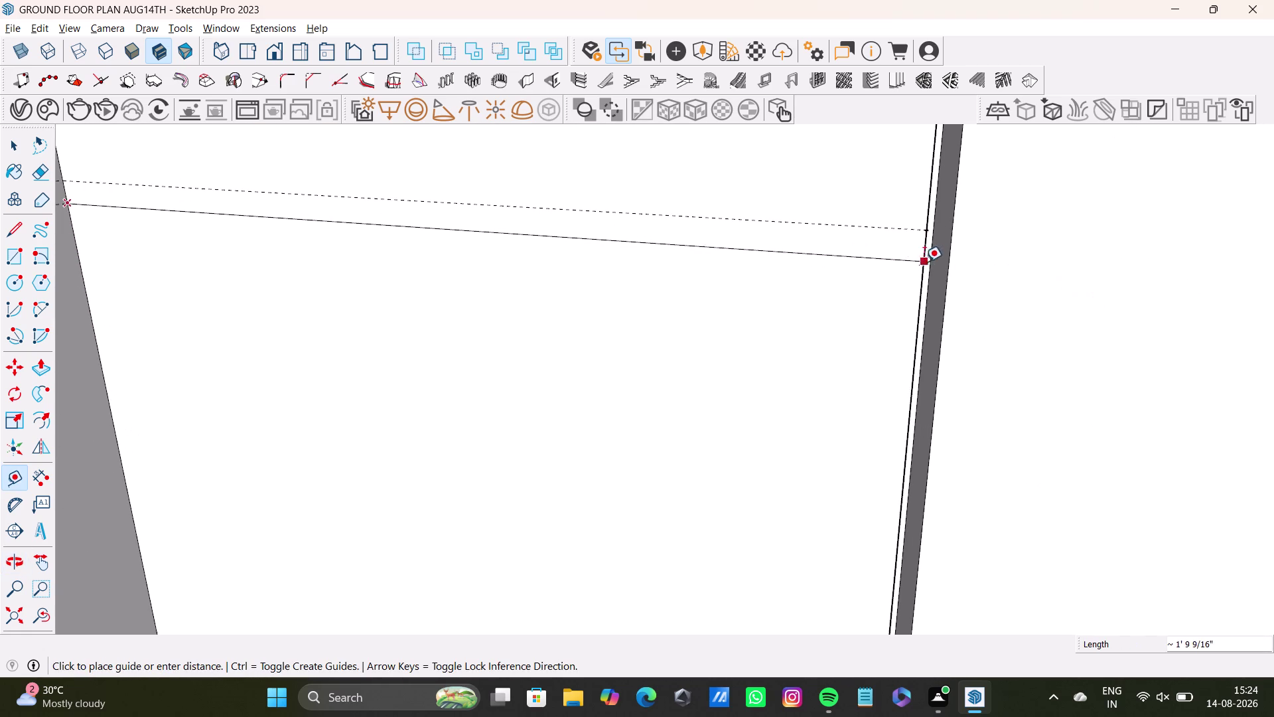
click(922, 257)
key(space)
scroll(down, 3)
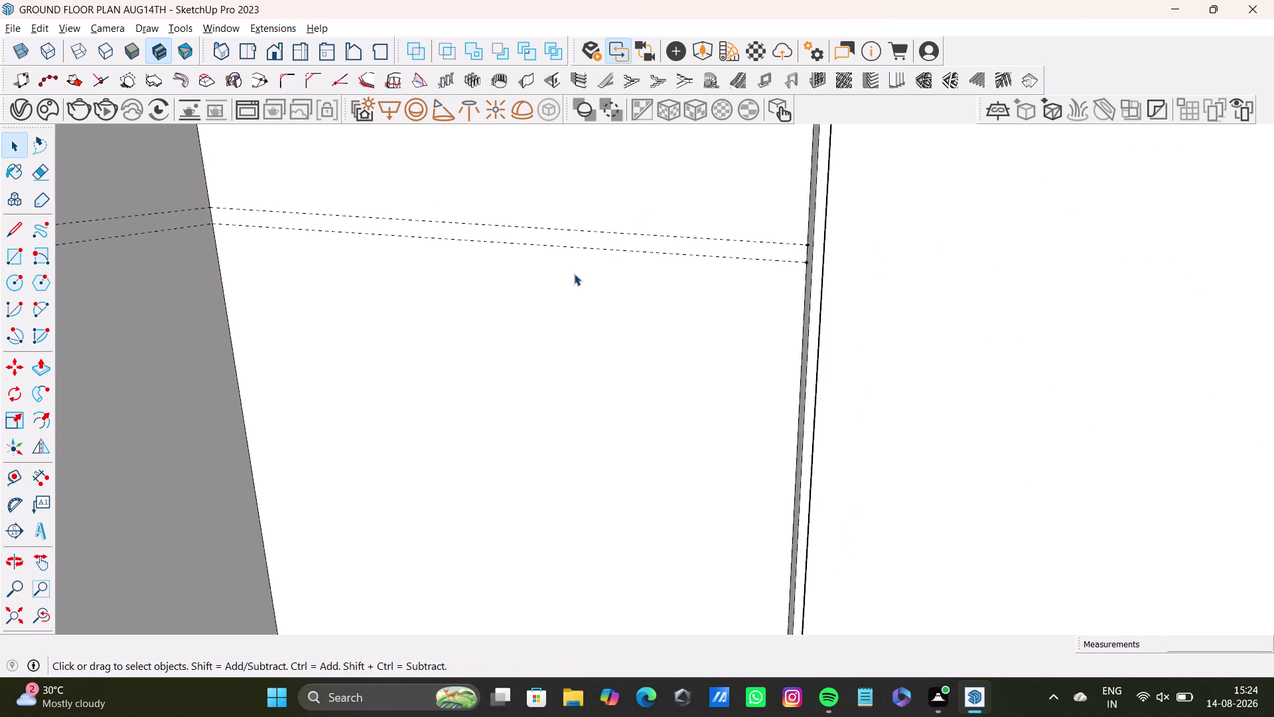
scroll(down, 3)
middle_drag(544, 292, 313, 329)
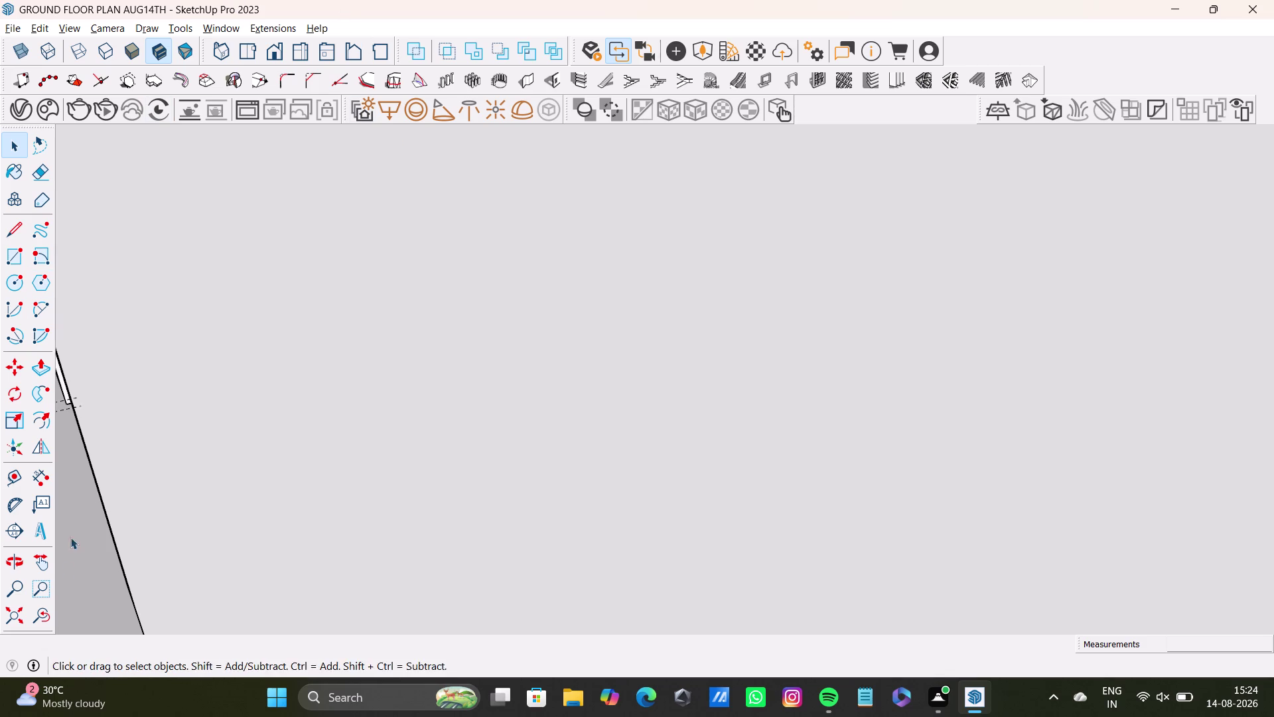
click(19, 612)
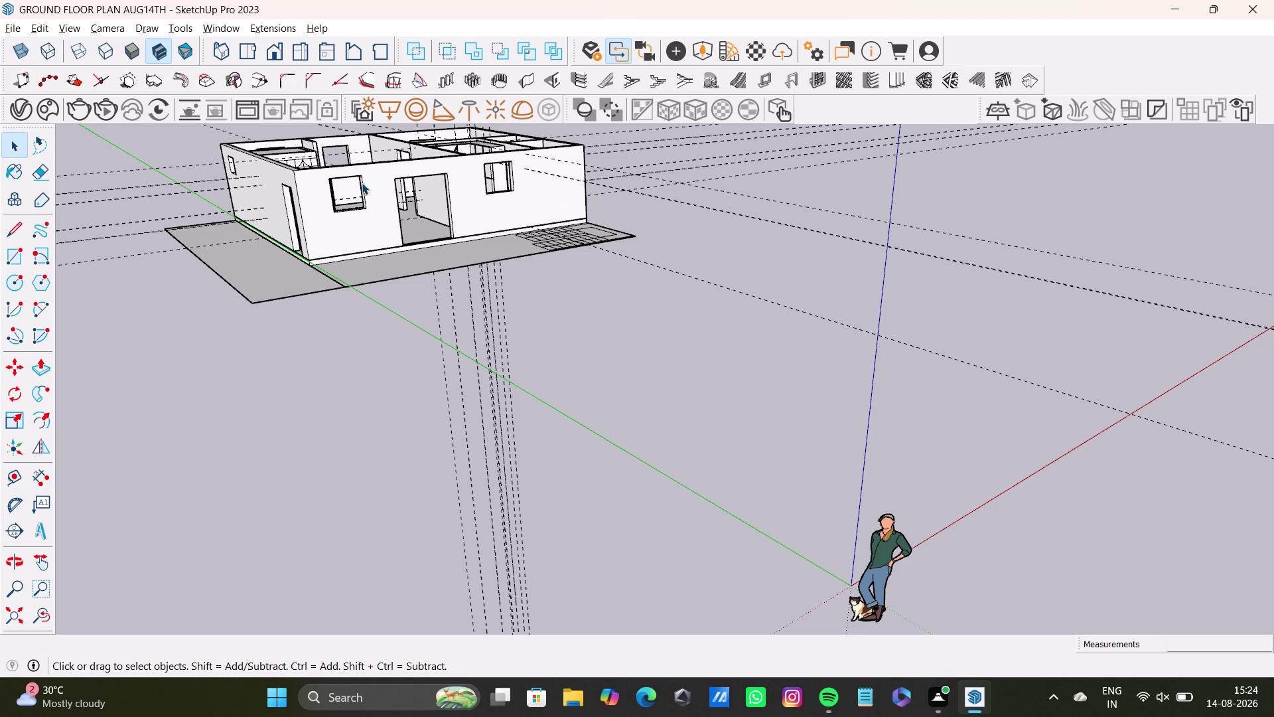
scroll(up, 3)
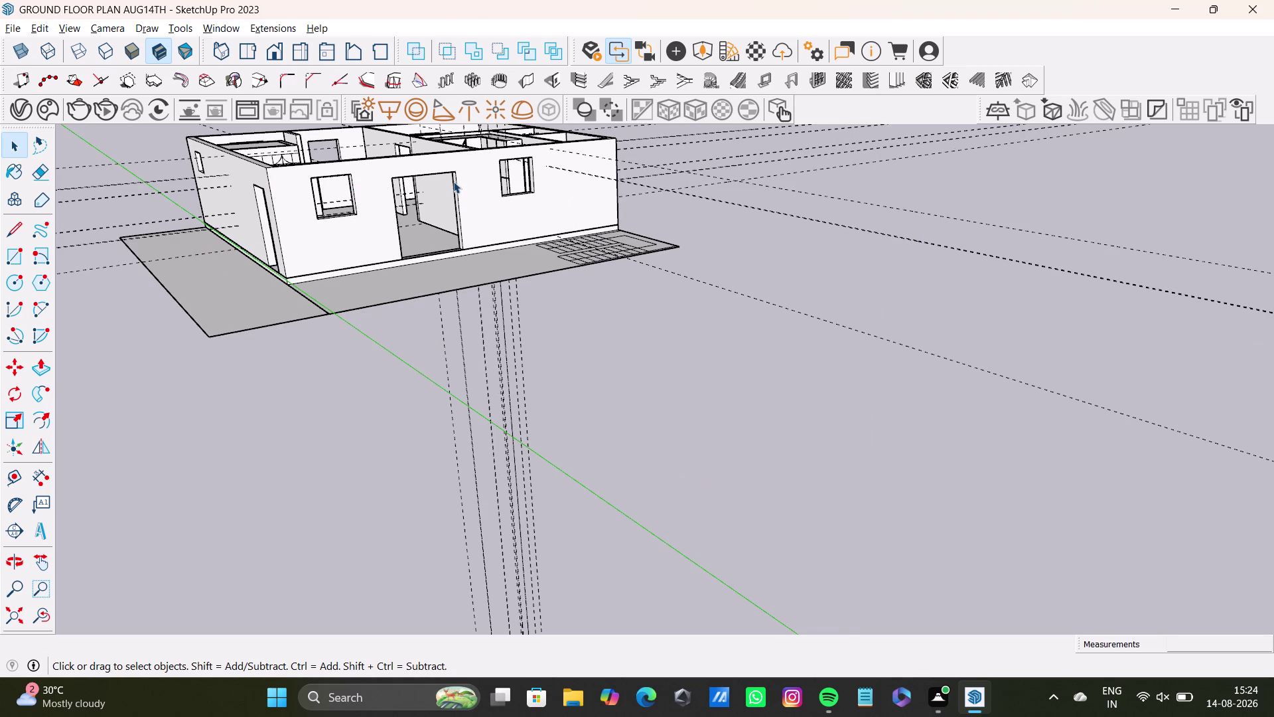
scroll(up, 3)
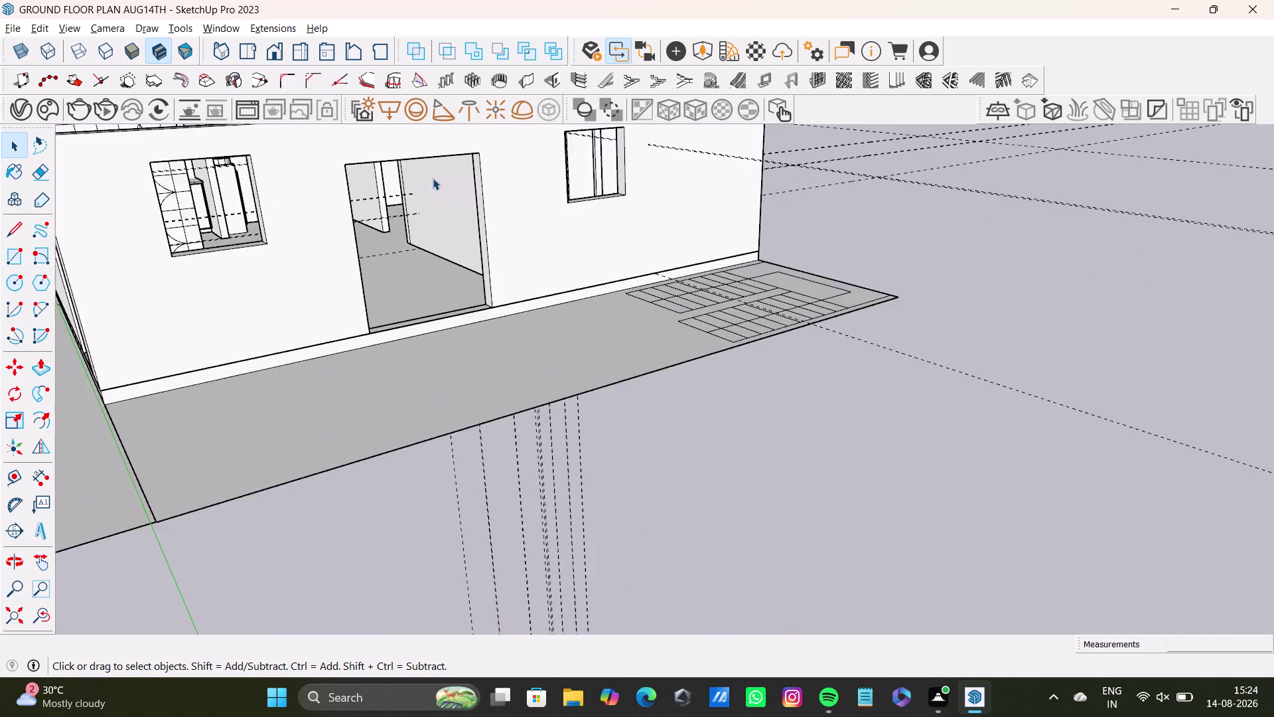
scroll(up, 3)
middle_drag(438, 188, 343, 386)
scroll(up, 3)
middle_drag(566, 234, 586, 433)
middle_drag(581, 405, 749, 369)
scroll(up, 3)
middle_drag(598, 296, 631, 275)
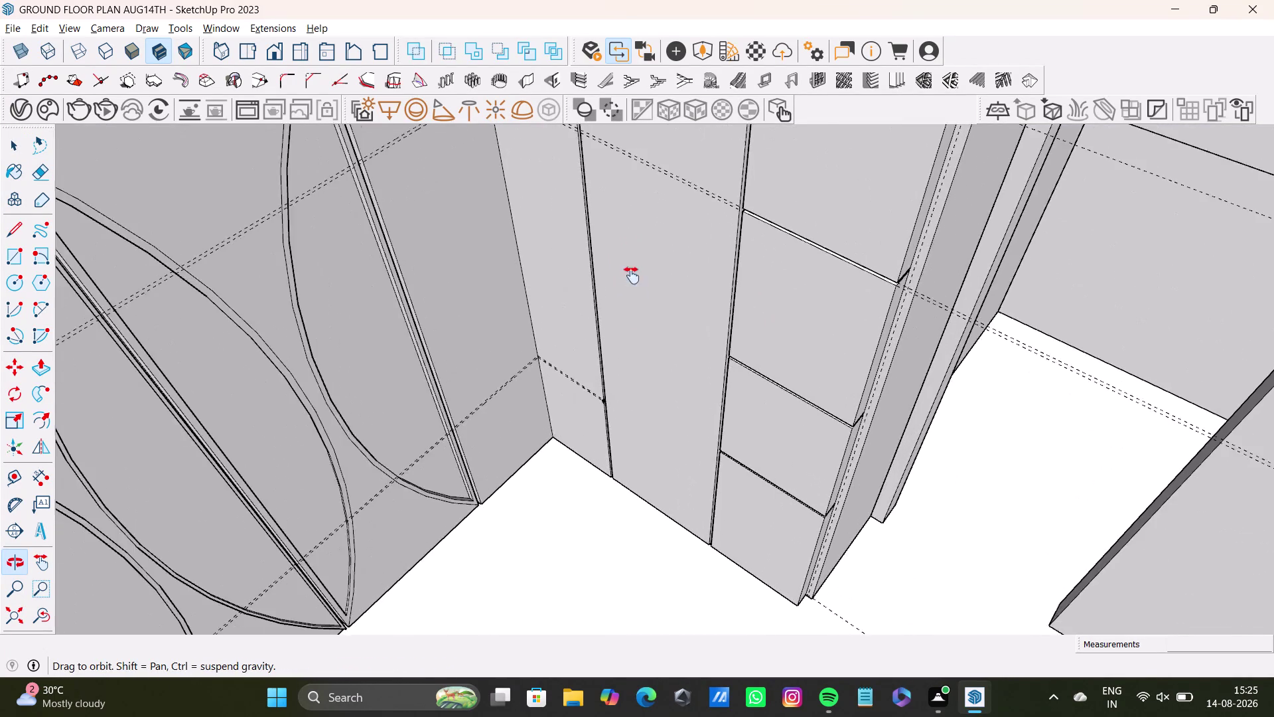
middle_drag(631, 276, 645, 435)
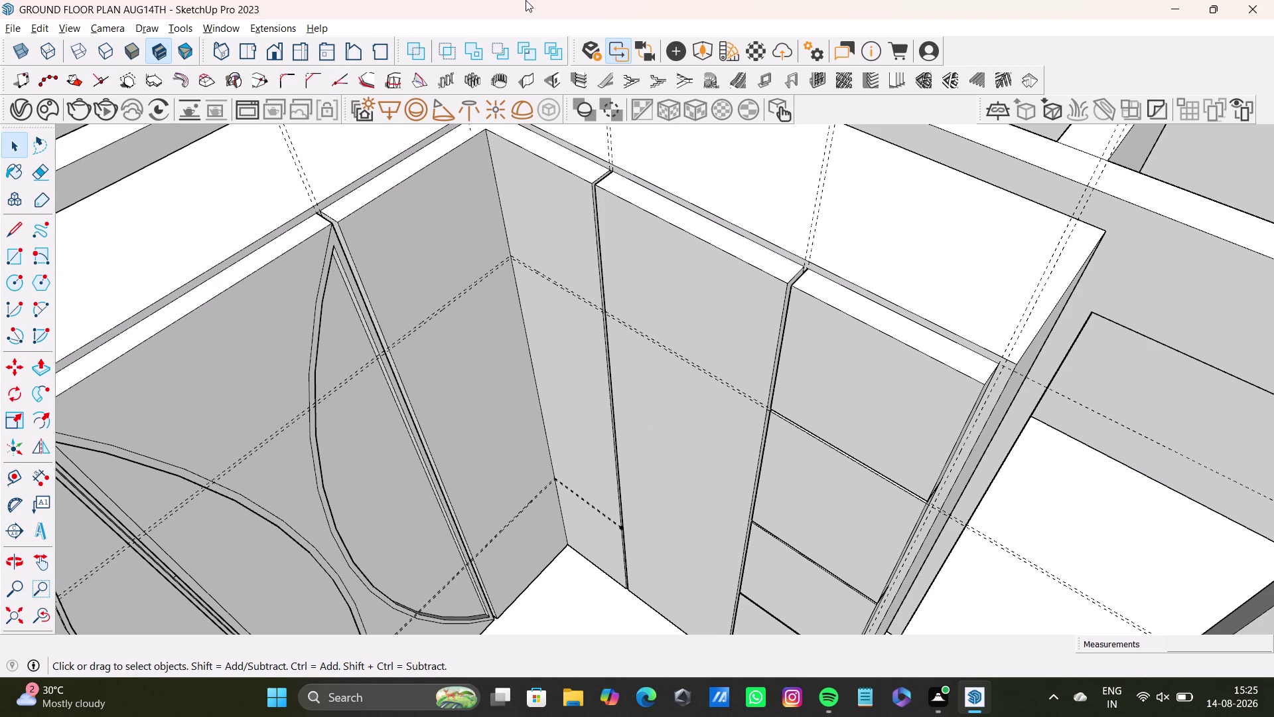
scroll(up, 3)
scroll(down, 3)
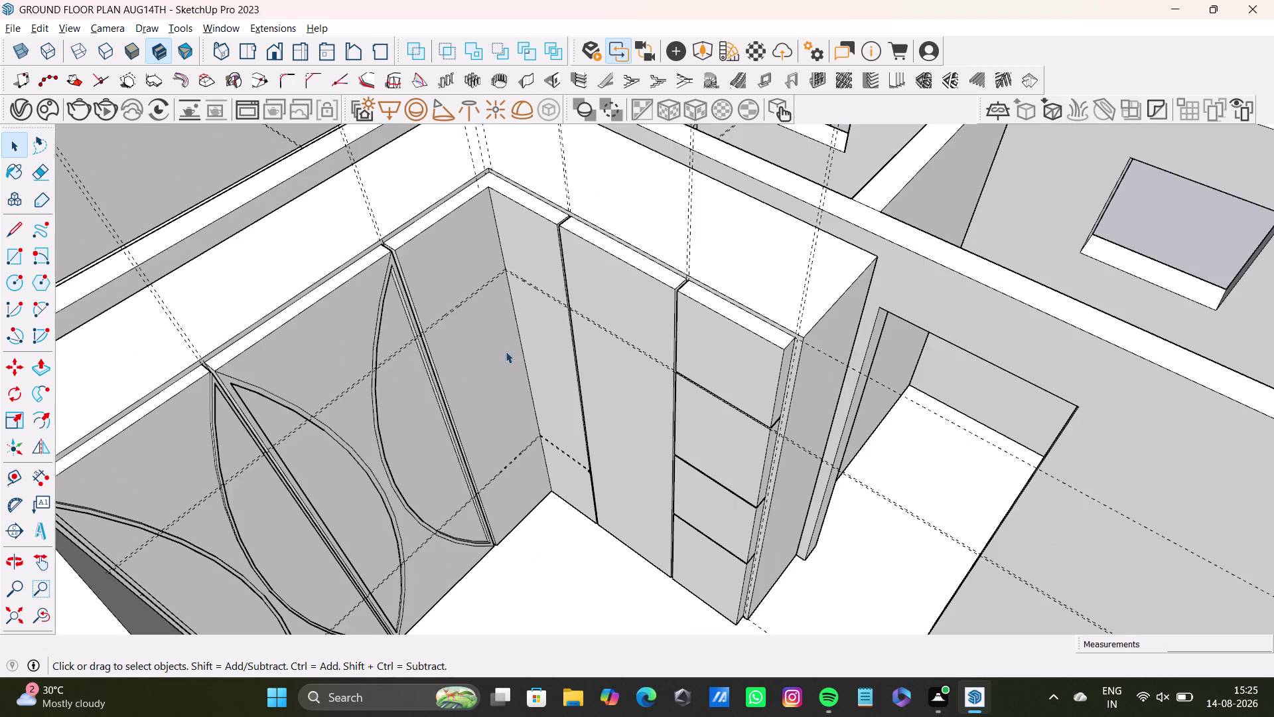
scroll(down, 3)
middle_drag(506, 357, 430, 286)
scroll(up, 3)
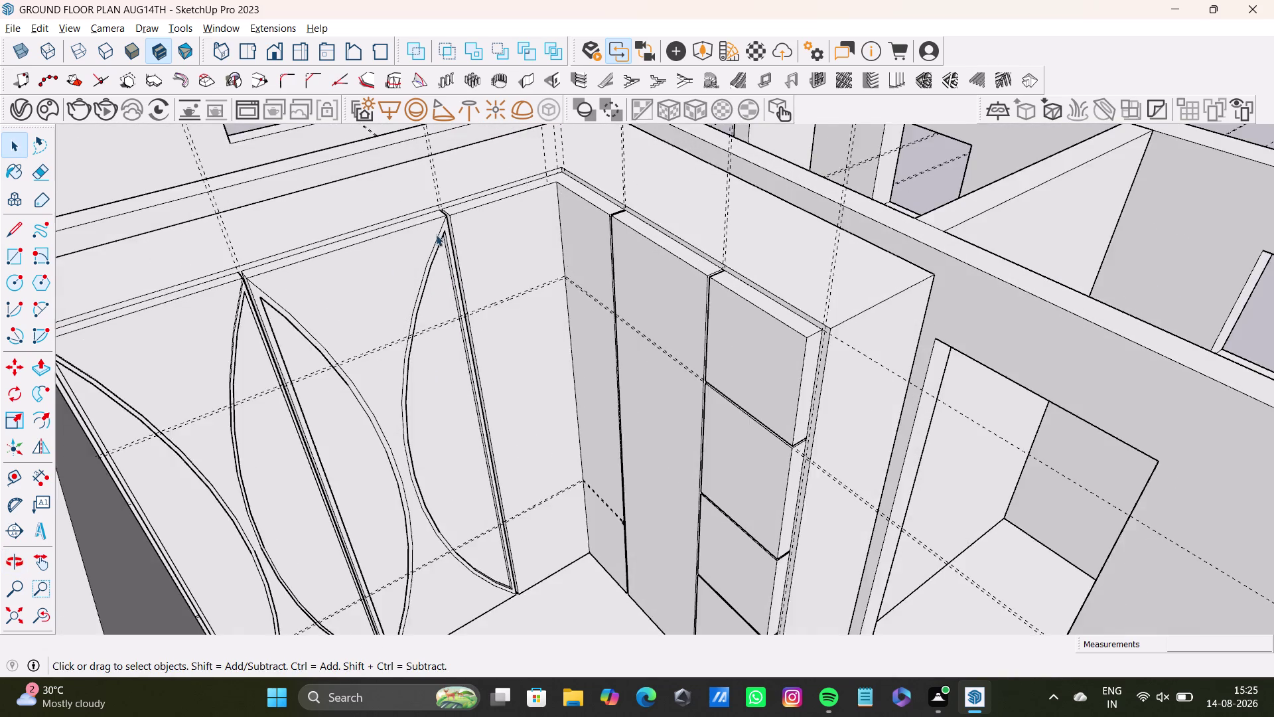
scroll(up, 3)
scroll(up, 3)
middle_drag(602, 273, 653, 251)
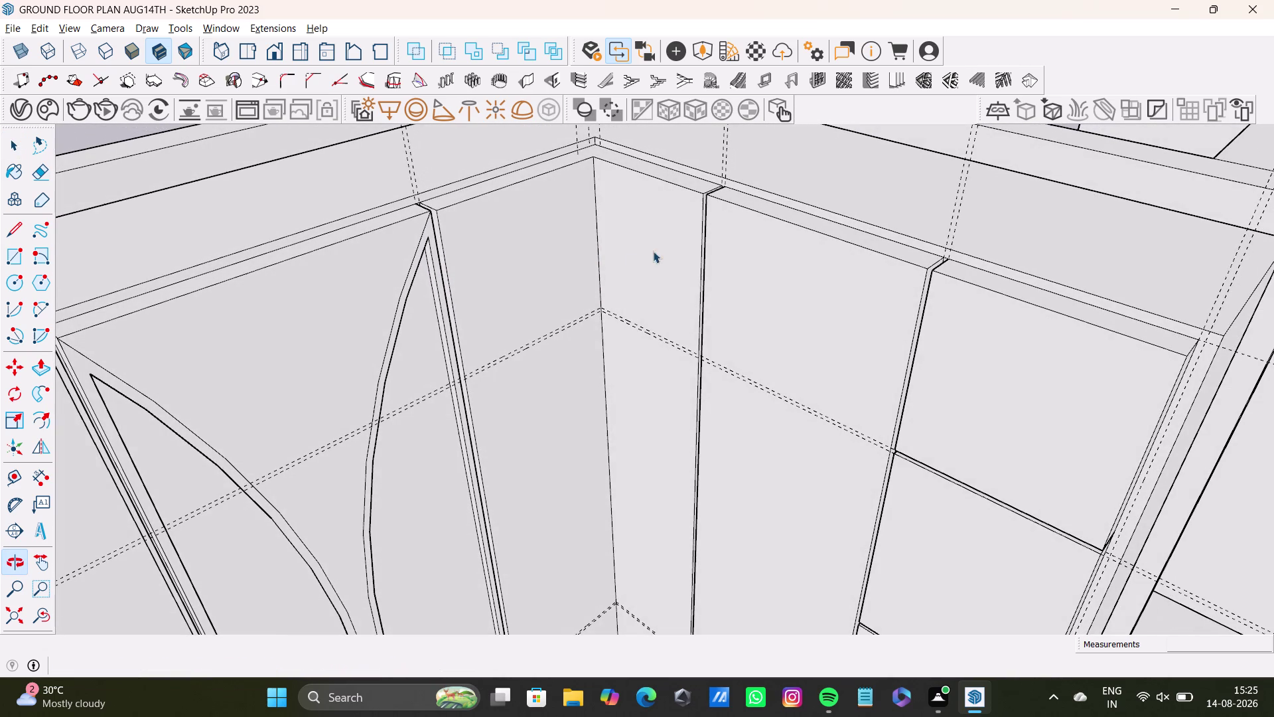
click(43, 312)
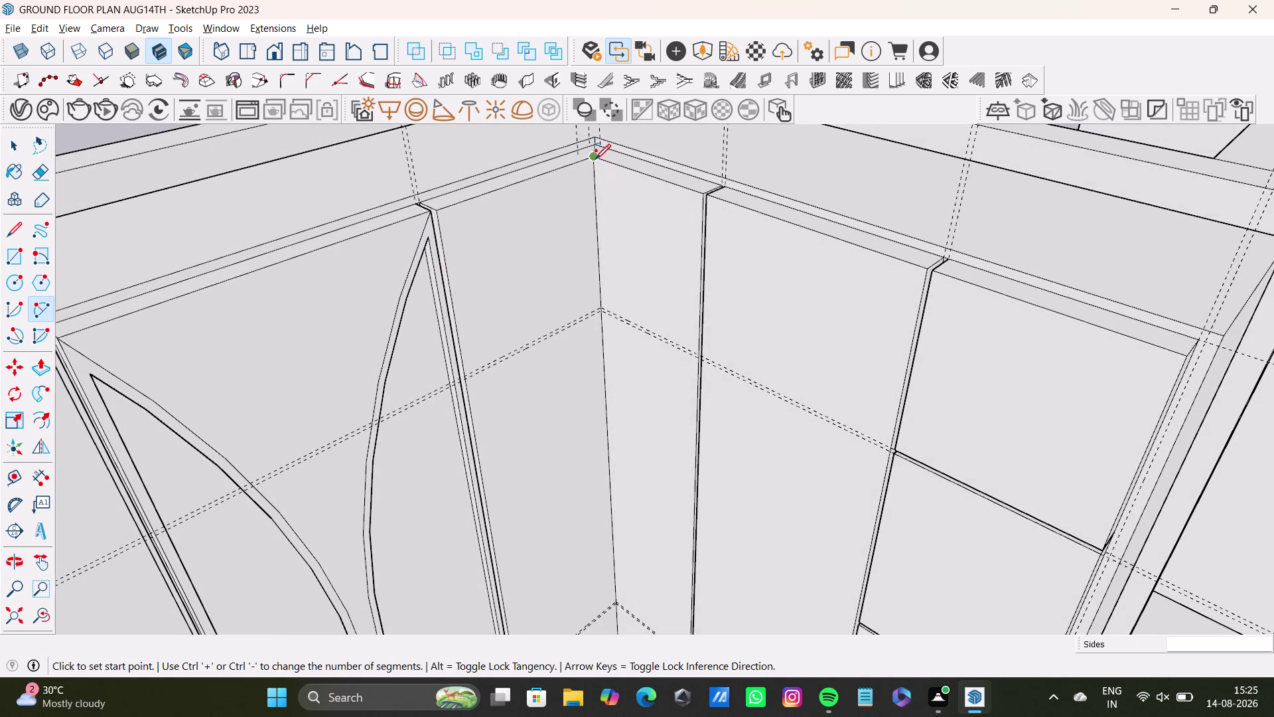
click(594, 159)
click(467, 373)
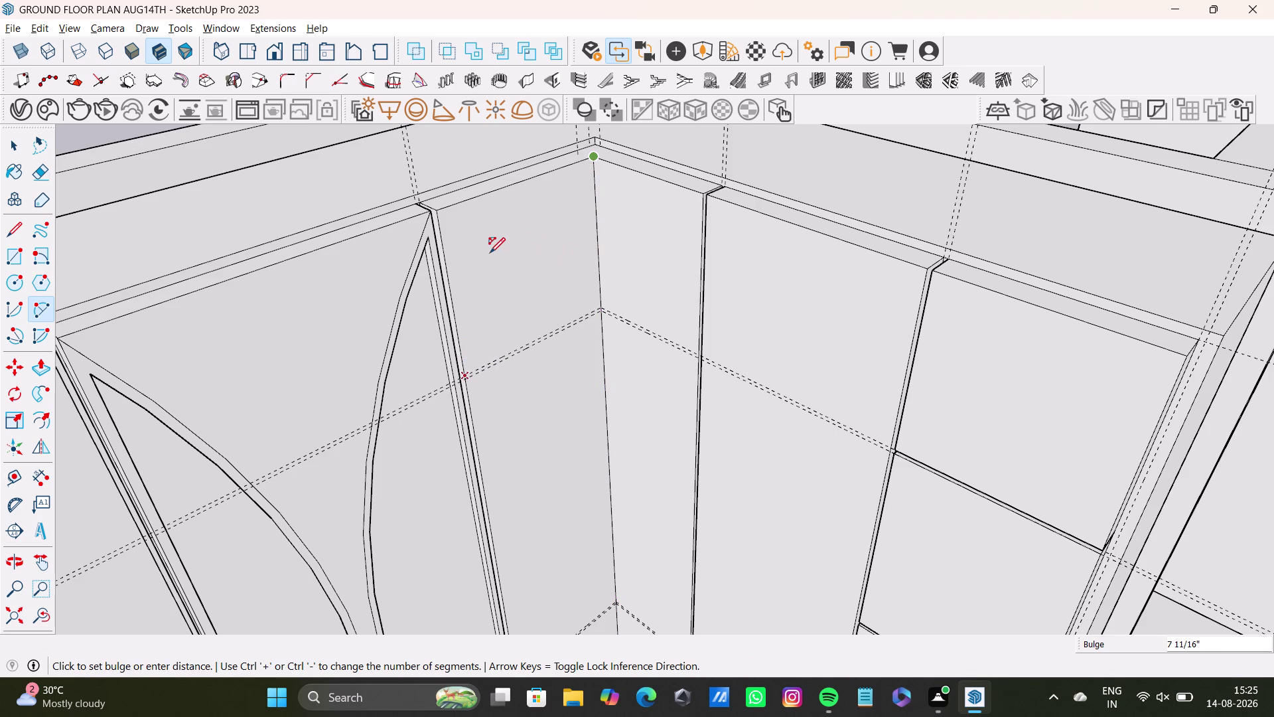
key(space)
scroll(down, 3)
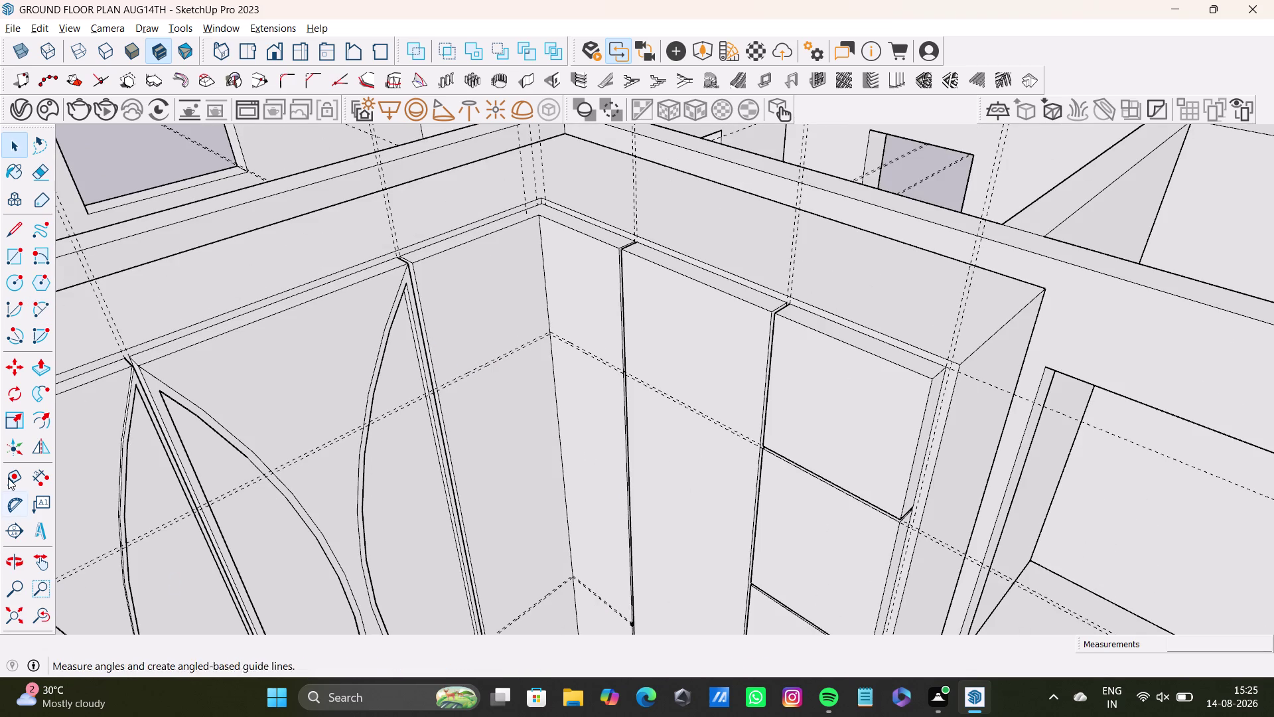
click(34, 306)
click(538, 217)
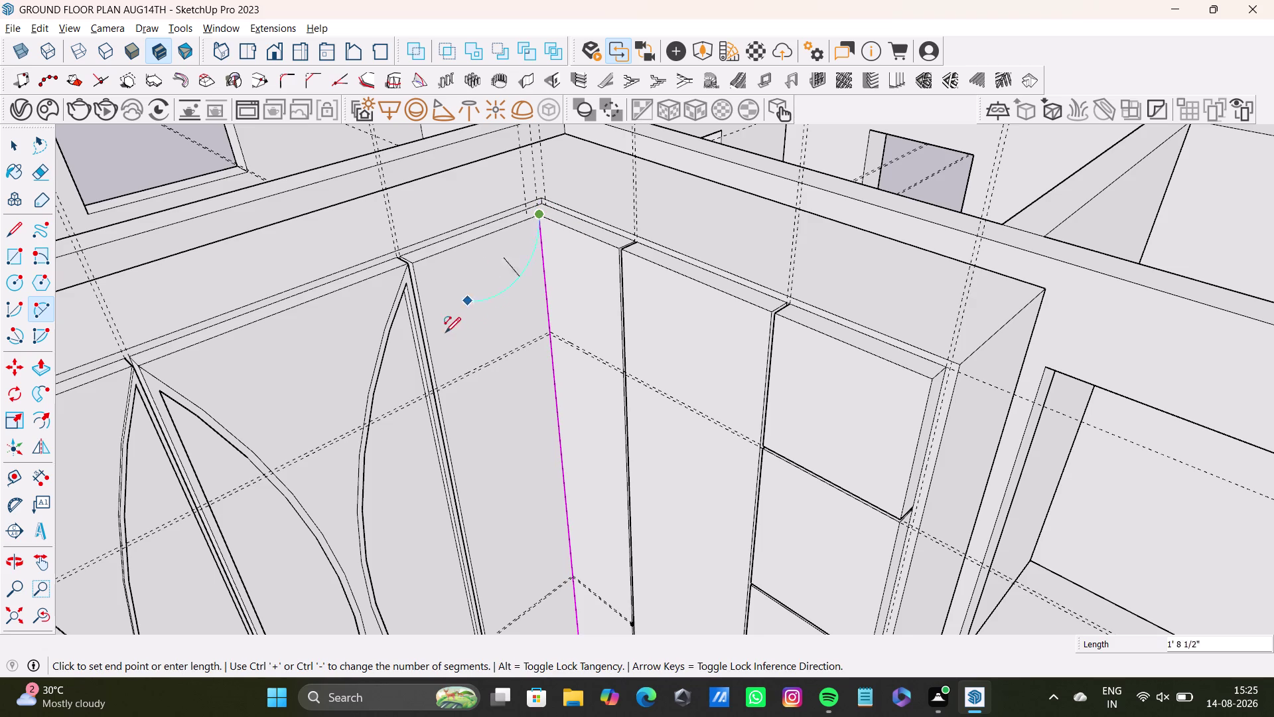
click(439, 383)
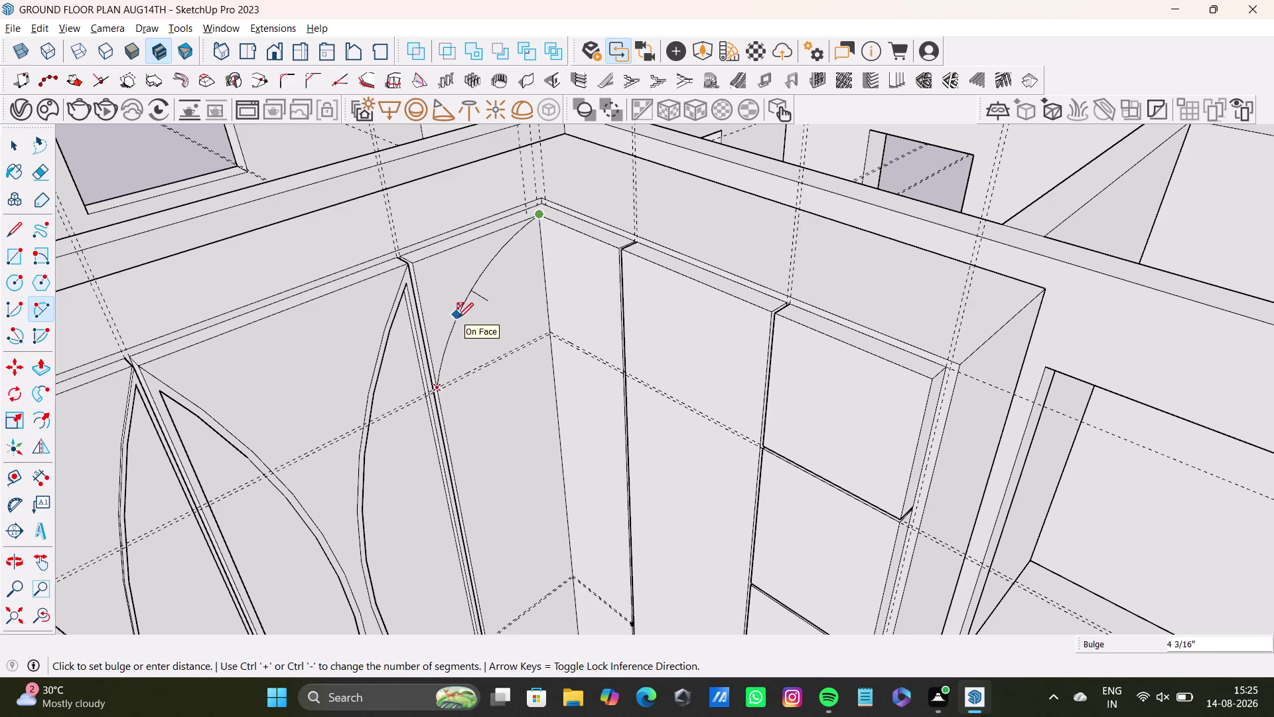
click(458, 318)
middle_drag(544, 380, 644, 413)
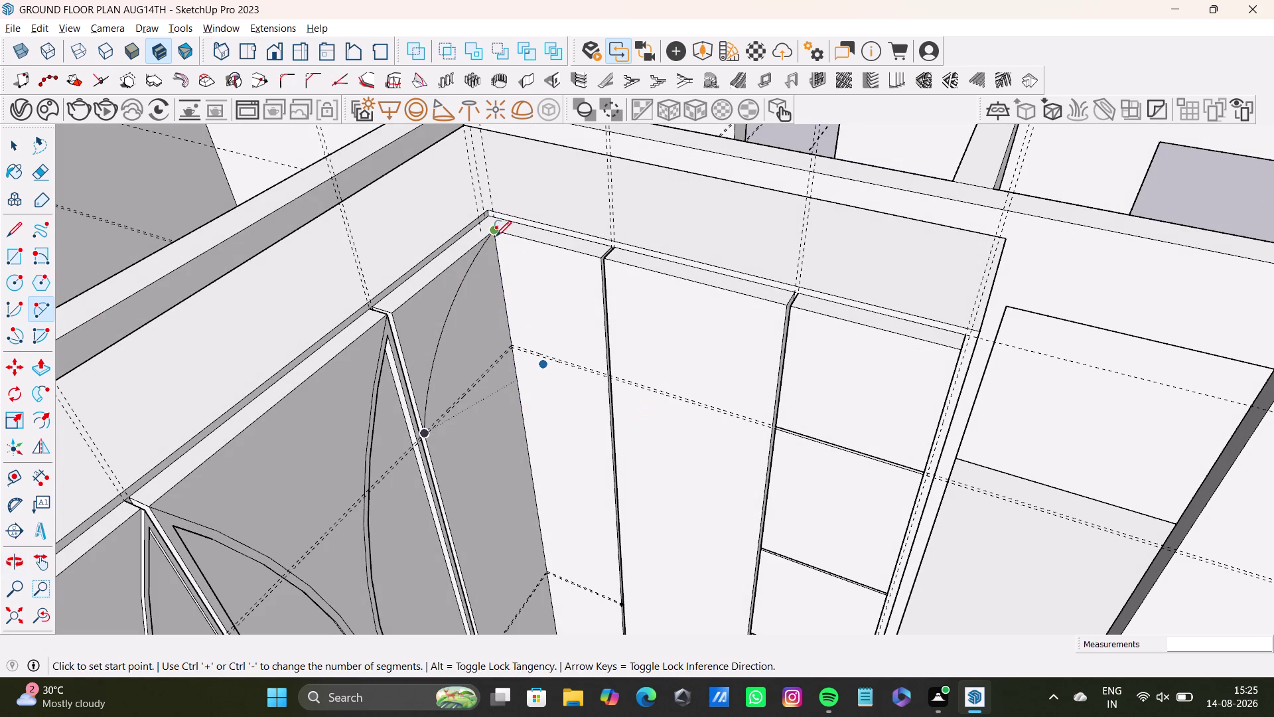
drag(494, 235, 500, 240)
click(606, 373)
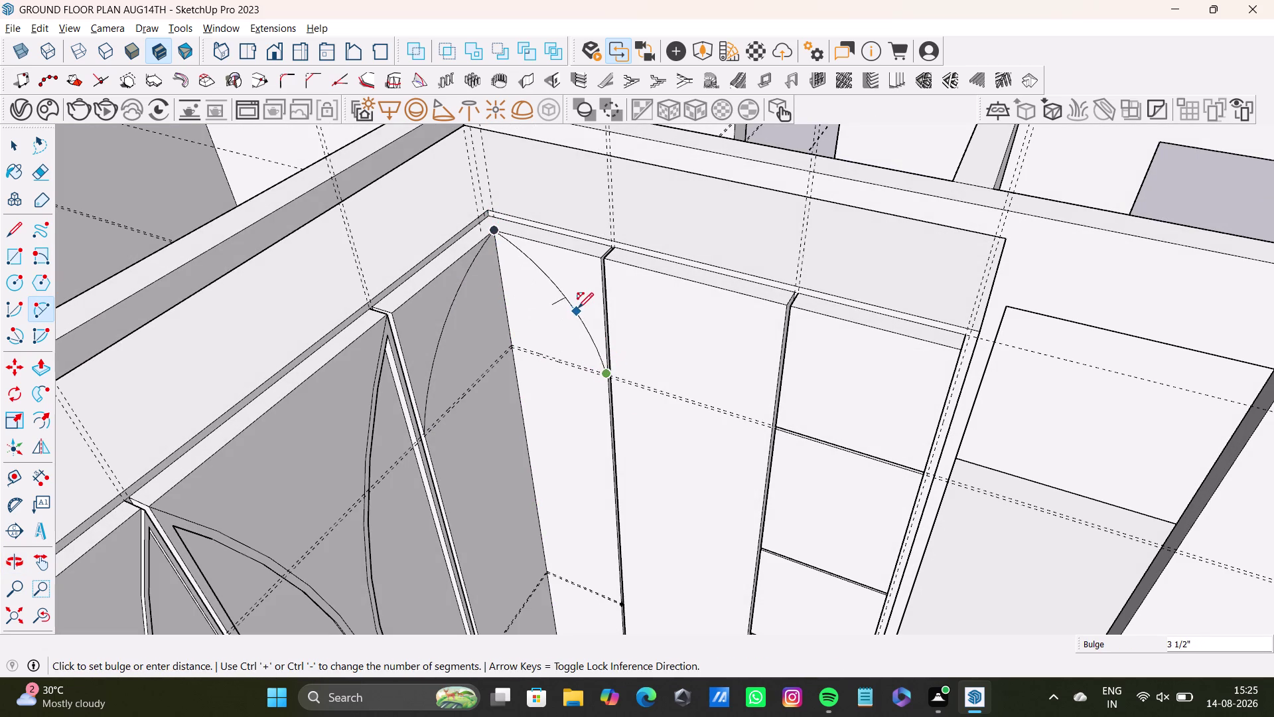
click(577, 308)
middle_drag(567, 371, 453, 423)
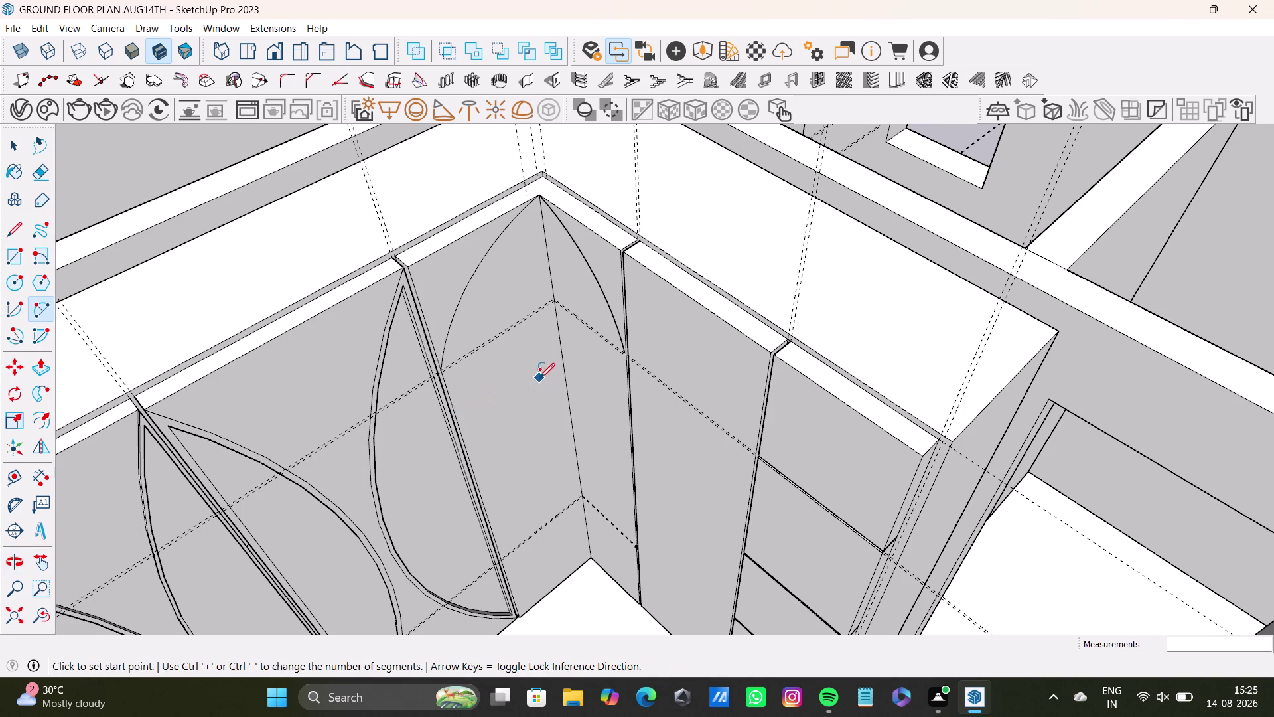
key(ctrl+z)
key(z)
key(ctrl+z)
middle_drag(553, 395, 554, 392)
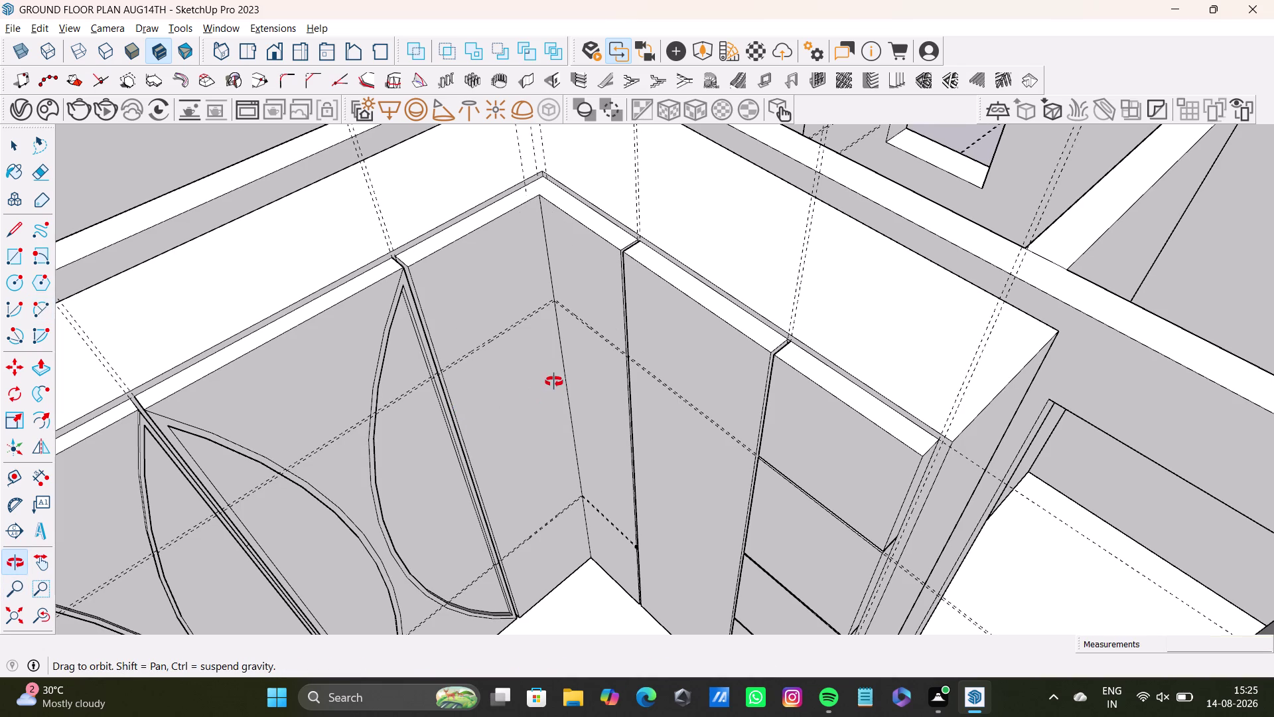
middle_drag(554, 393, 503, 261)
key(space)
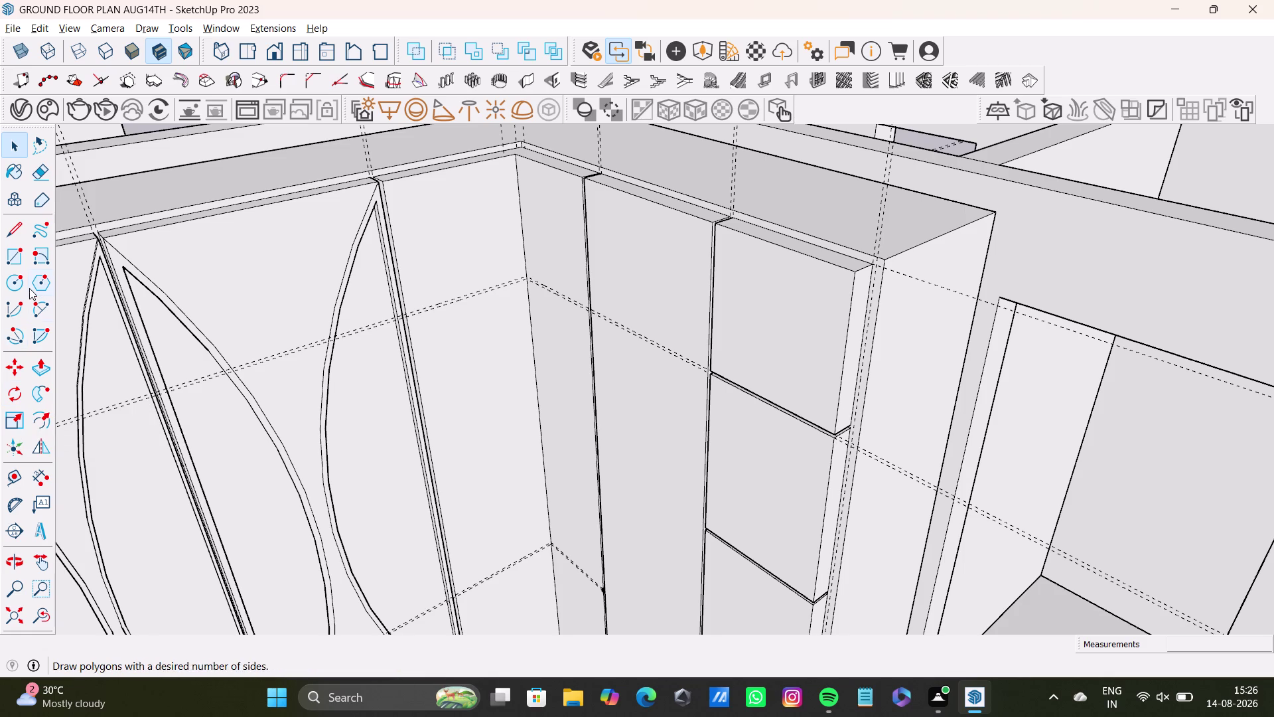
Begin an arc at the shutter's top corner, then cancel it.
scroll(up, 3)
scroll(up, 3)
click(39, 304)
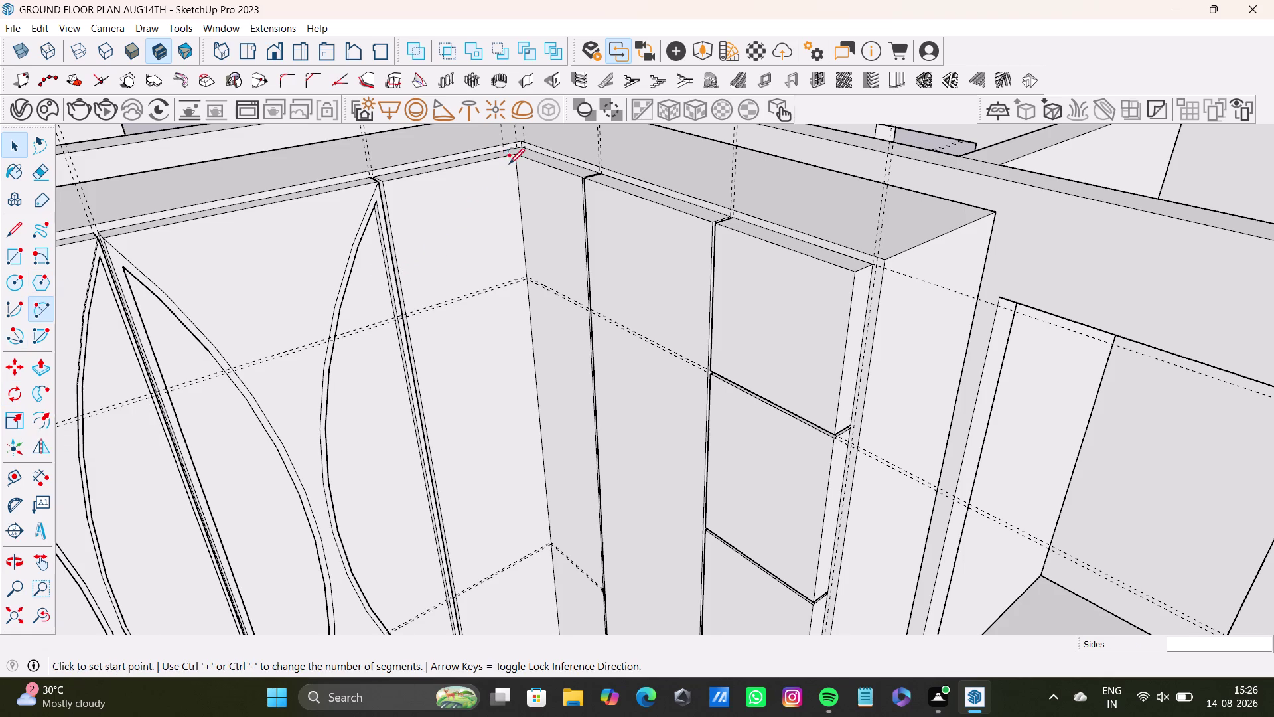
click(517, 153)
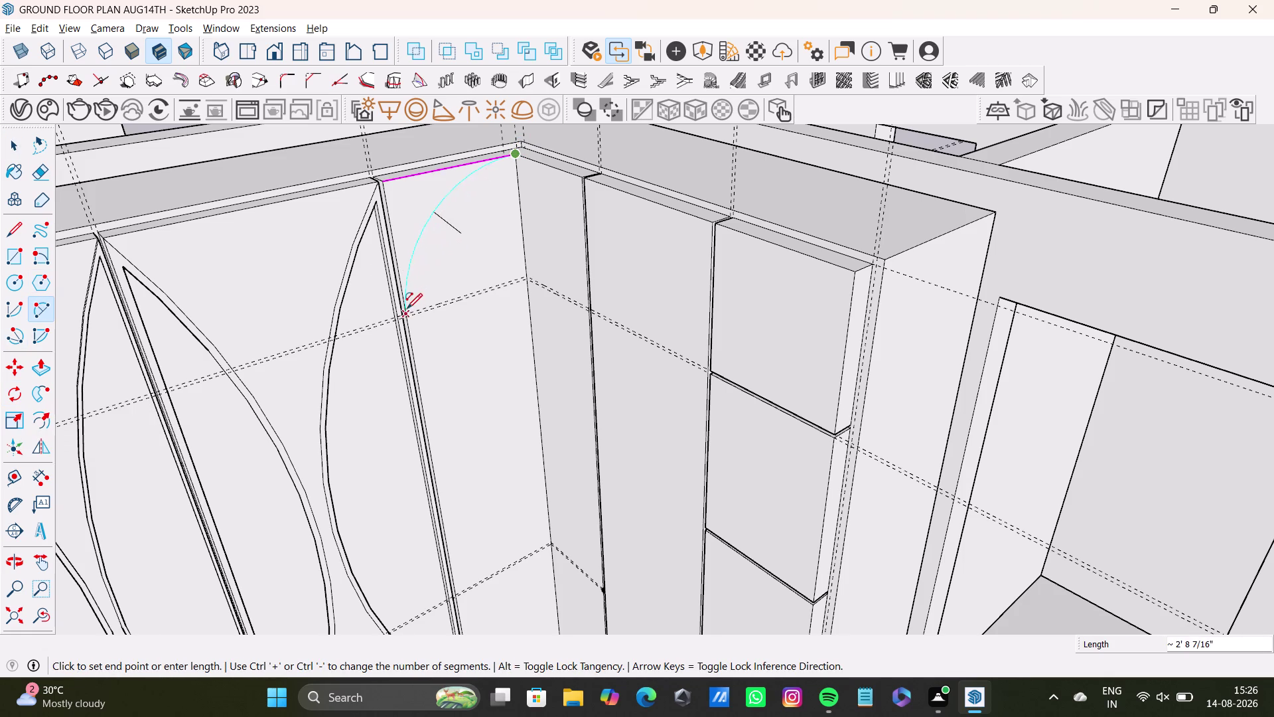
click(406, 309)
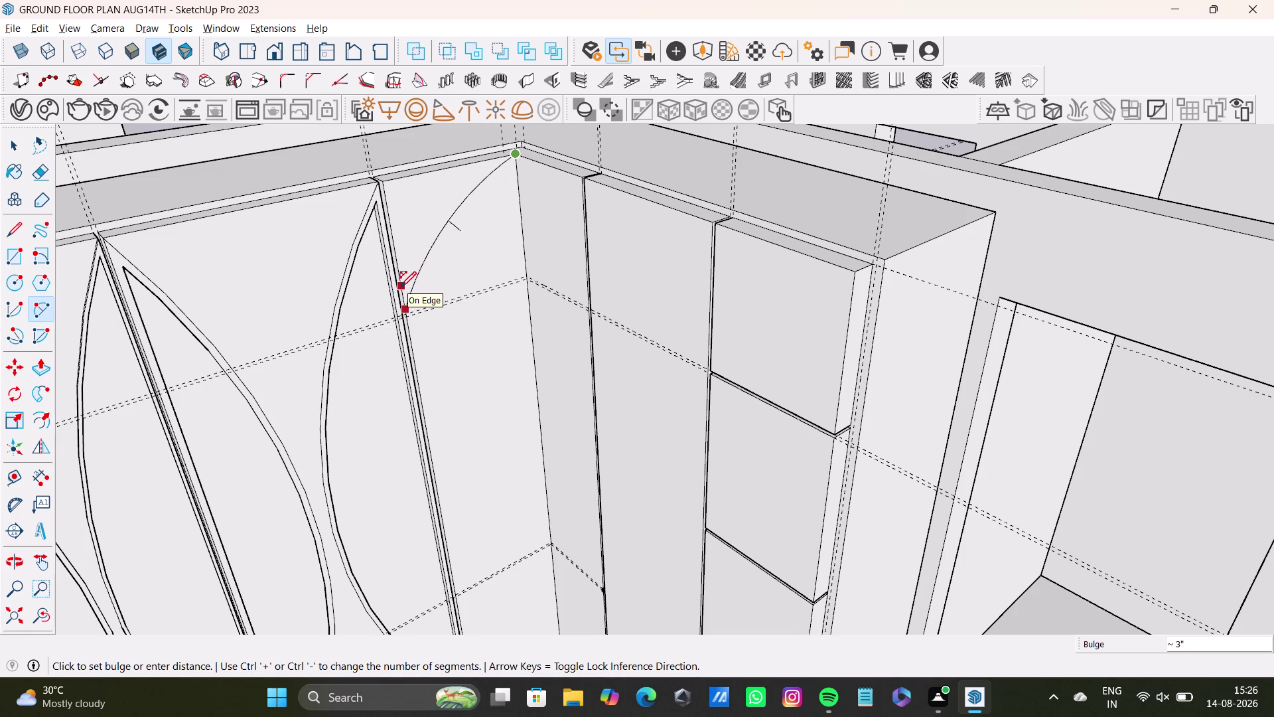
key(space)
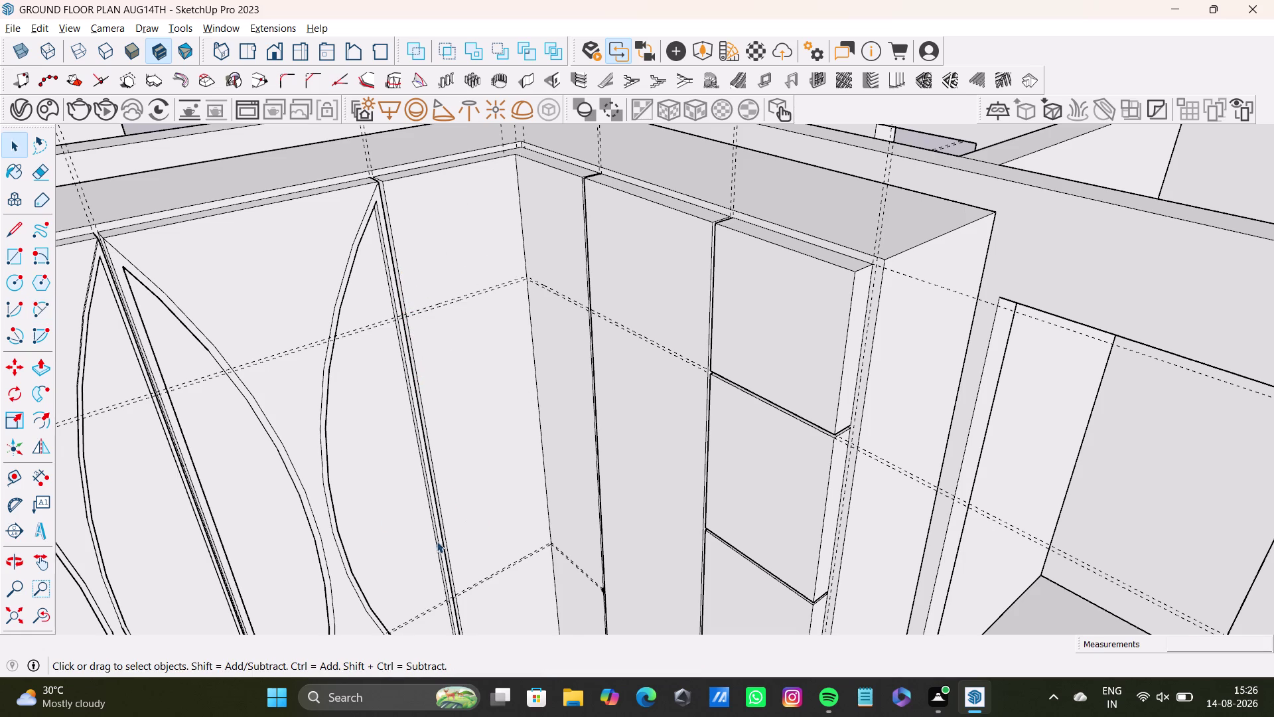
Draw a 2-Point Arc down the corner shutter from top to bottom with a bulge.
scroll(down, 3)
middle_drag(447, 522, 440, 369)
middle_drag(524, 401, 454, 409)
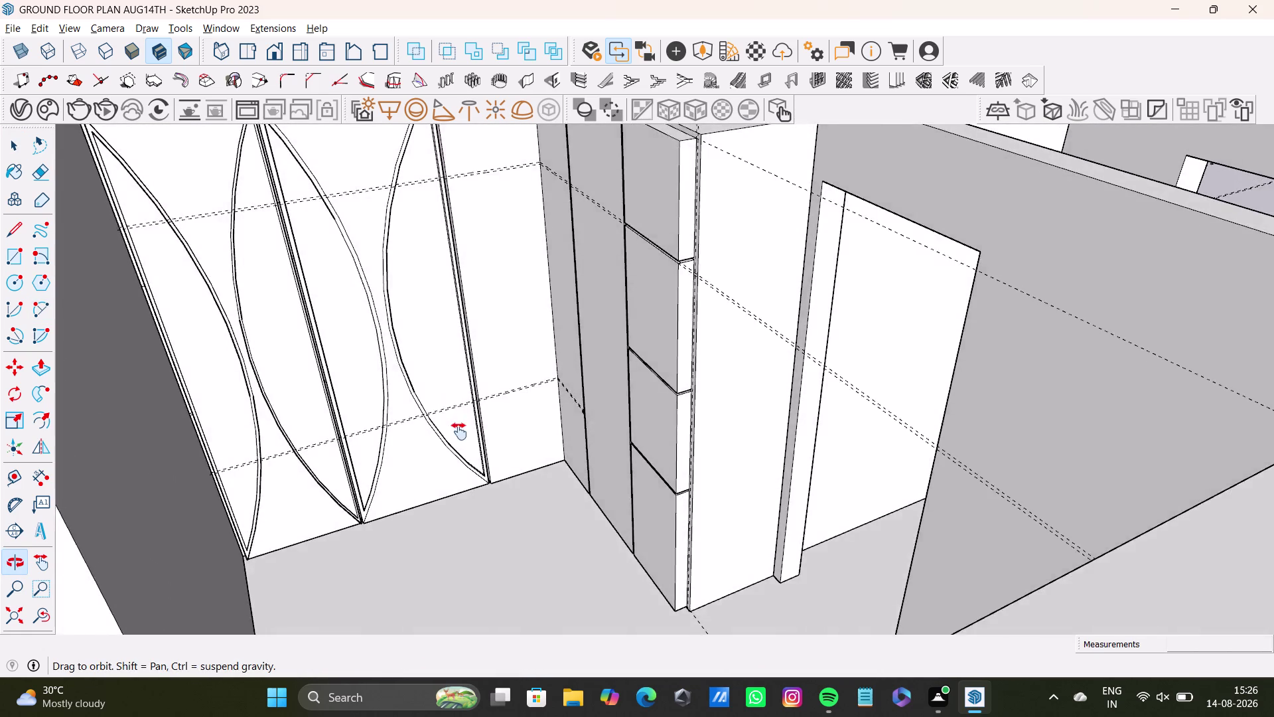
middle_drag(454, 409, 472, 507)
scroll(up, 3)
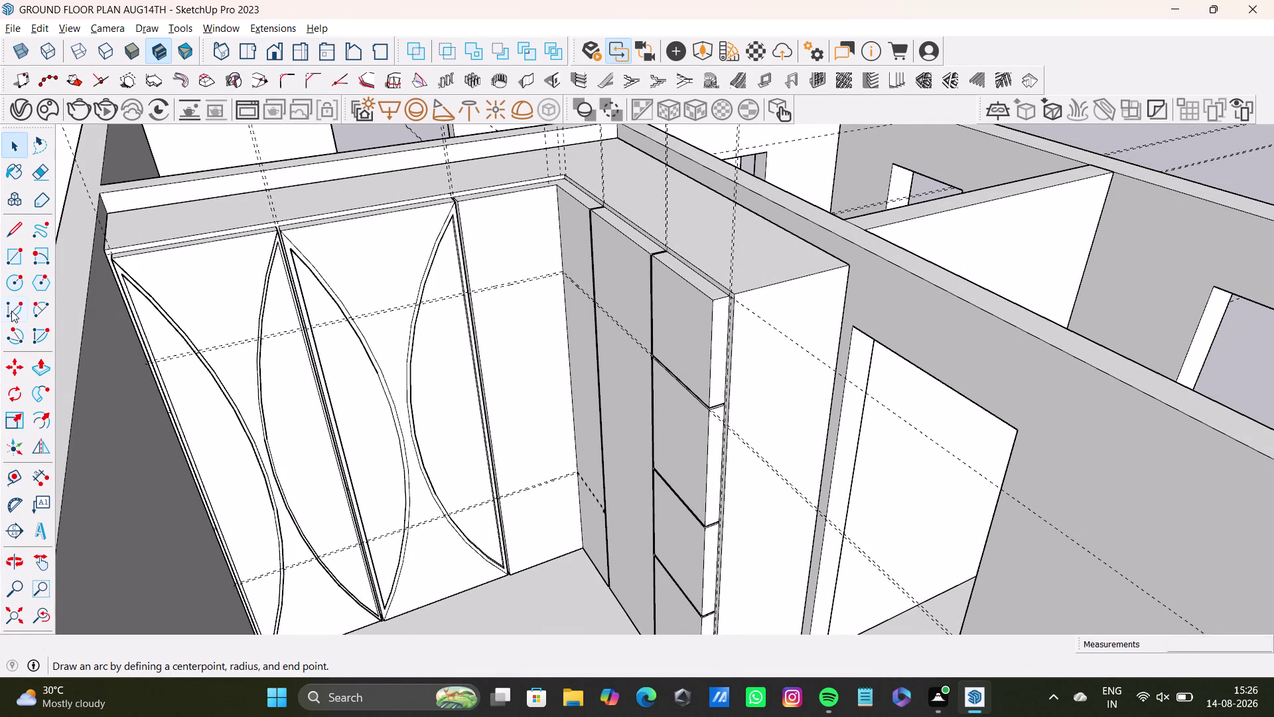
click(11, 311)
click(45, 312)
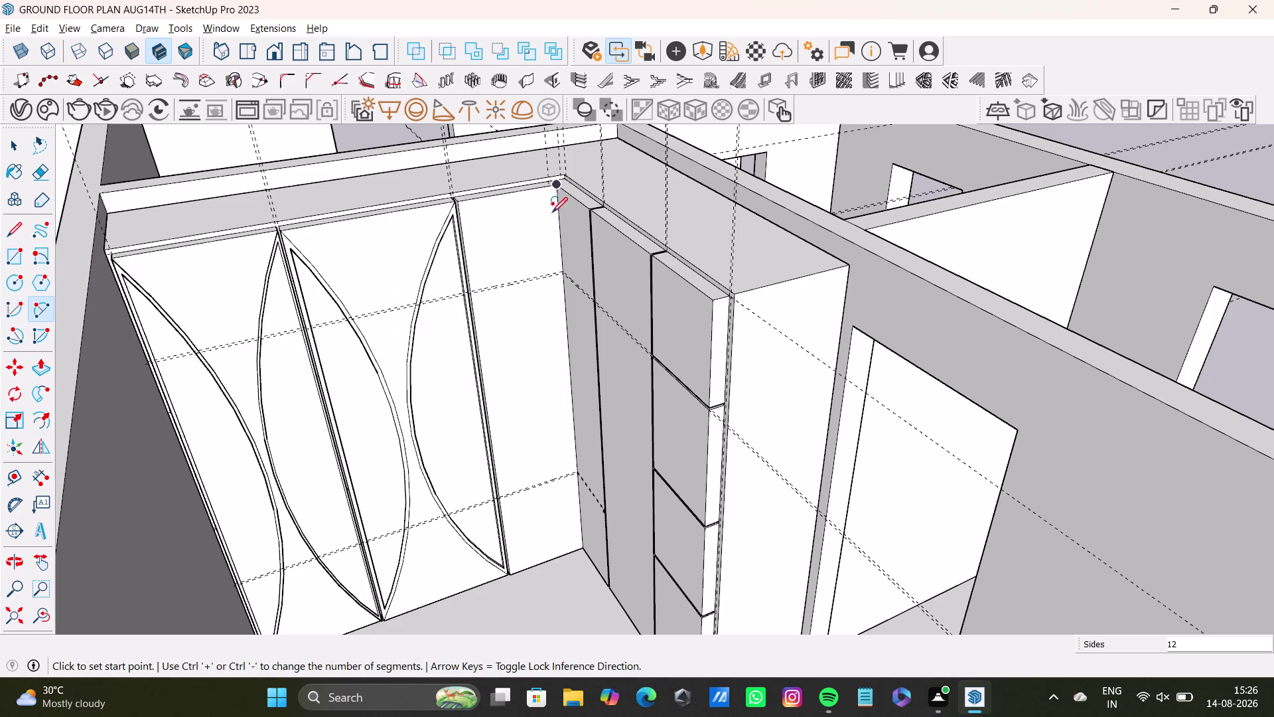
click(554, 190)
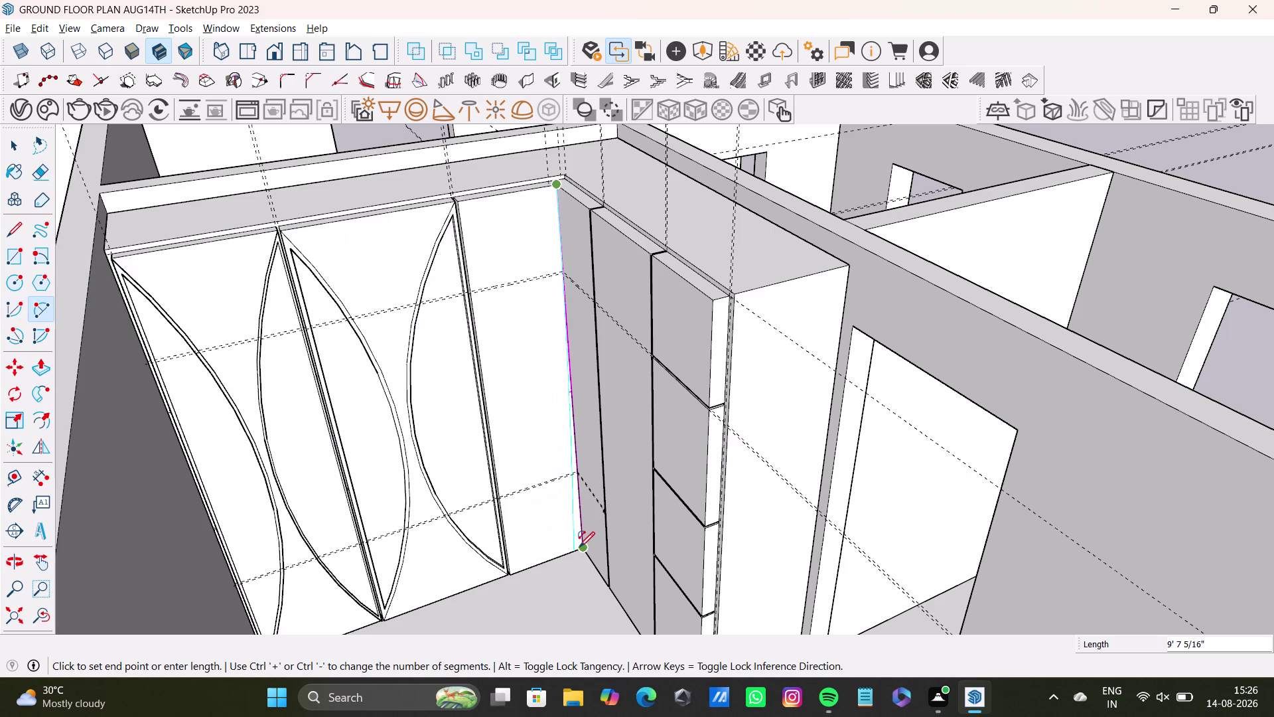
click(583, 546)
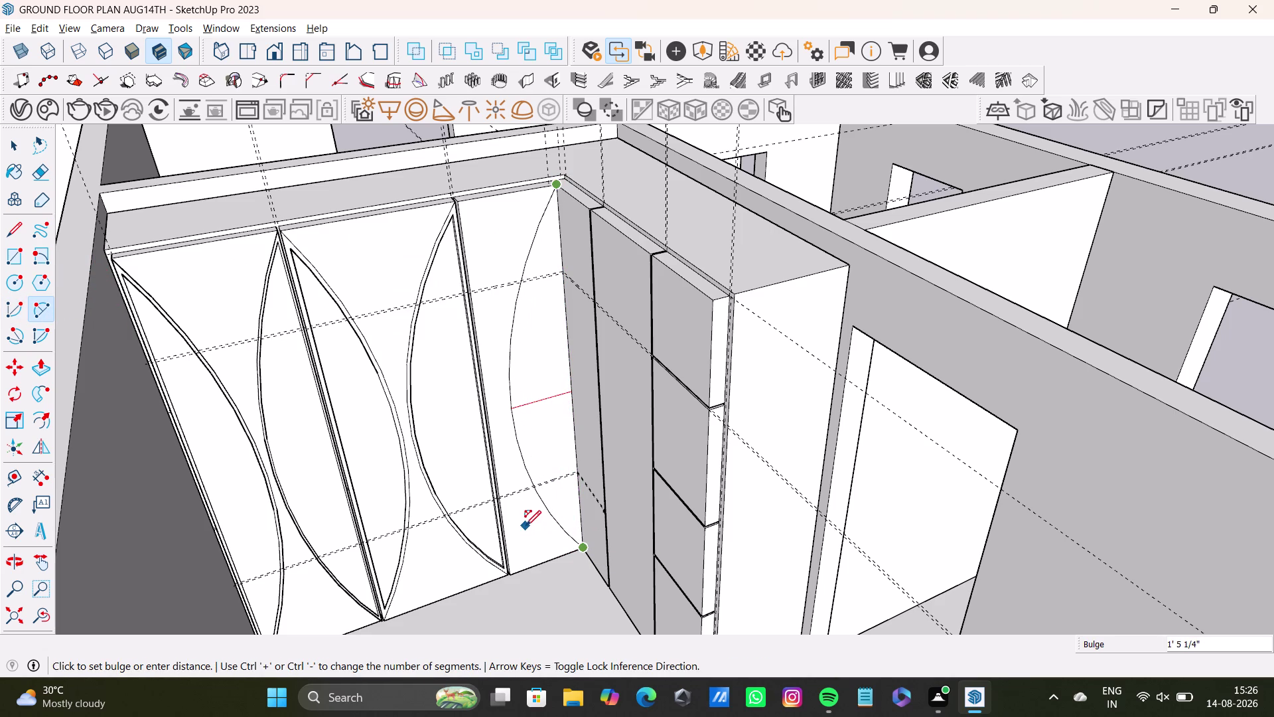
click(525, 526)
Draw another top-to-bottom arc on the shutter and orbit around to inspect it.
middle_drag(536, 538, 641, 552)
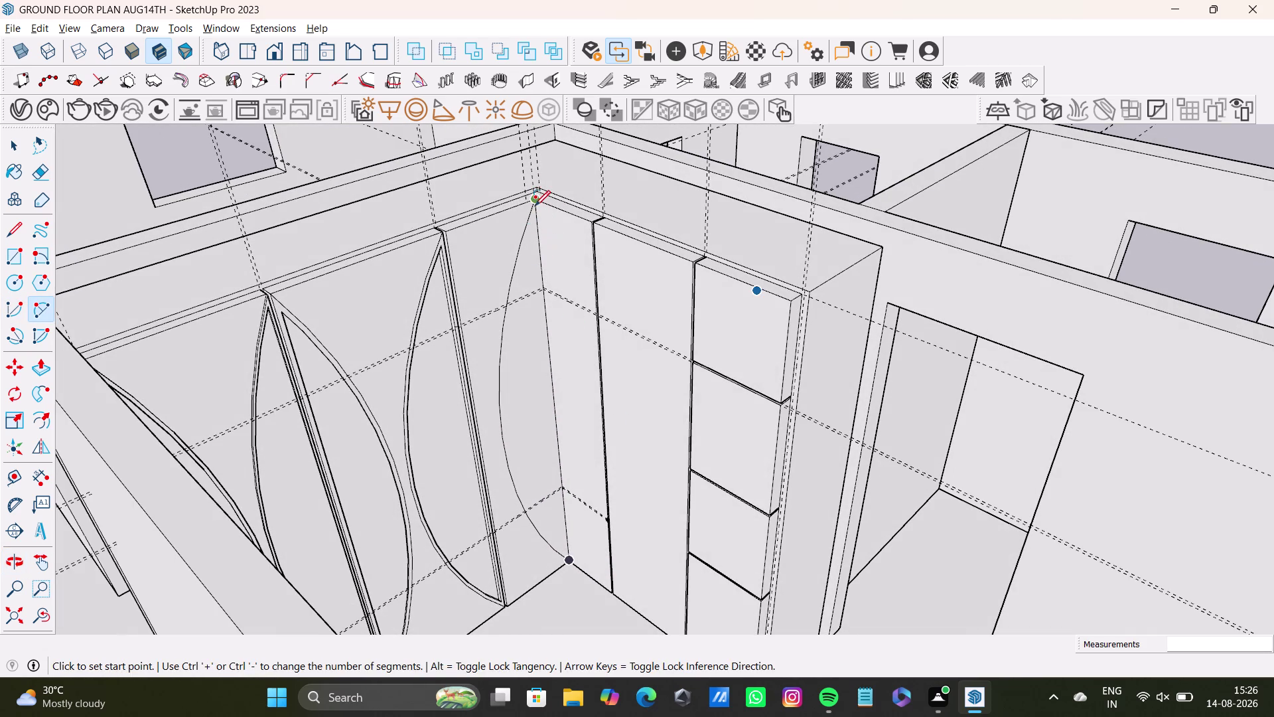
click(535, 206)
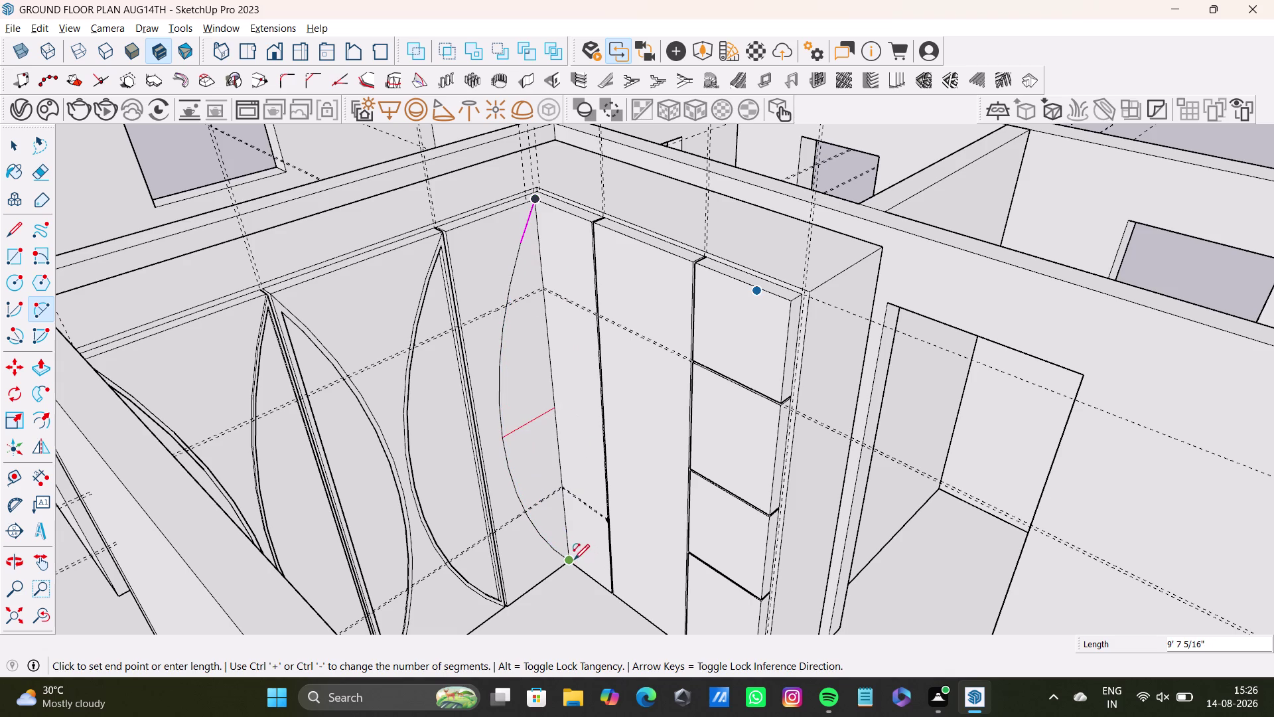
click(574, 559)
click(604, 549)
middle_drag(560, 559, 628, 617)
scroll(up, 3)
middle_drag(568, 511, 522, 516)
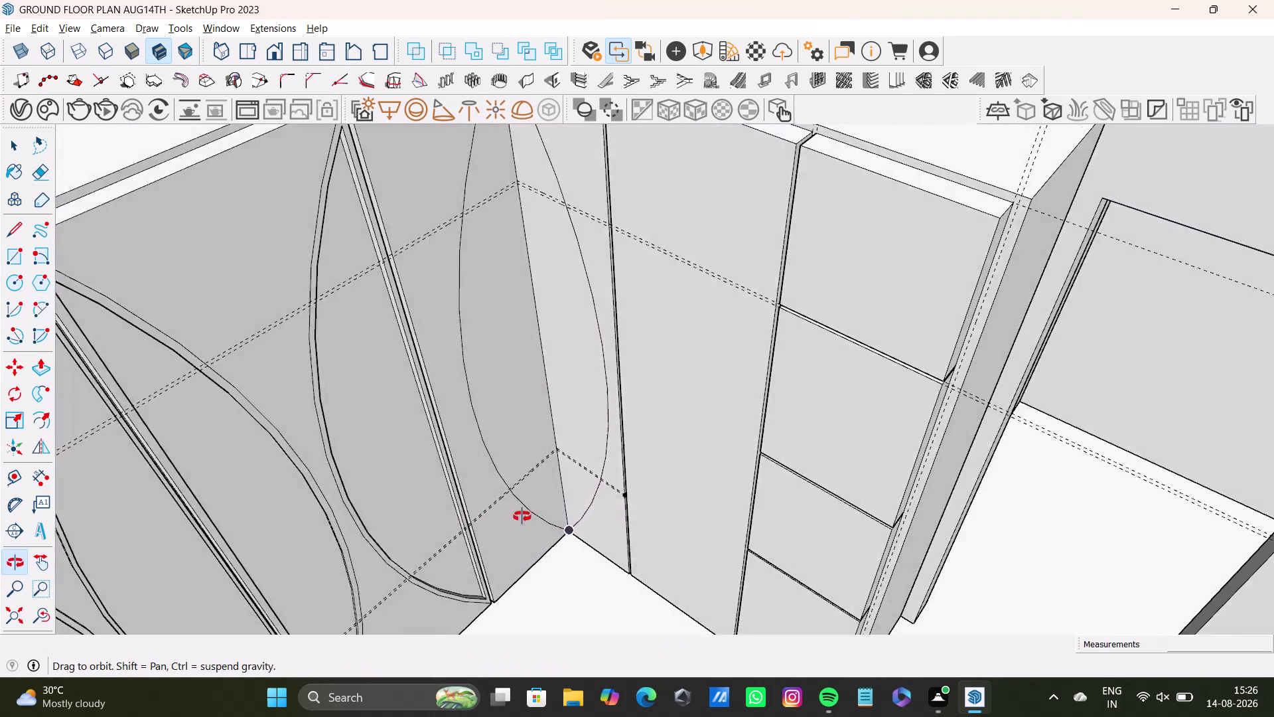
middle_drag(523, 516, 462, 517)
scroll(down, 3)
middle_drag(498, 486, 600, 500)
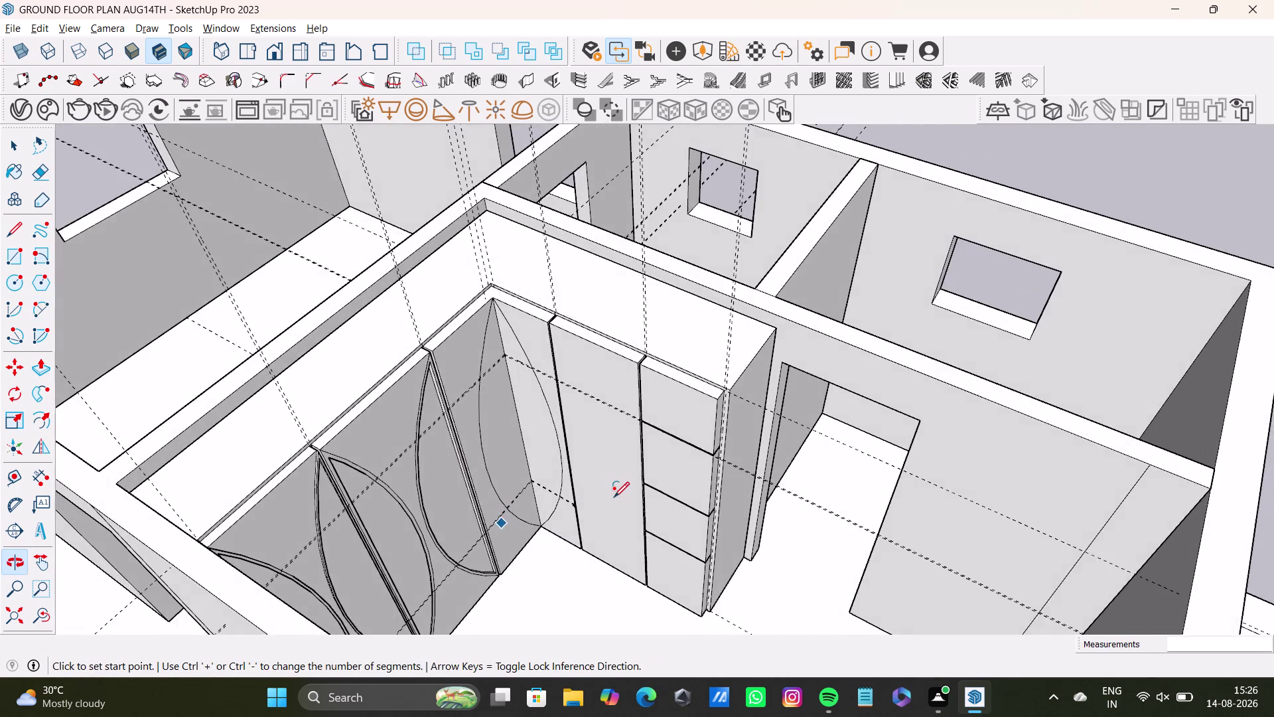
Draw a top-to-bottom bulging arc on the next shutter.
scroll(up, 3)
scroll(down, 3)
middle_drag(613, 495, 690, 463)
scroll(up, 3)
middle_drag(628, 483, 692, 484)
click(538, 335)
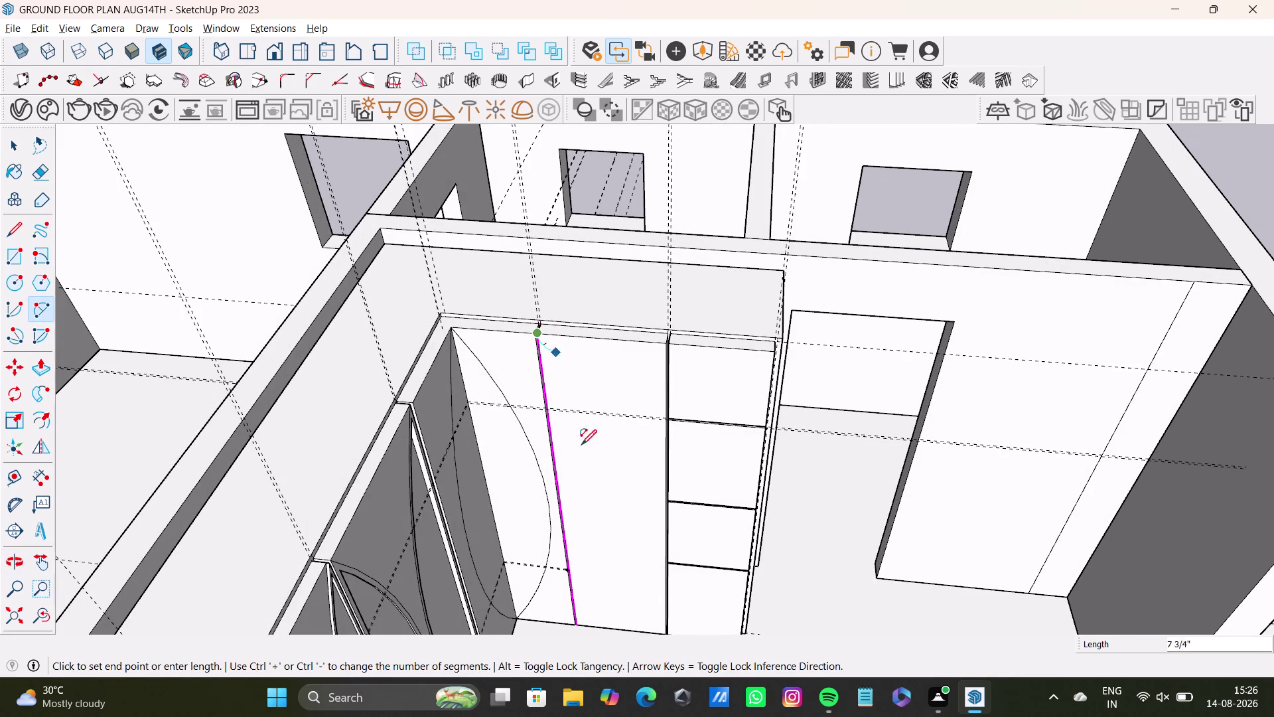
scroll(down, 3)
middle_drag(596, 571, 600, 485)
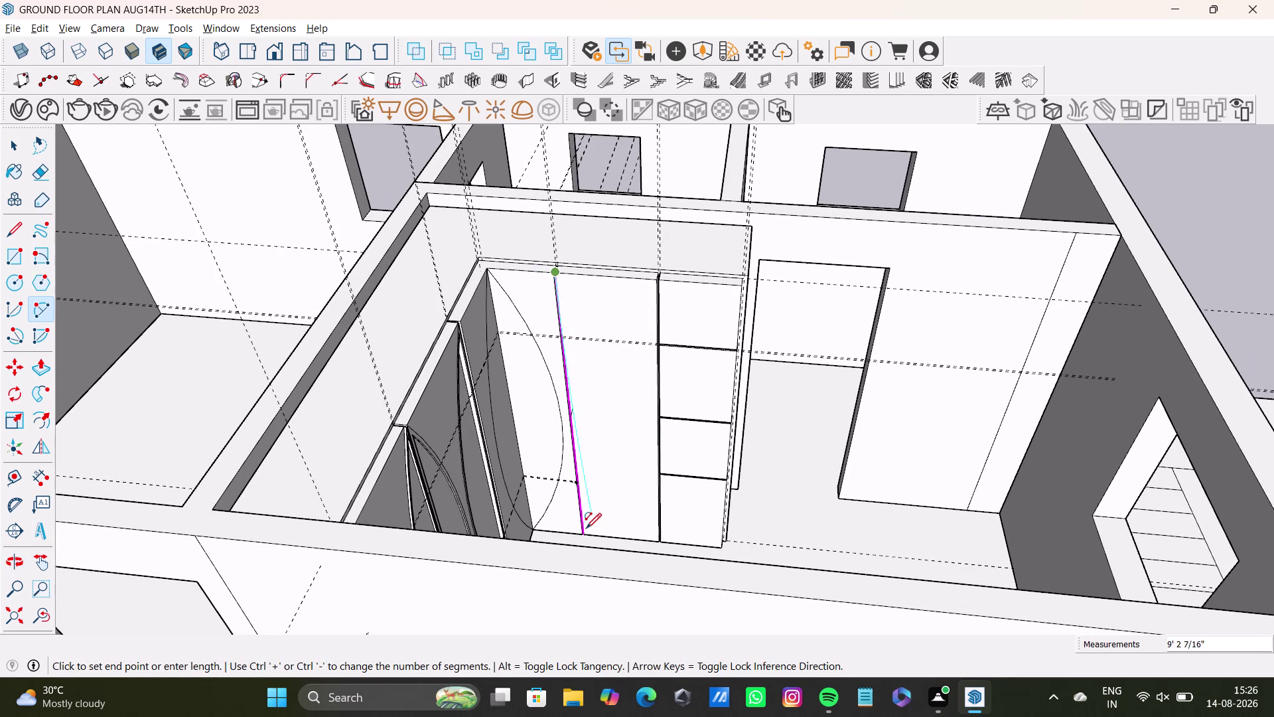
click(586, 535)
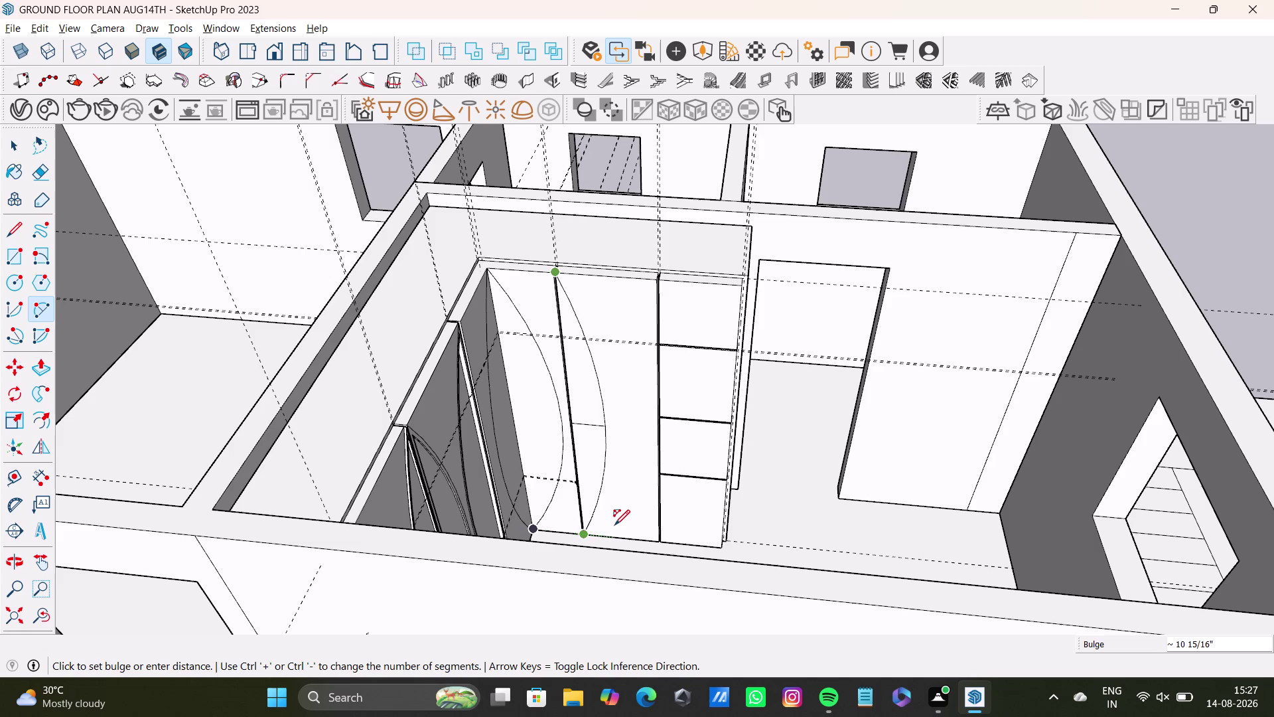
click(617, 525)
key(space)
Draw a top-to-bottom arc beside the drawer unit and zoom out.
click(39, 316)
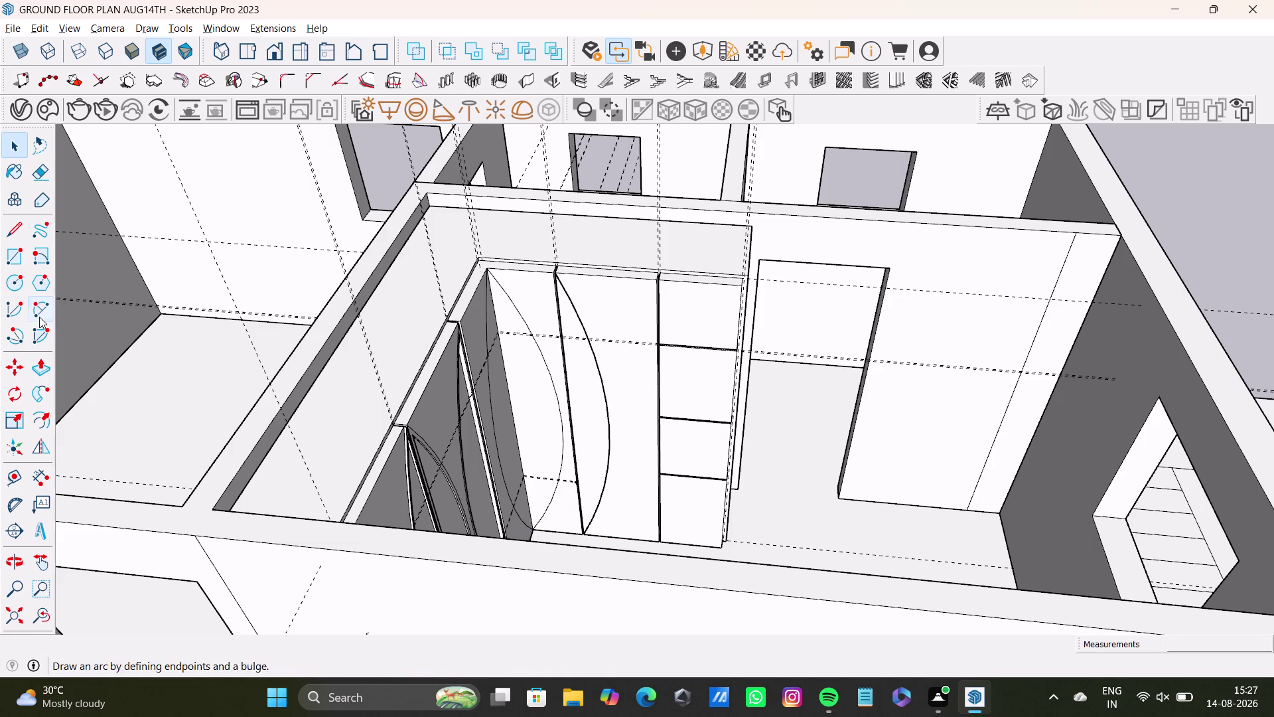
scroll(up, 3)
click(684, 284)
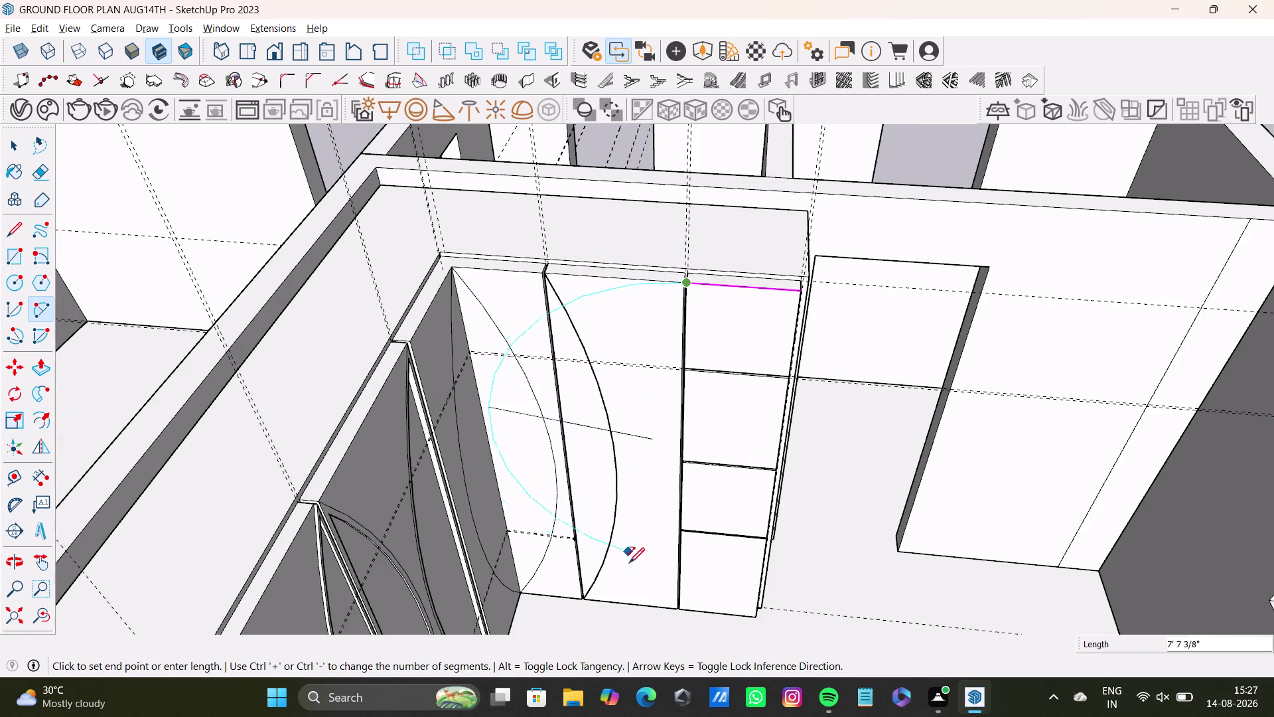
click(674, 608)
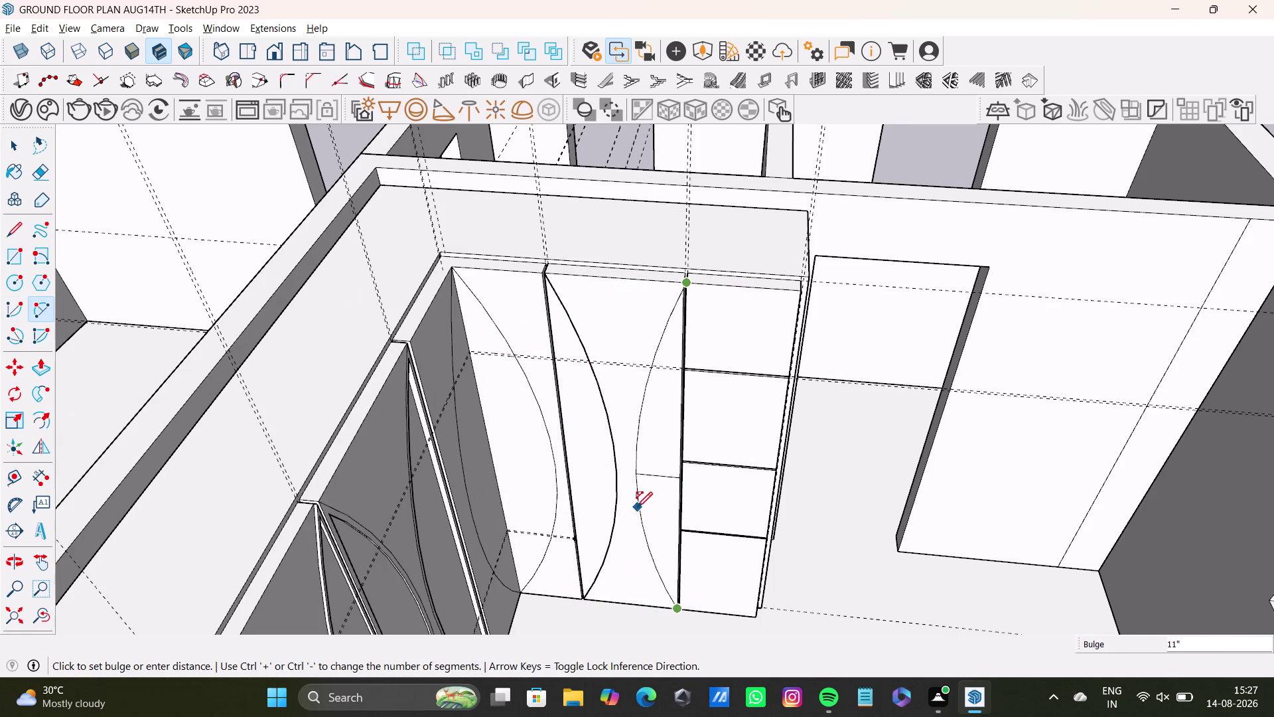
click(625, 496)
key(space)
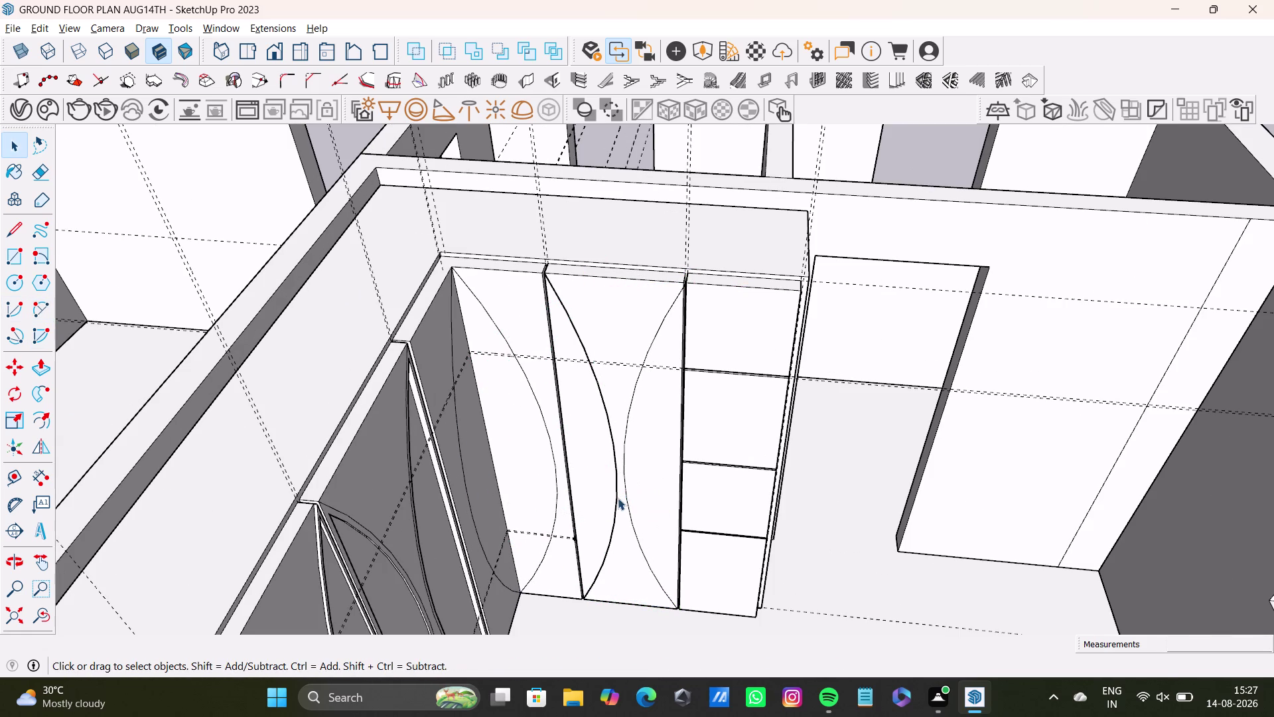
scroll(down, 3)
scroll(down, 3)
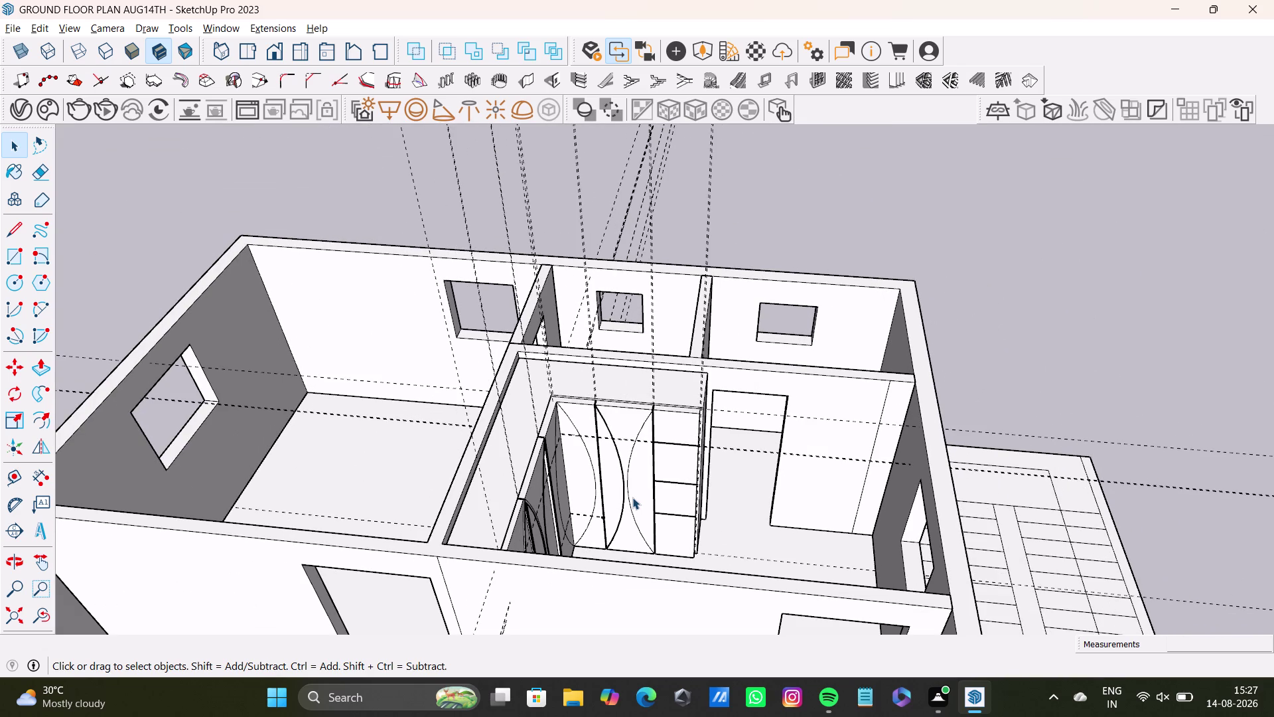
Draw 2-point arcs with set bulges across the top two drawer fronts.
scroll(up, 3)
middle_drag(671, 435, 578, 445)
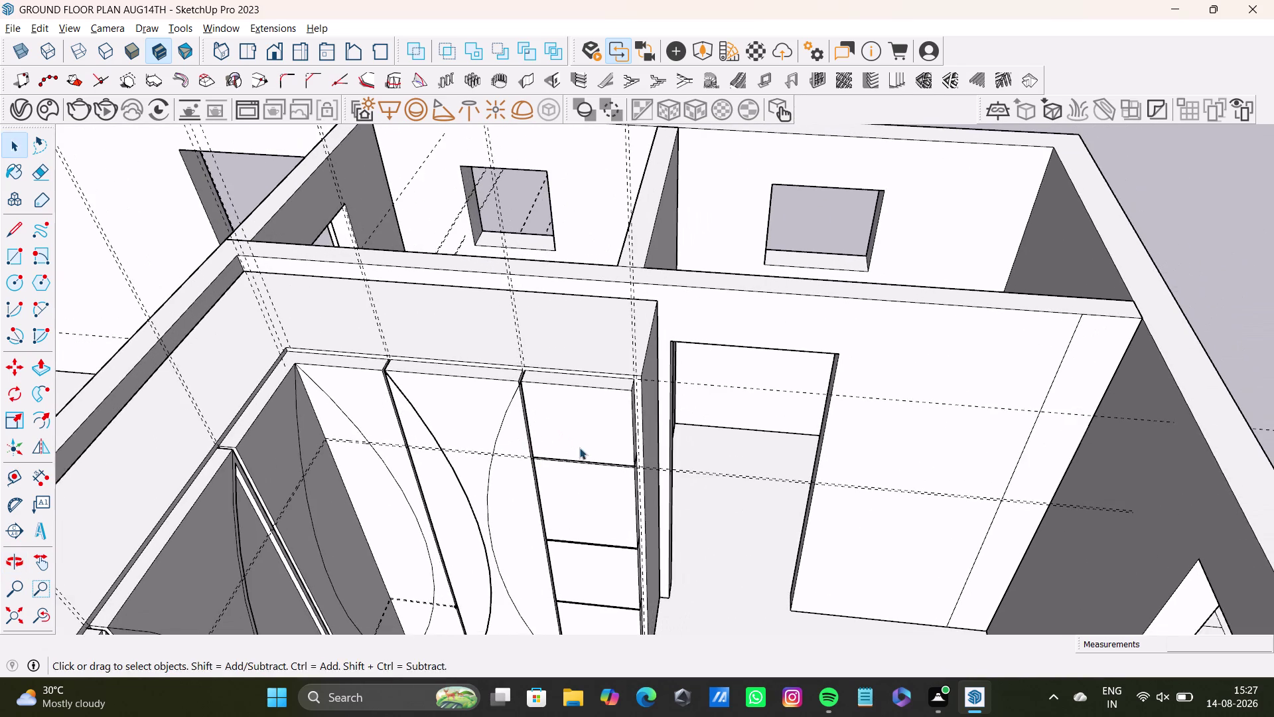
scroll(up, 3)
middle_drag(572, 460, 591, 321)
click(33, 305)
scroll(up, 3)
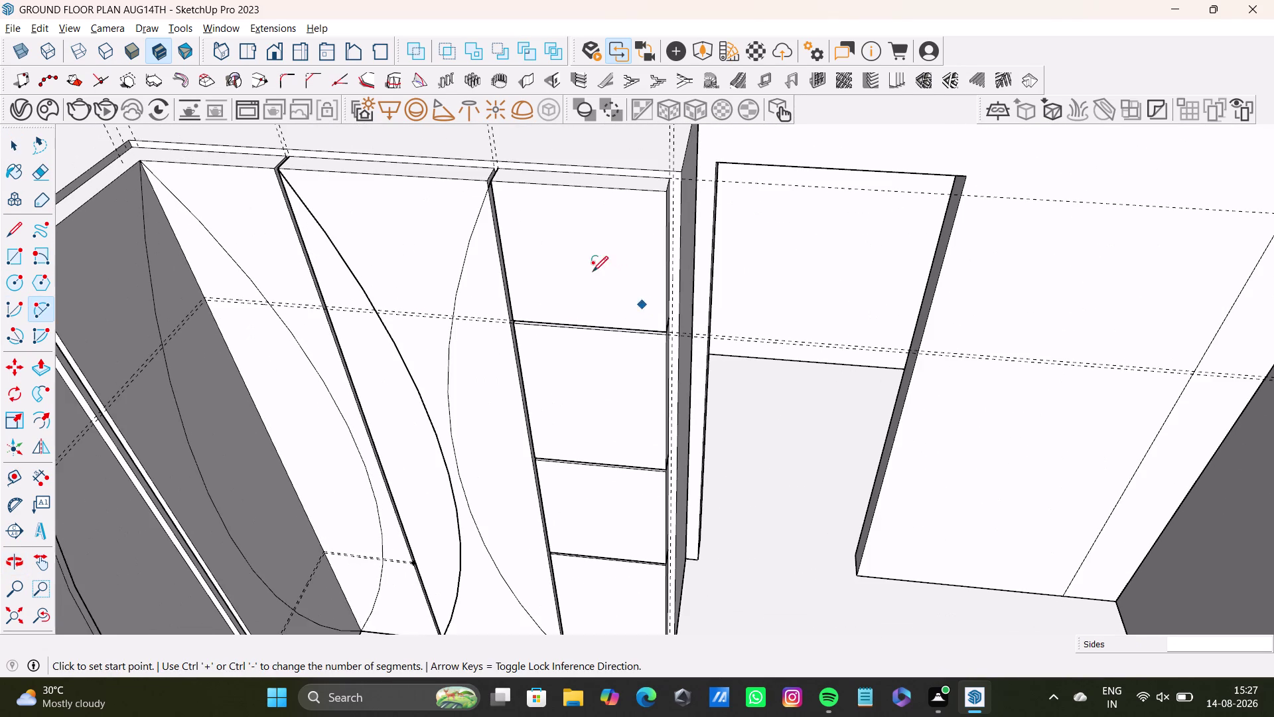
click(498, 185)
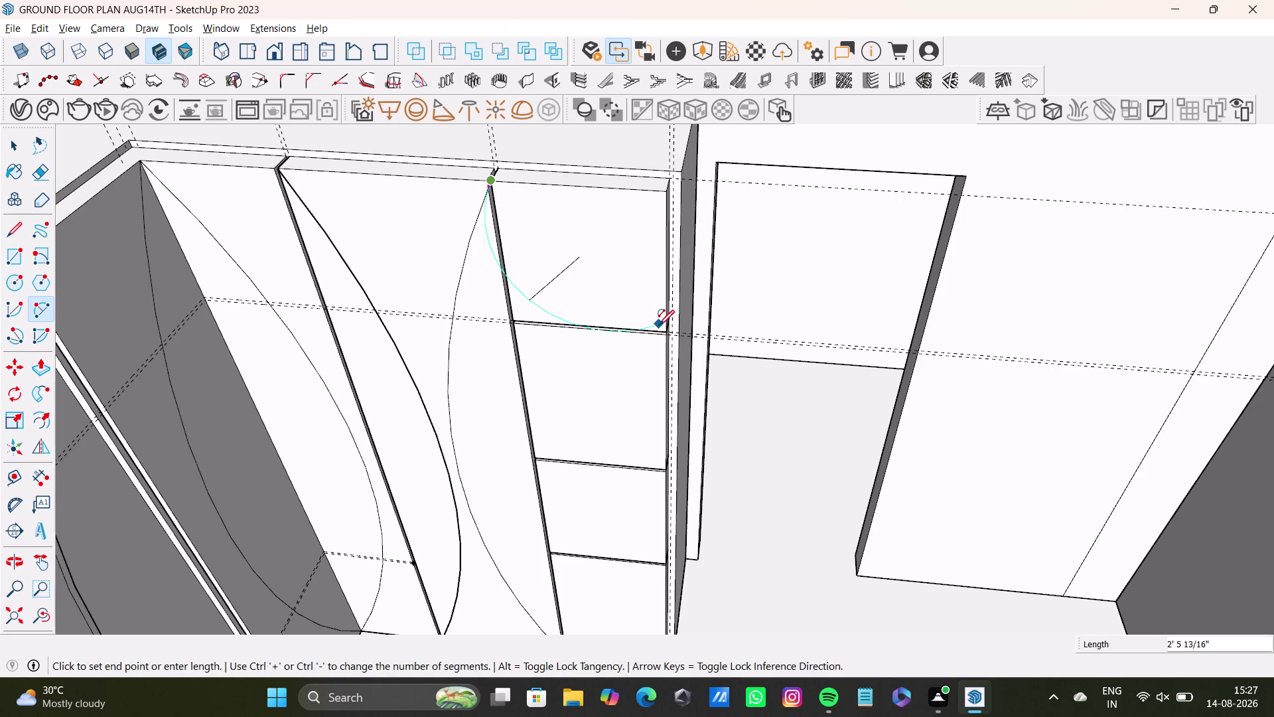
click(662, 329)
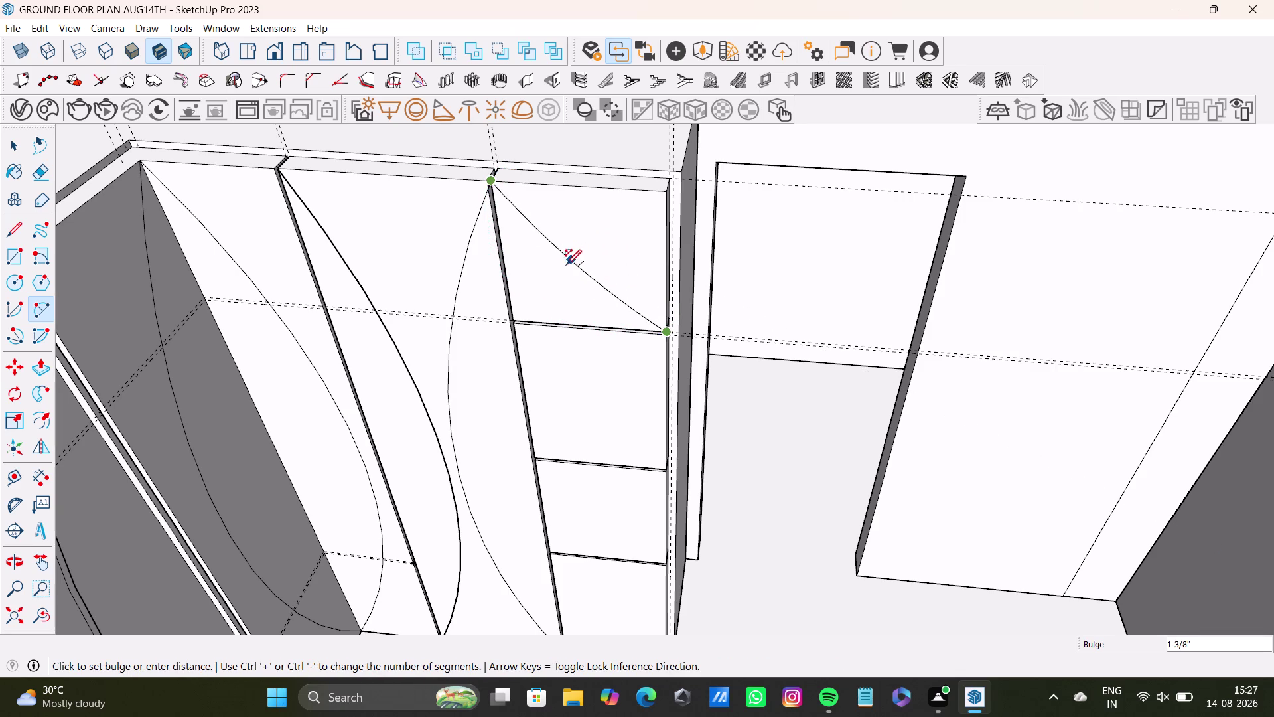
click(552, 277)
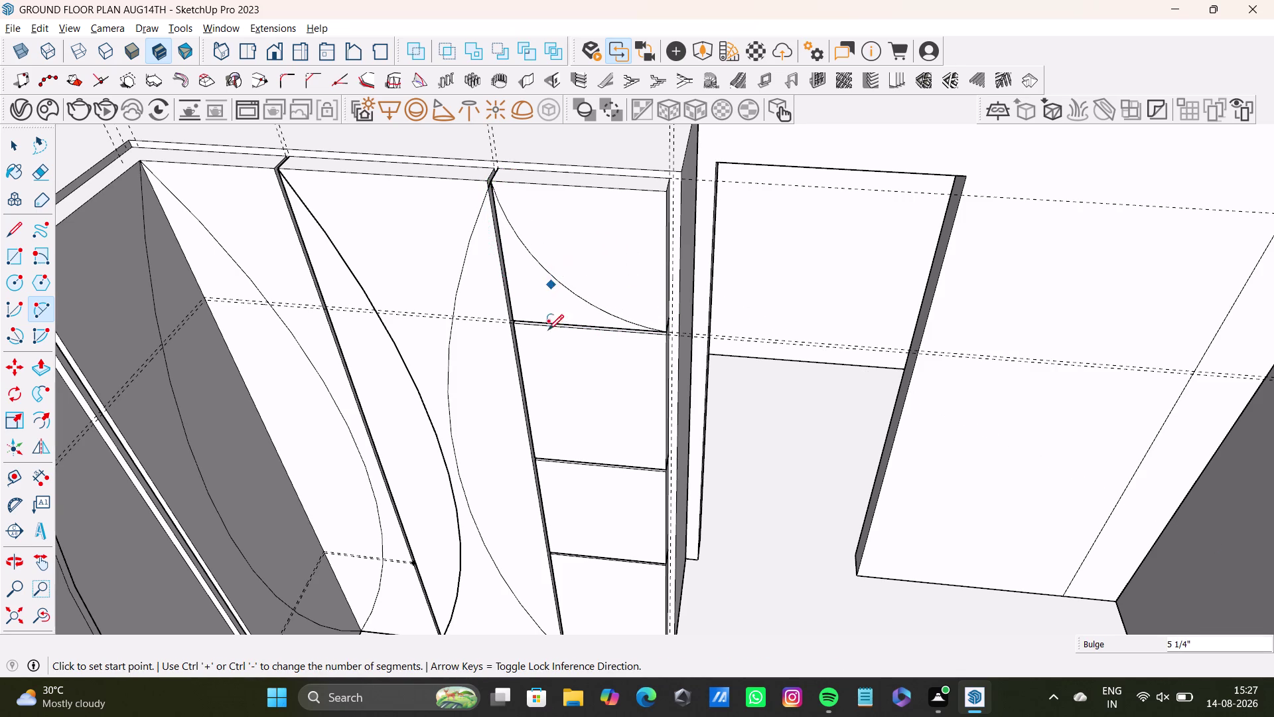
click(514, 327)
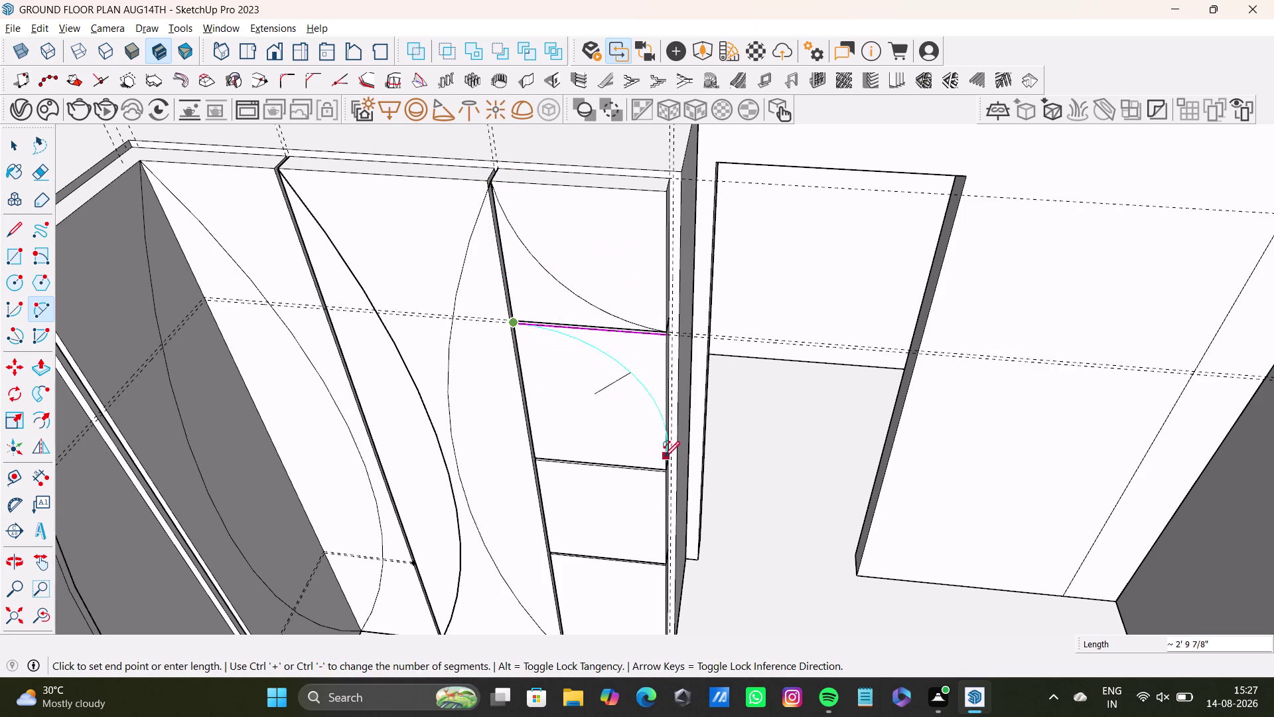
click(662, 464)
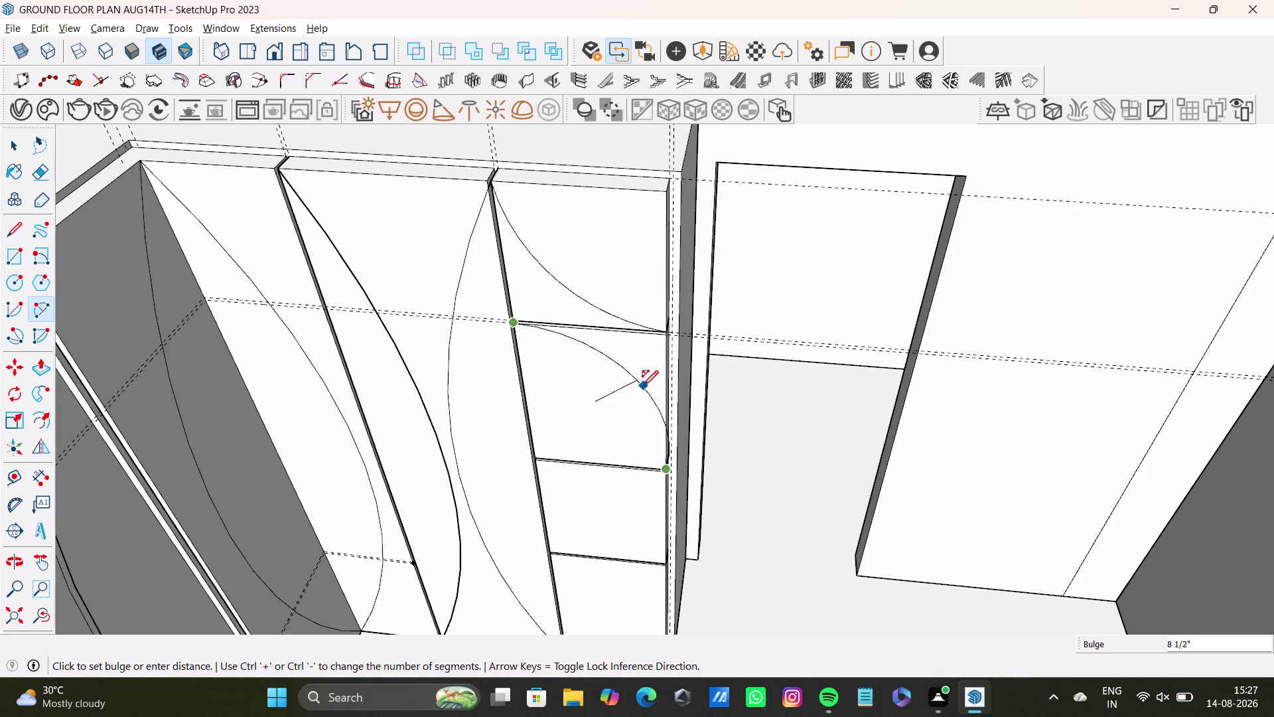
click(643, 385)
Curve an arc across the next drawer front and start one on the bottom front.
scroll(down, 3)
middle_drag(630, 479, 596, 334)
scroll(up, 3)
drag(511, 305, 558, 350)
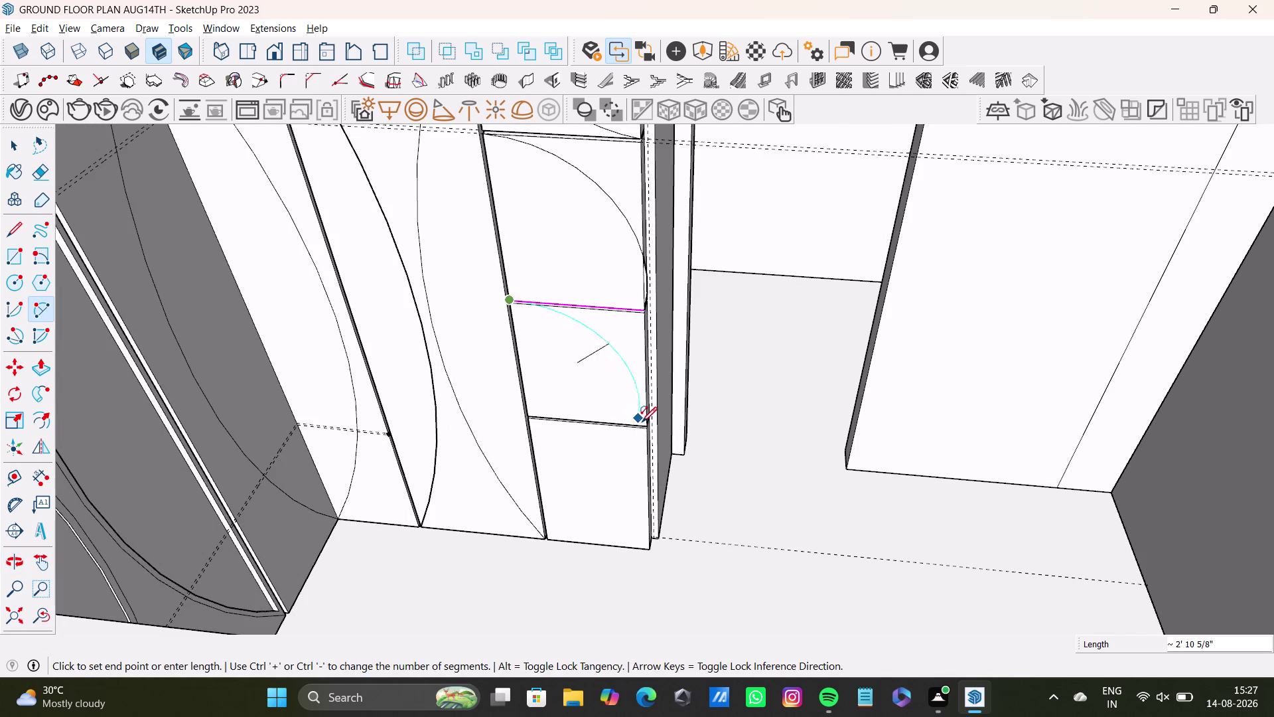
click(643, 423)
click(593, 418)
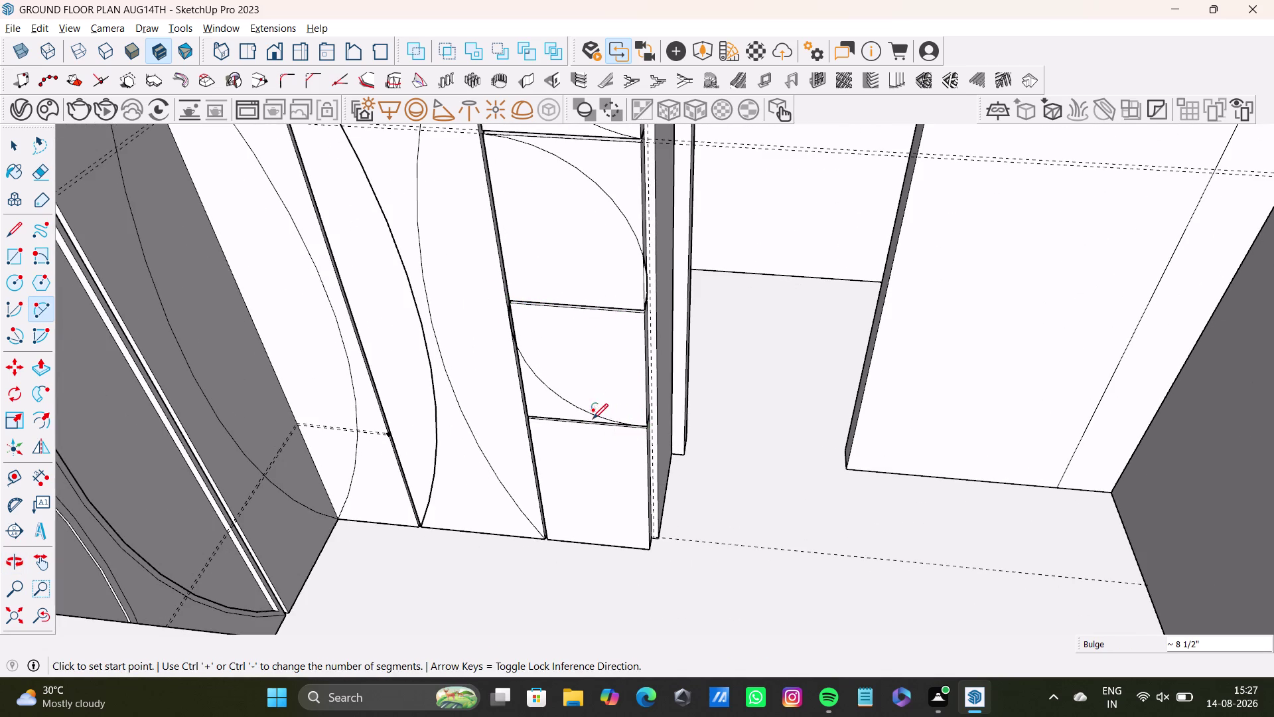
middle_drag(612, 451, 592, 387)
middle_drag(542, 355, 545, 473)
middle_drag(598, 289, 598, 515)
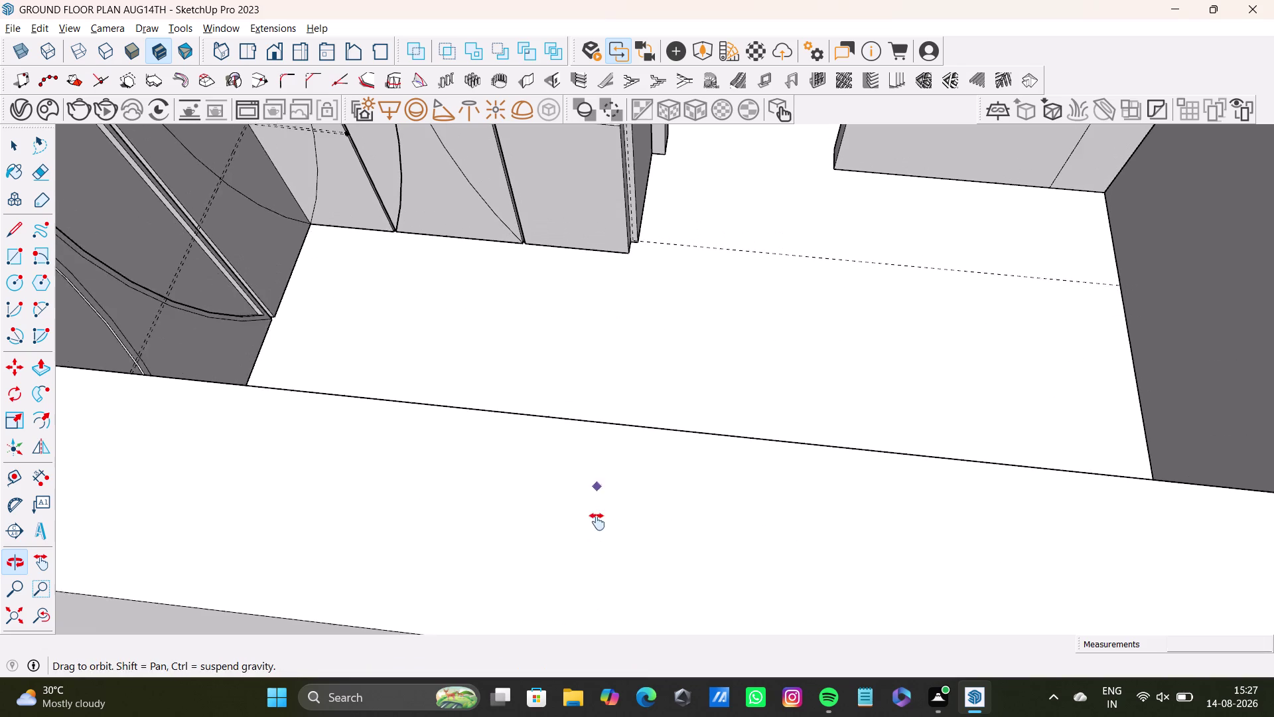
middle_drag(597, 515, 597, 524)
middle_drag(617, 249, 617, 442)
scroll(up, 3)
middle_drag(617, 430, 632, 328)
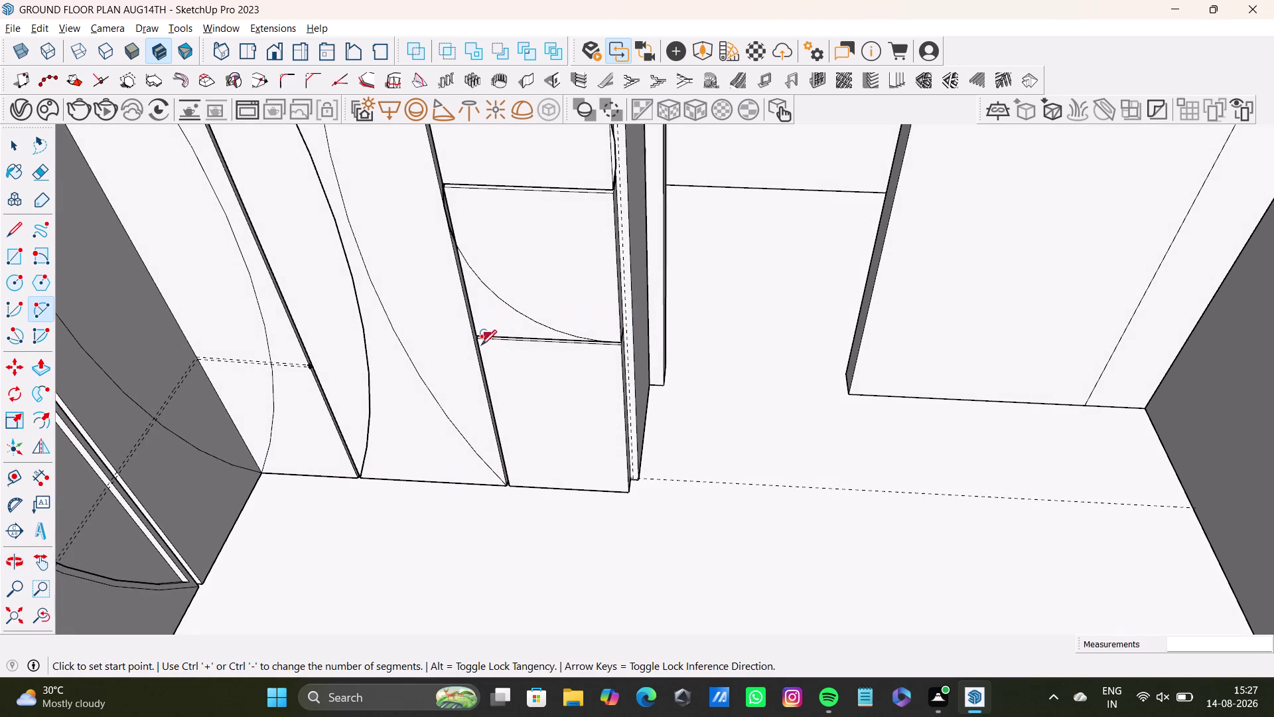
click(481, 338)
click(626, 489)
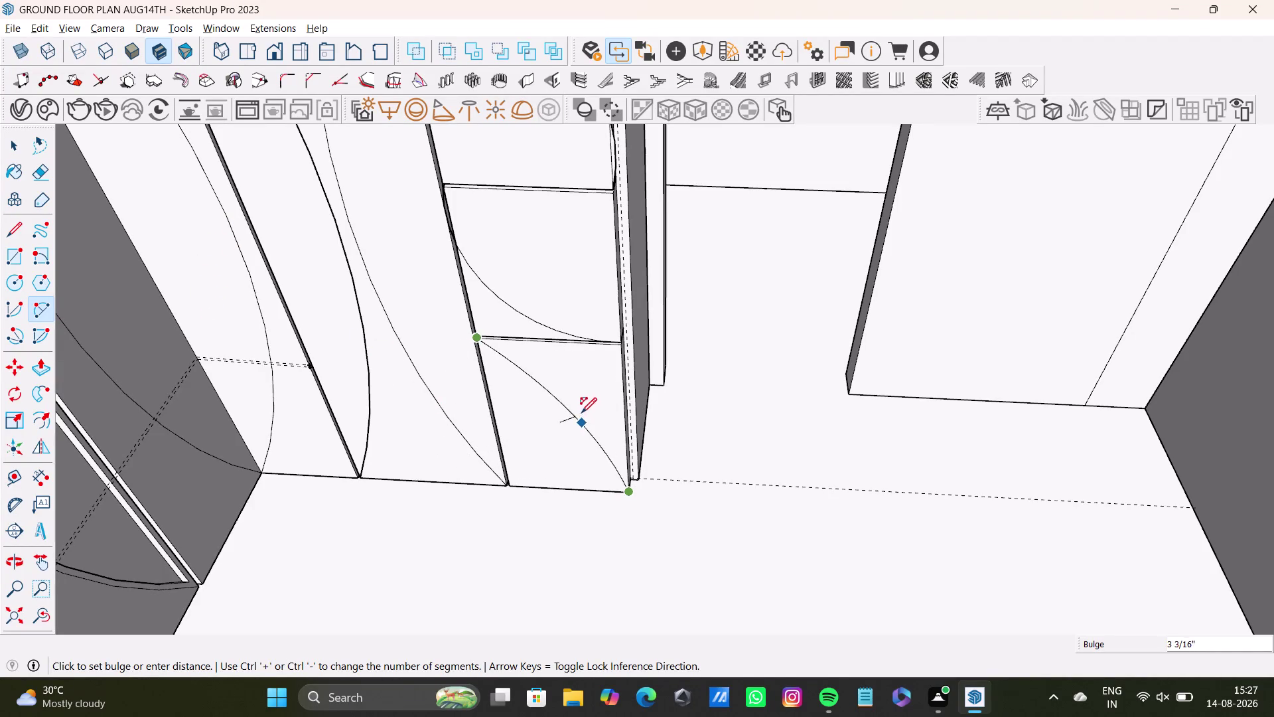
Finish the bottom drawer arc's bulge and orbit in on the drawer panels.
click(581, 408)
key(space)
scroll(down, 3)
middle_drag(579, 413, 535, 475)
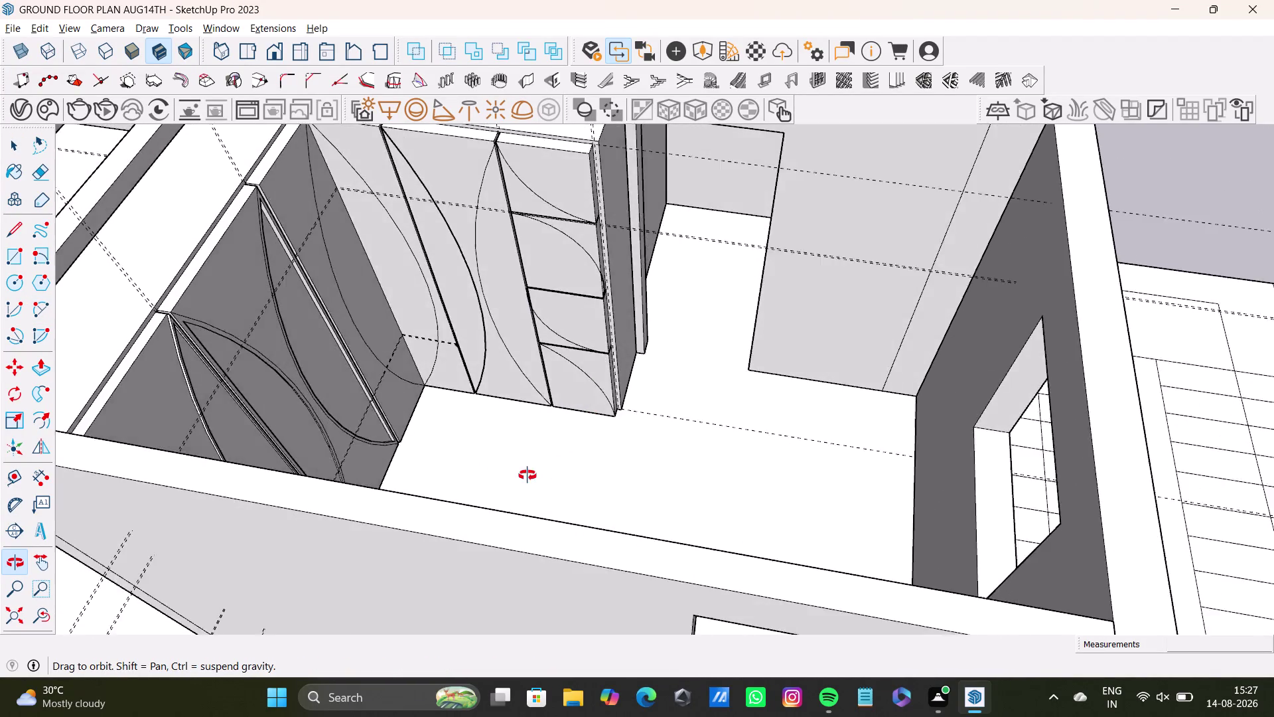
middle_drag(535, 475, 341, 362)
scroll(down, 3)
middle_drag(525, 316, 531, 338)
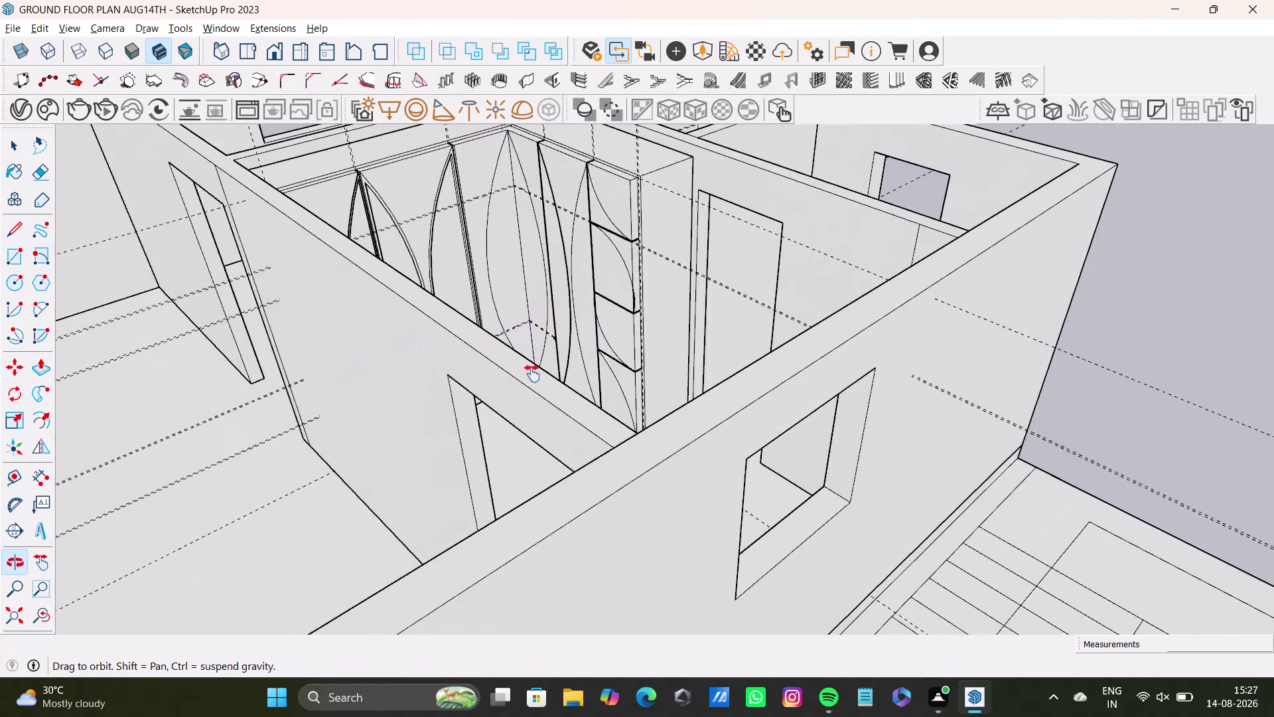
middle_drag(531, 338, 520, 514)
scroll(down, 3)
scroll(up, 3)
middle_drag(594, 477, 595, 340)
scroll(up, 3)
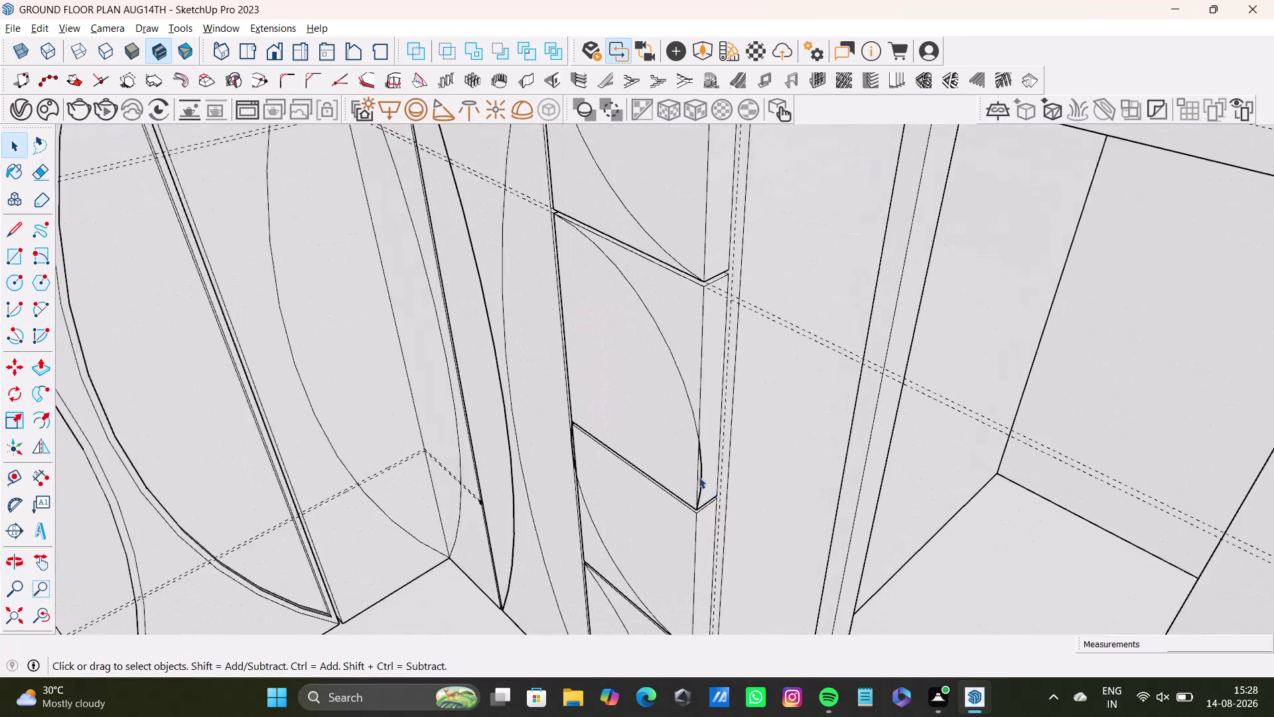
scroll(up, 3)
Delete the stray arcs from the first two drawer panels.
click(684, 379)
key(Delete)
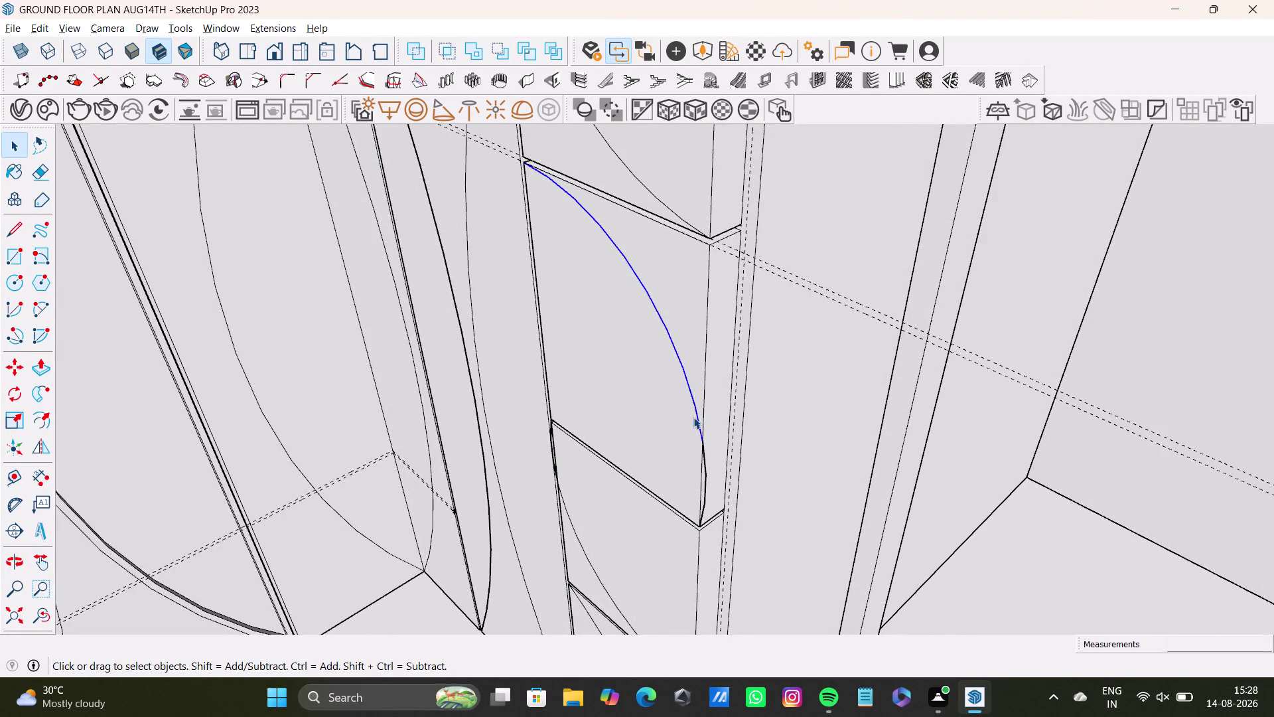
click(707, 483)
key(Delete)
scroll(down, 3)
middle_drag(607, 568, 614, 565)
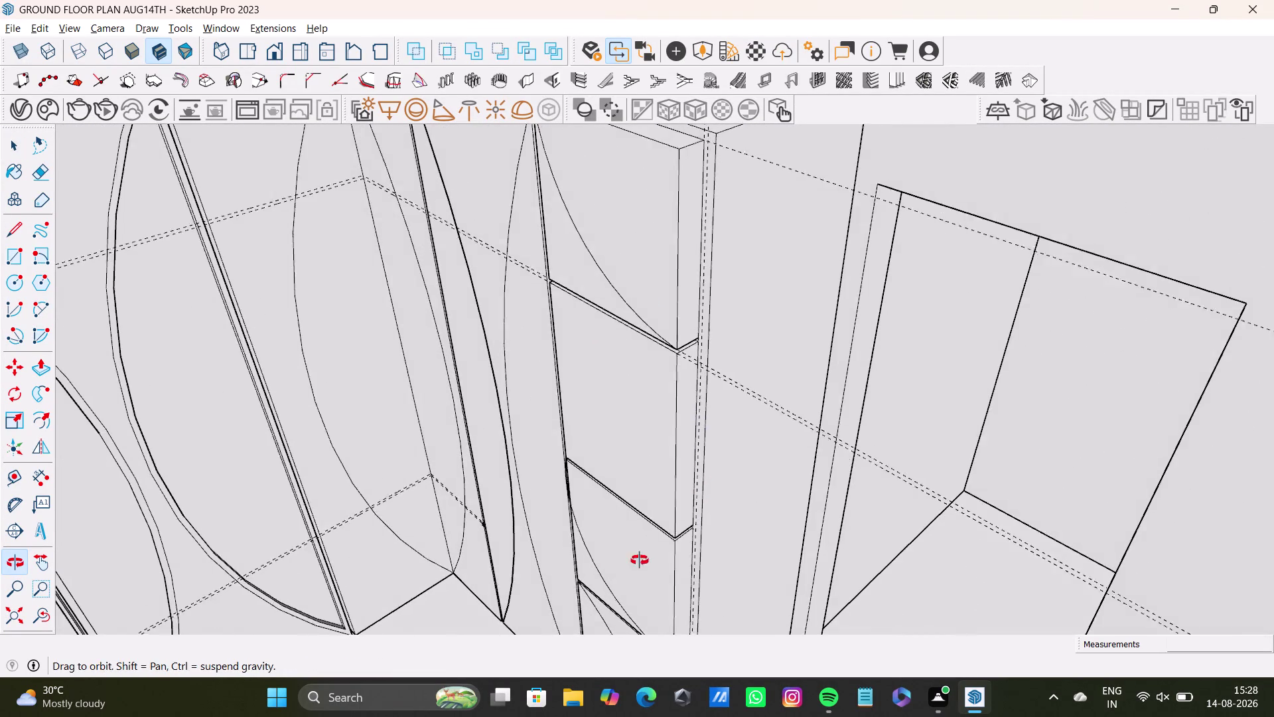
middle_drag(614, 565, 757, 548)
middle_drag(680, 492, 724, 509)
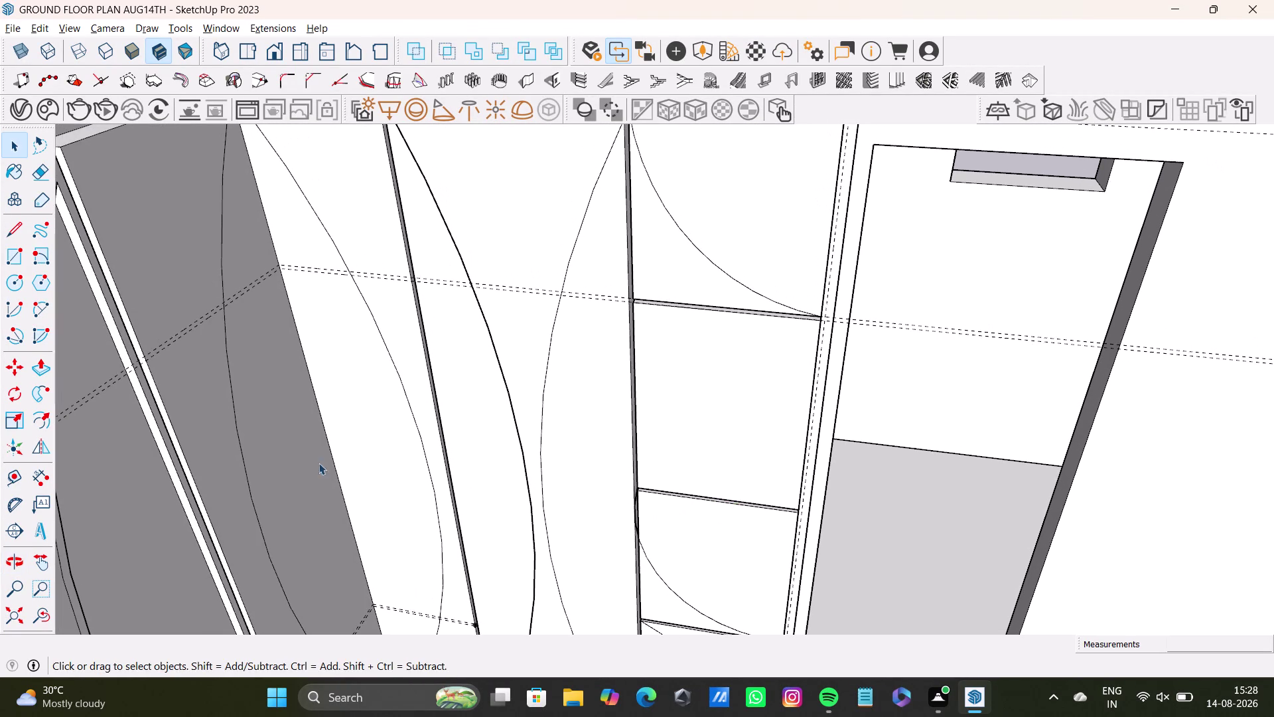
scroll(up, 3)
middle_drag(711, 573, 693, 414)
Delete the remaining stray arcs from the lower and upper drawer panels.
click(679, 465)
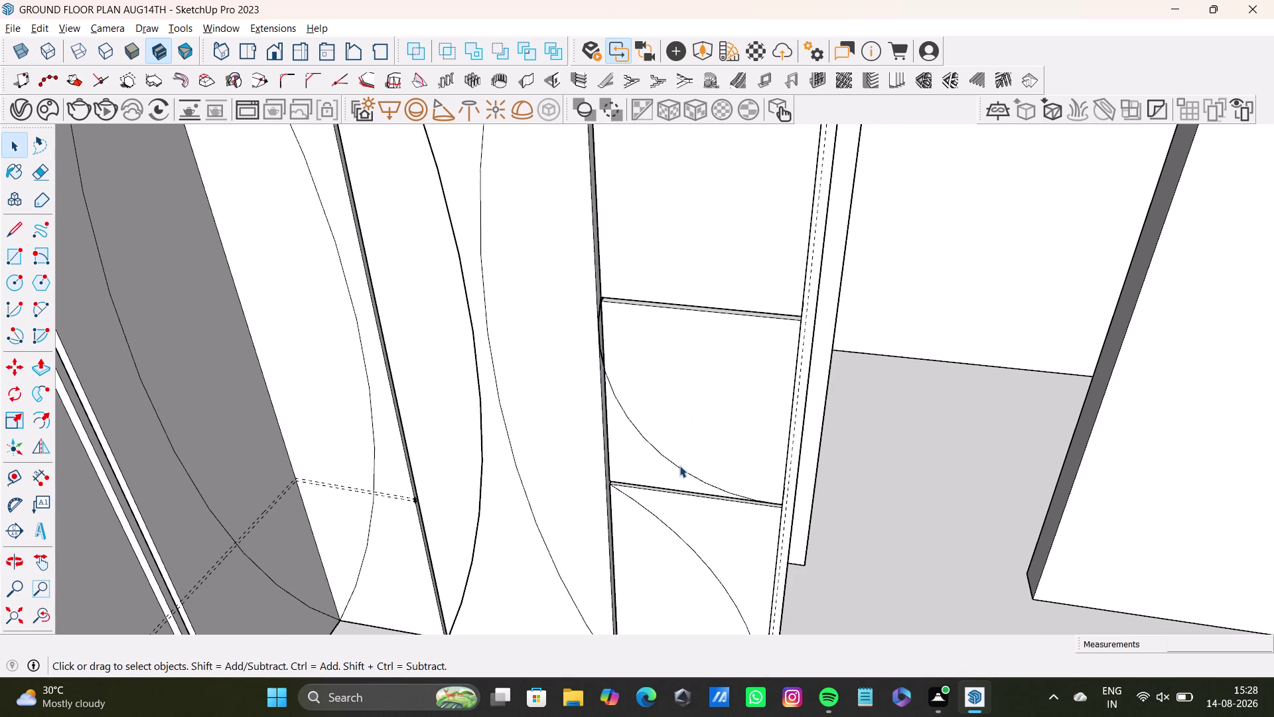
key(Delete)
scroll(up, 3)
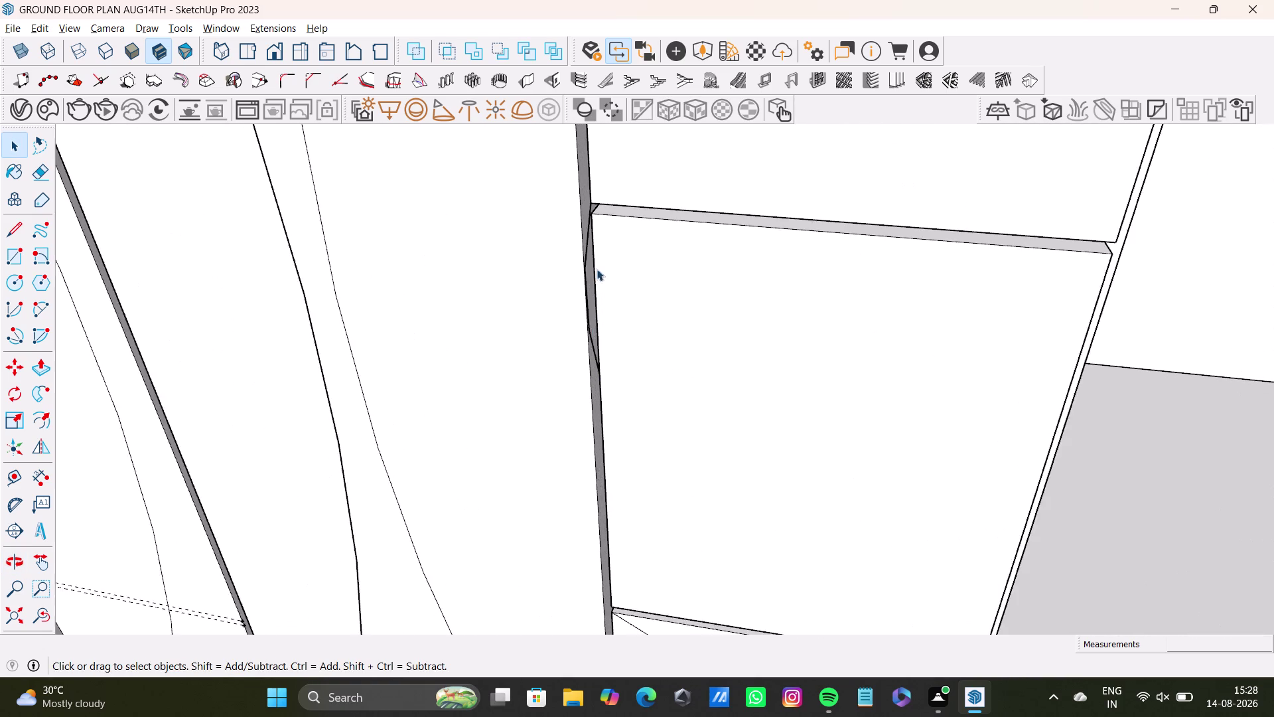
scroll(up, 3)
click(587, 244)
key(Delete)
scroll(down, 3)
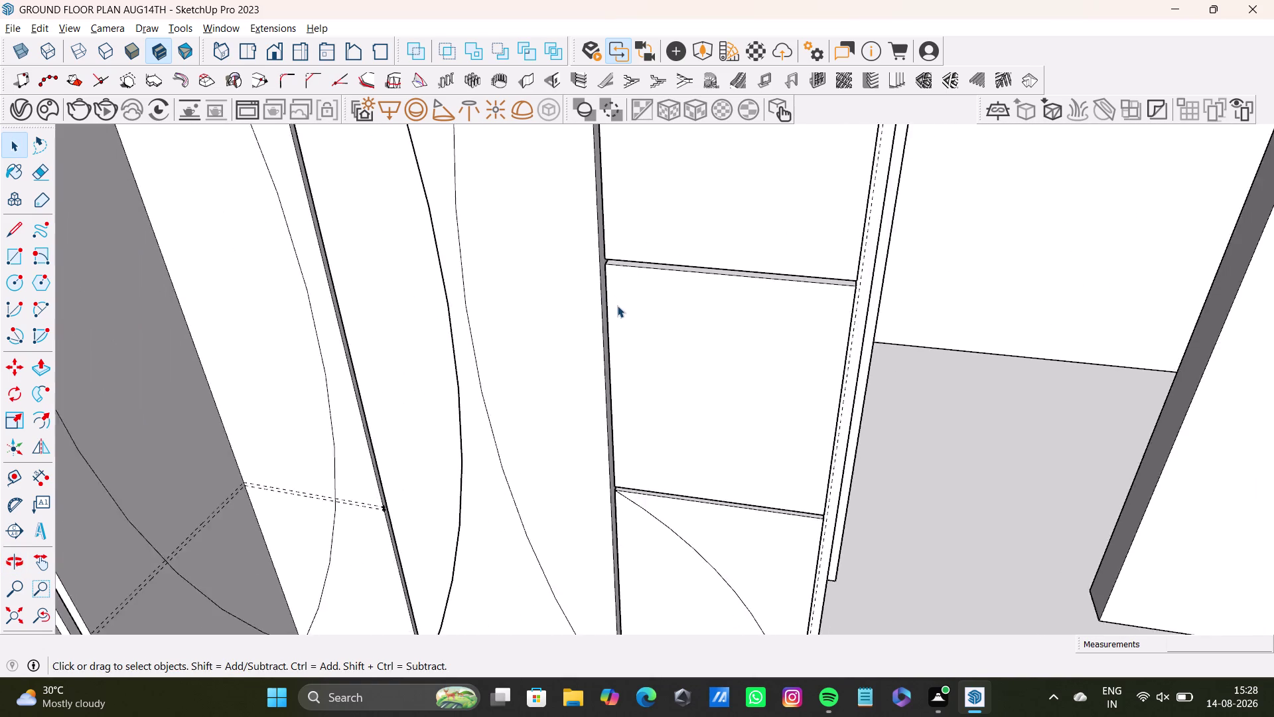
scroll(down, 3)
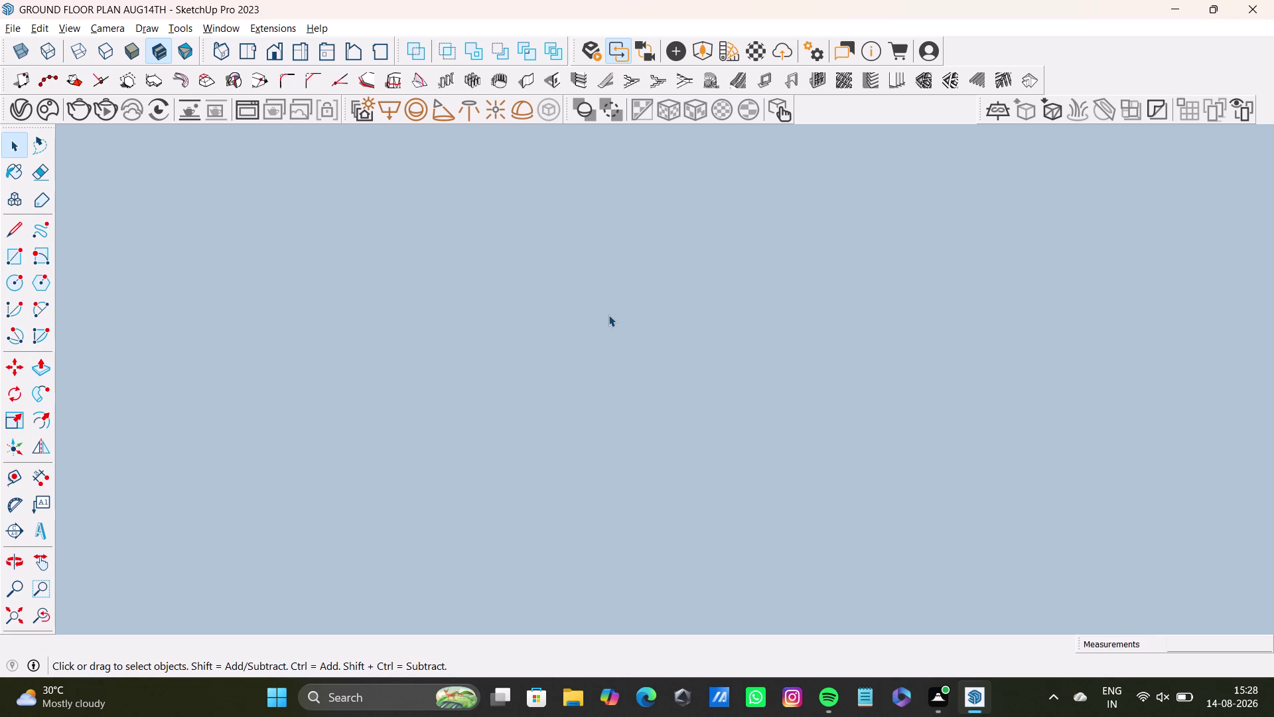
key(space)
click(3, 619)
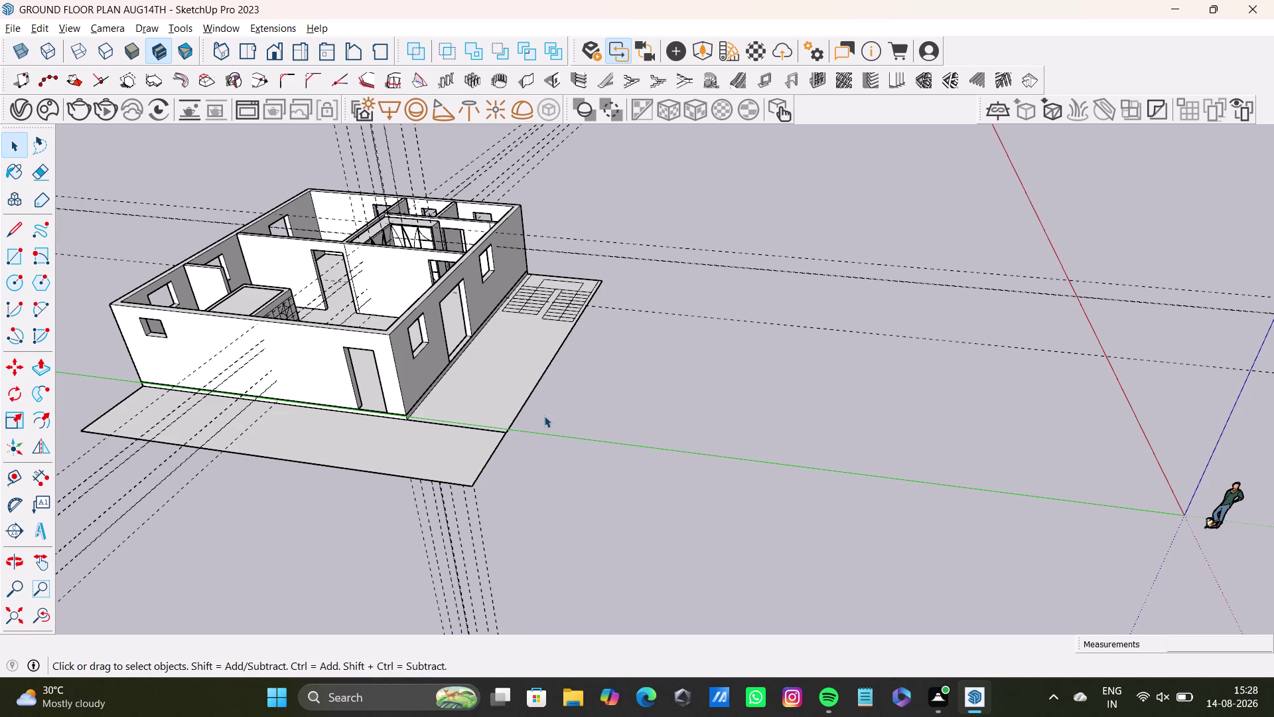
scroll(up, 3)
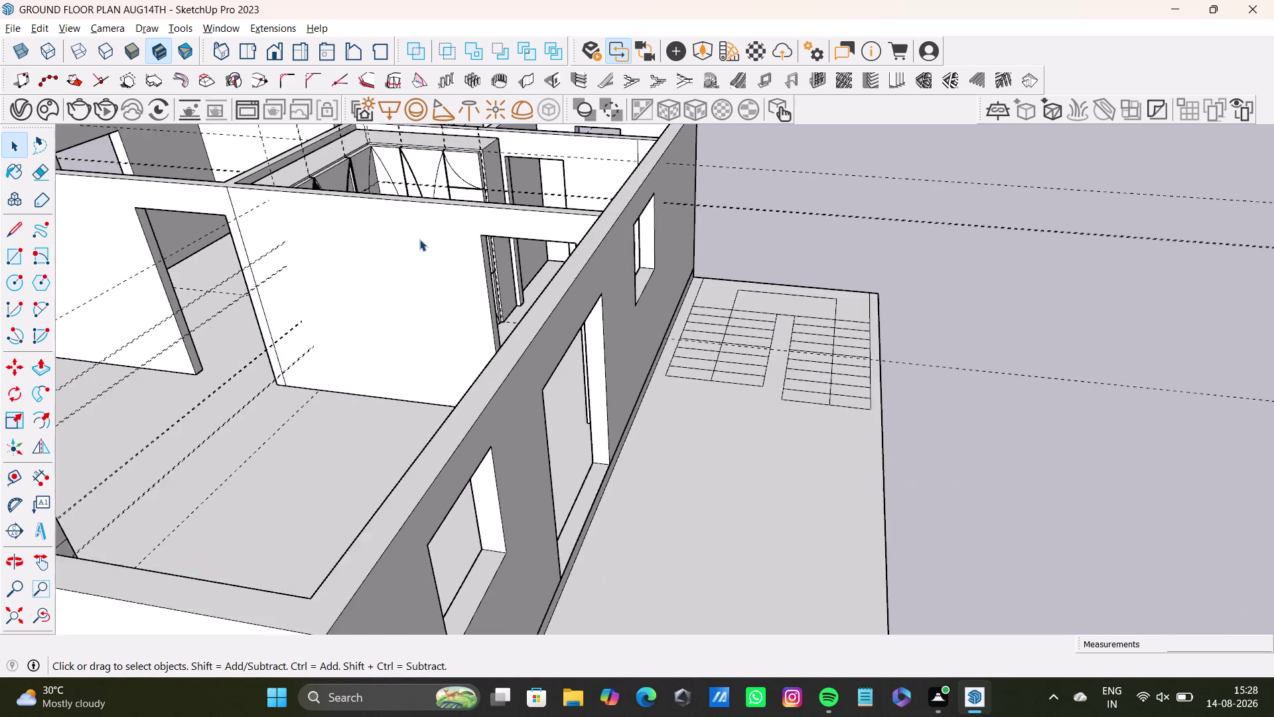
scroll(up, 3)
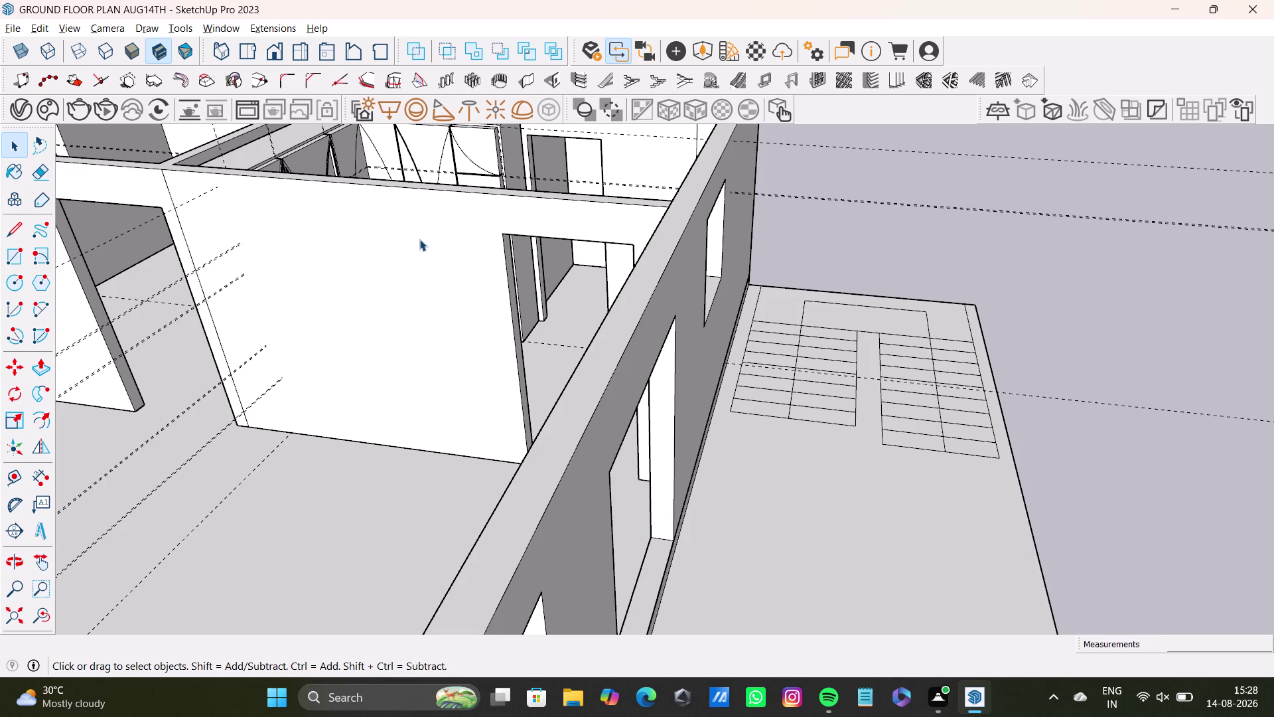
scroll(down, 3)
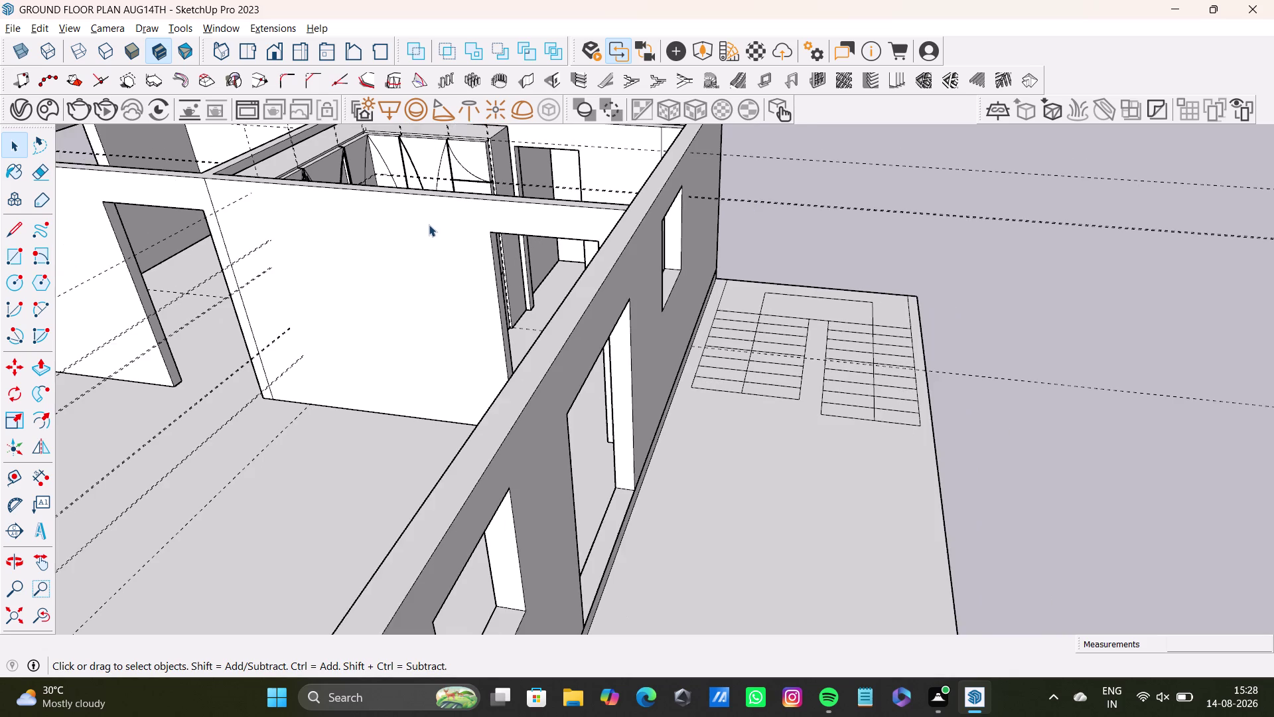
middle_drag(428, 224, 388, 555)
scroll(up, 3)
scroll(up, 3)
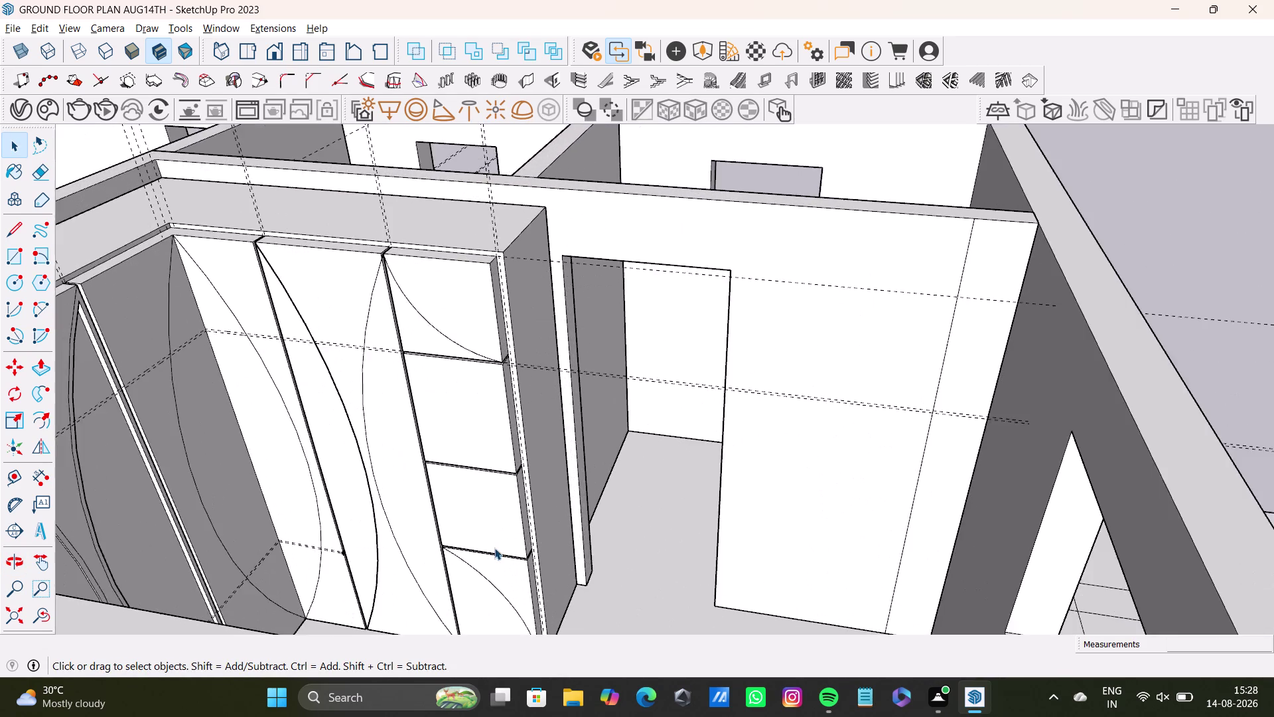
scroll(up, 3)
middle_drag(495, 547, 440, 580)
middle_drag(431, 557, 414, 471)
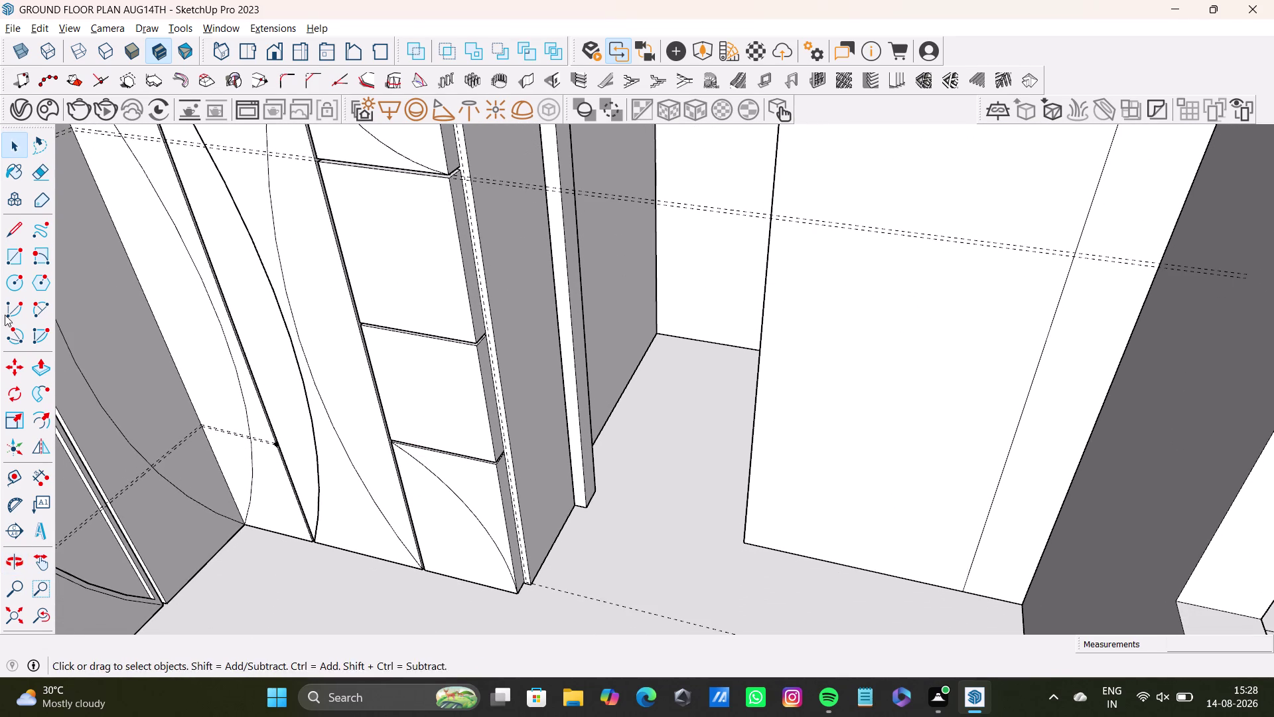
click(45, 311)
middle_drag(344, 338, 397, 413)
Start an arc across the drawer panel, then cancel the misplaced attempt.
middle_drag(397, 429, 417, 492)
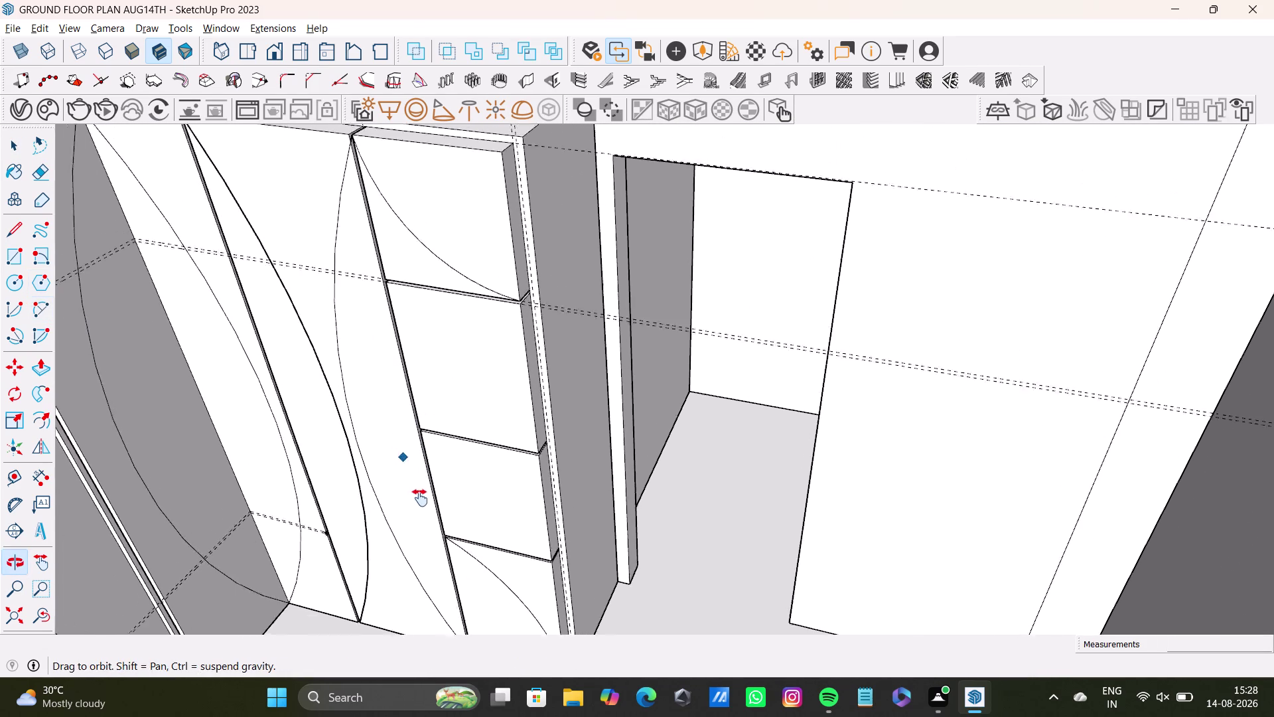
middle_drag(417, 491, 420, 498)
middle_drag(429, 497, 493, 430)
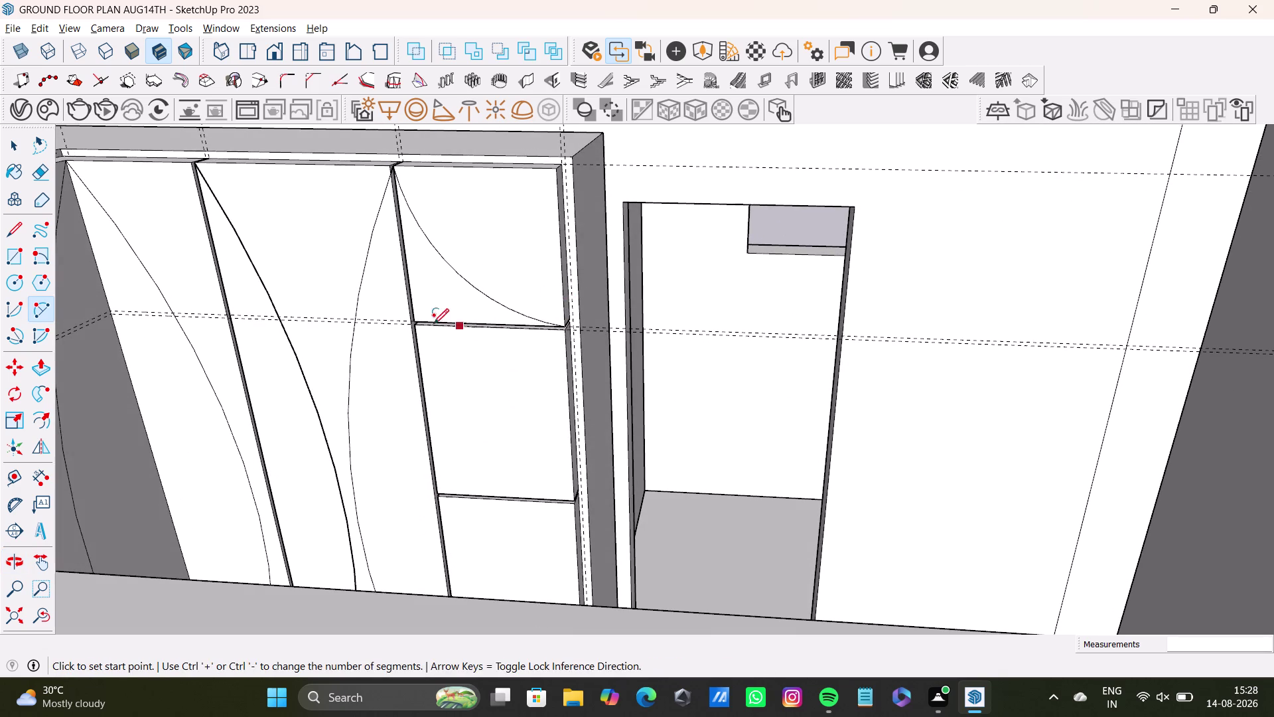
click(414, 328)
drag(573, 499, 567, 496)
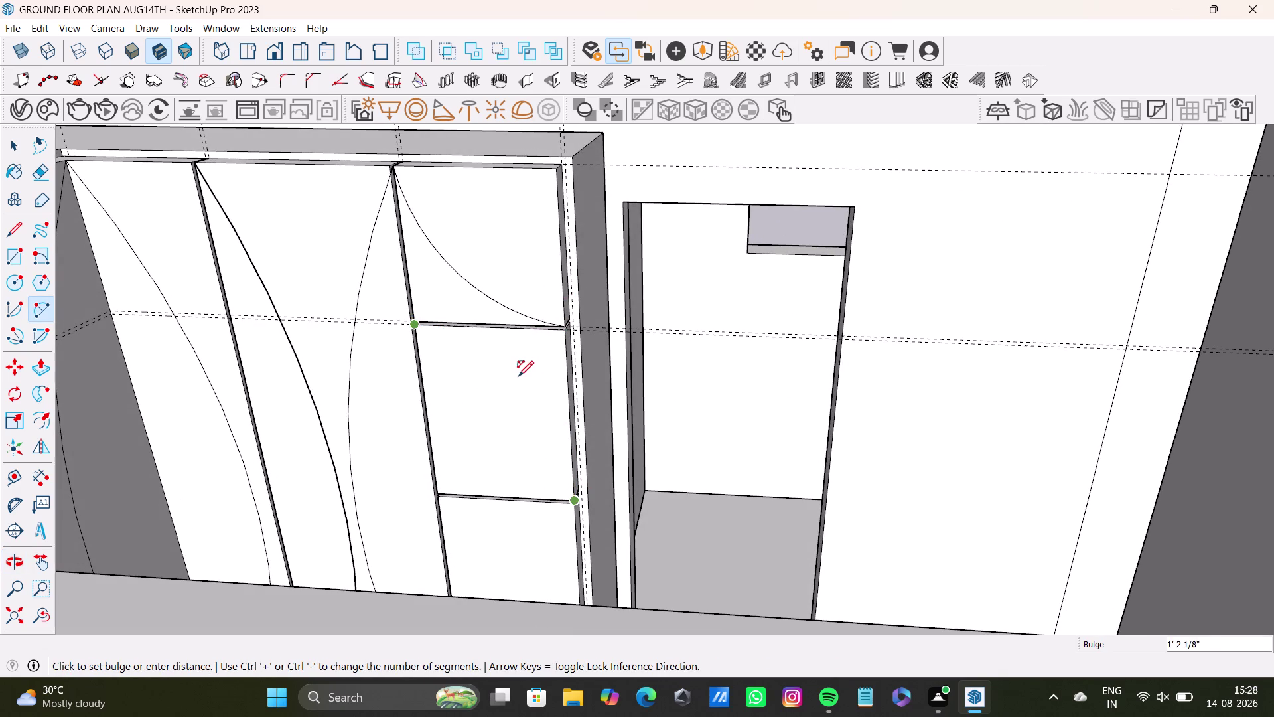
key(space)
Redraw the quarter arc from the panel's top-left to lower-right corner with its bulge.
click(41, 306)
scroll(up, 3)
middle_drag(470, 462, 517, 441)
click(451, 273)
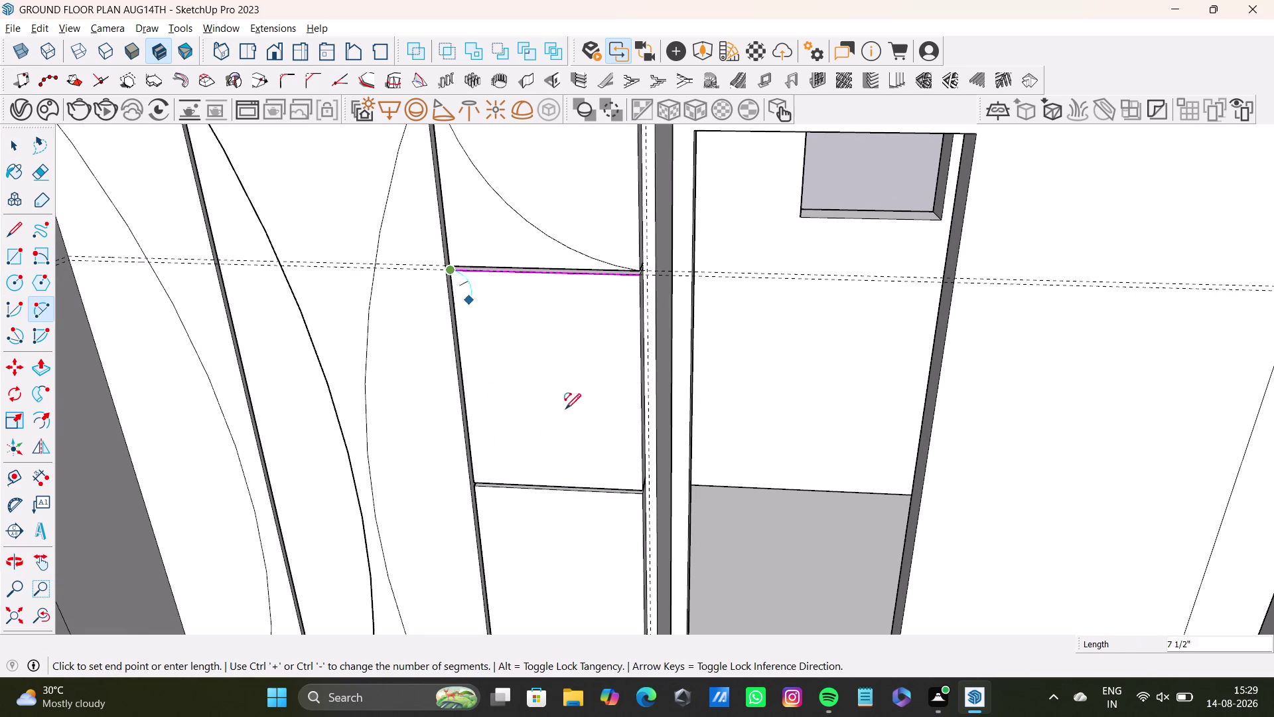
drag(643, 489, 637, 488)
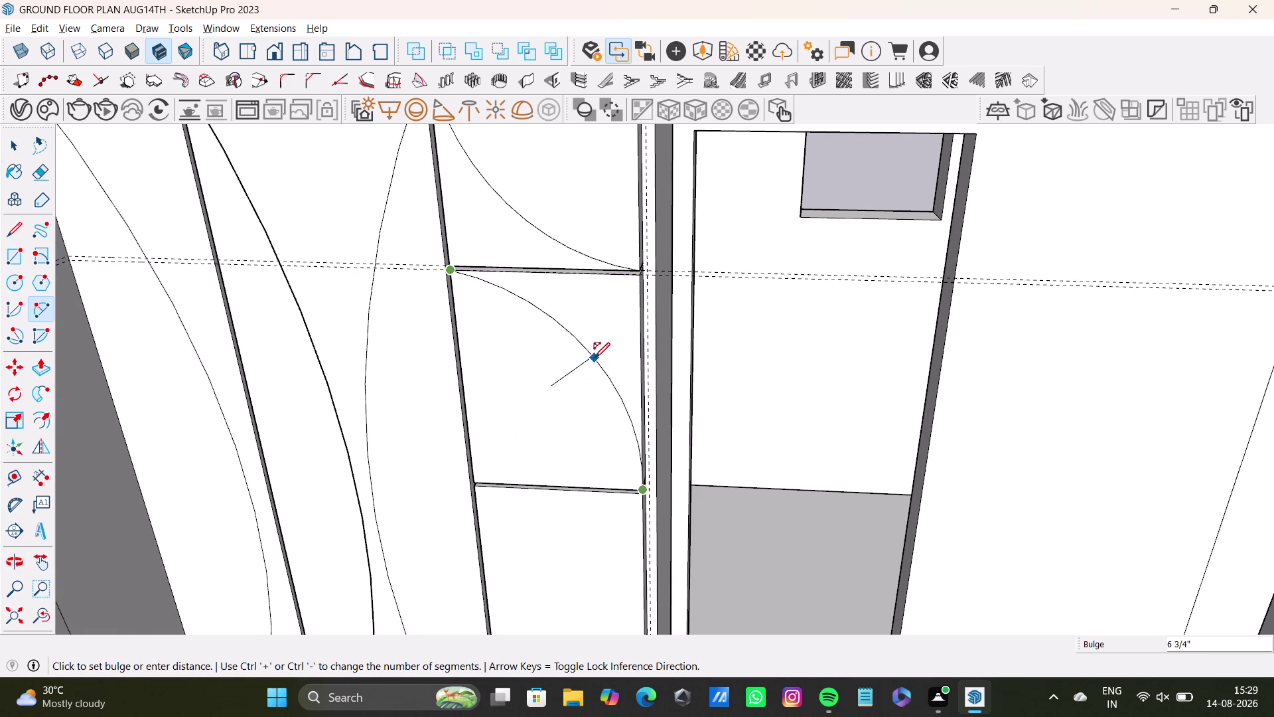
click(594, 357)
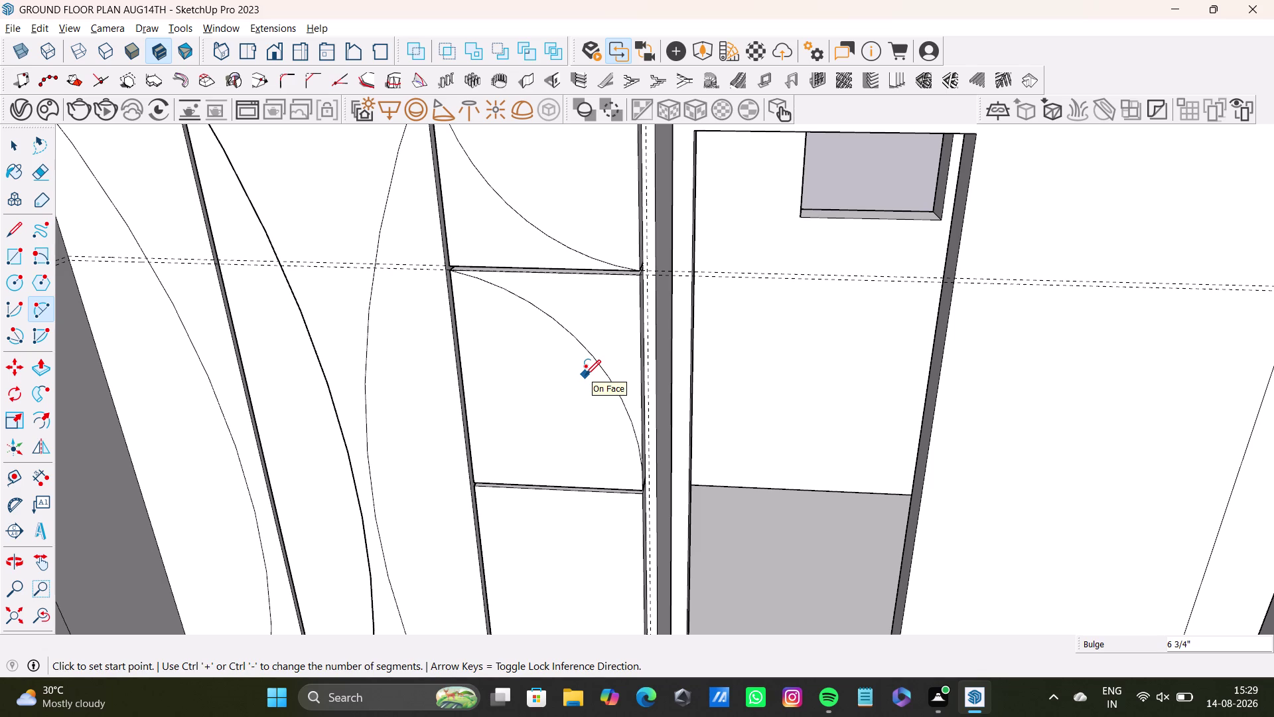
key(space)
scroll(down, 3)
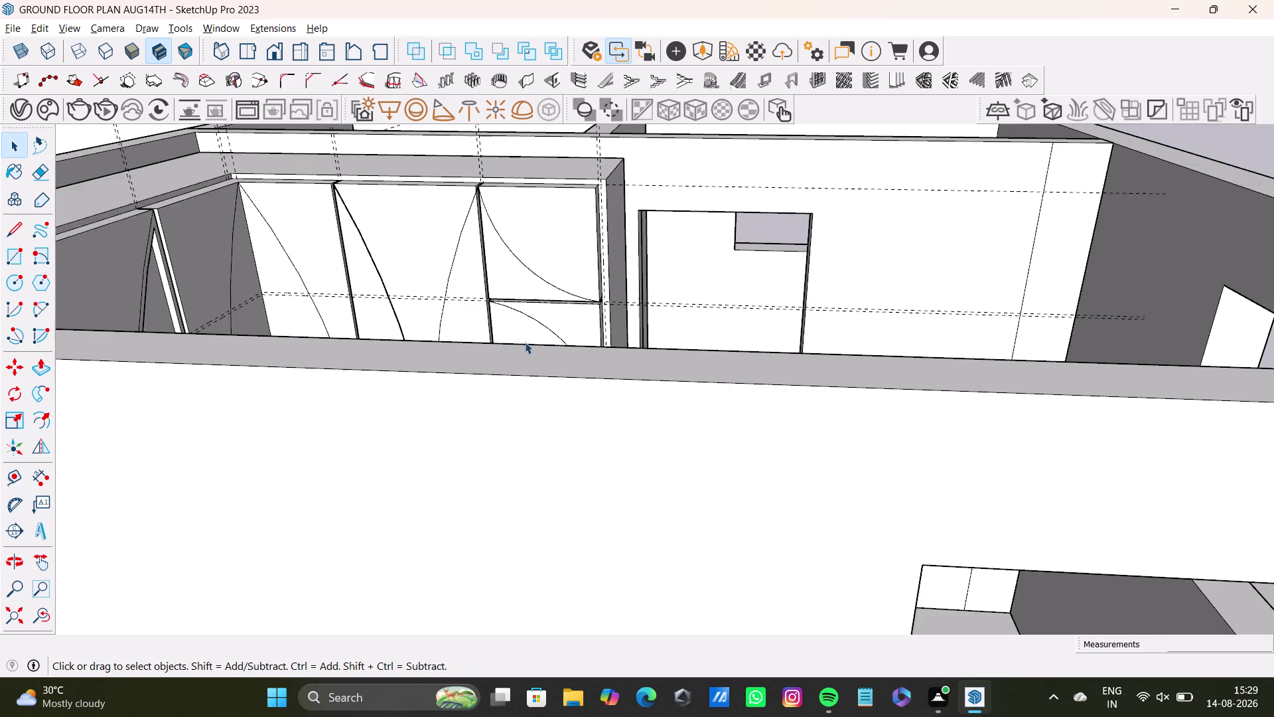
Draw a bulged quarter arc from the middle drawer panel's top-left to lower-right corner.
middle_drag(525, 343, 414, 444)
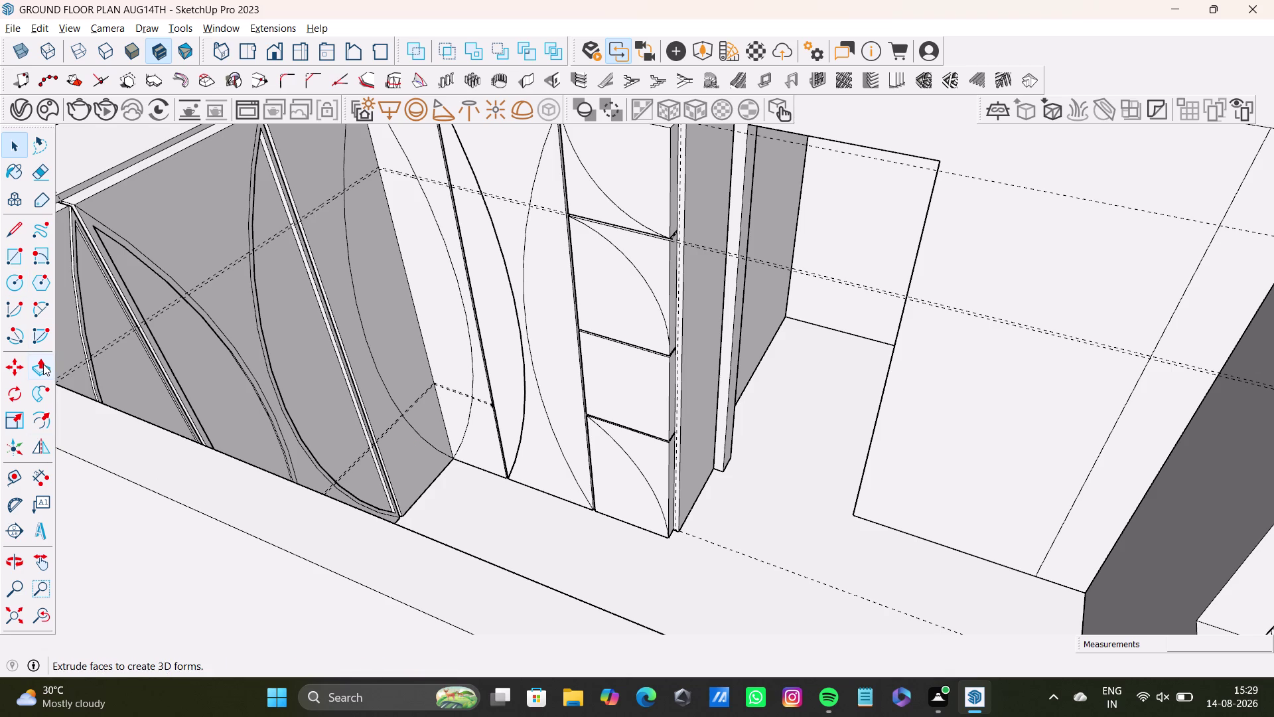
click(39, 314)
scroll(up, 3)
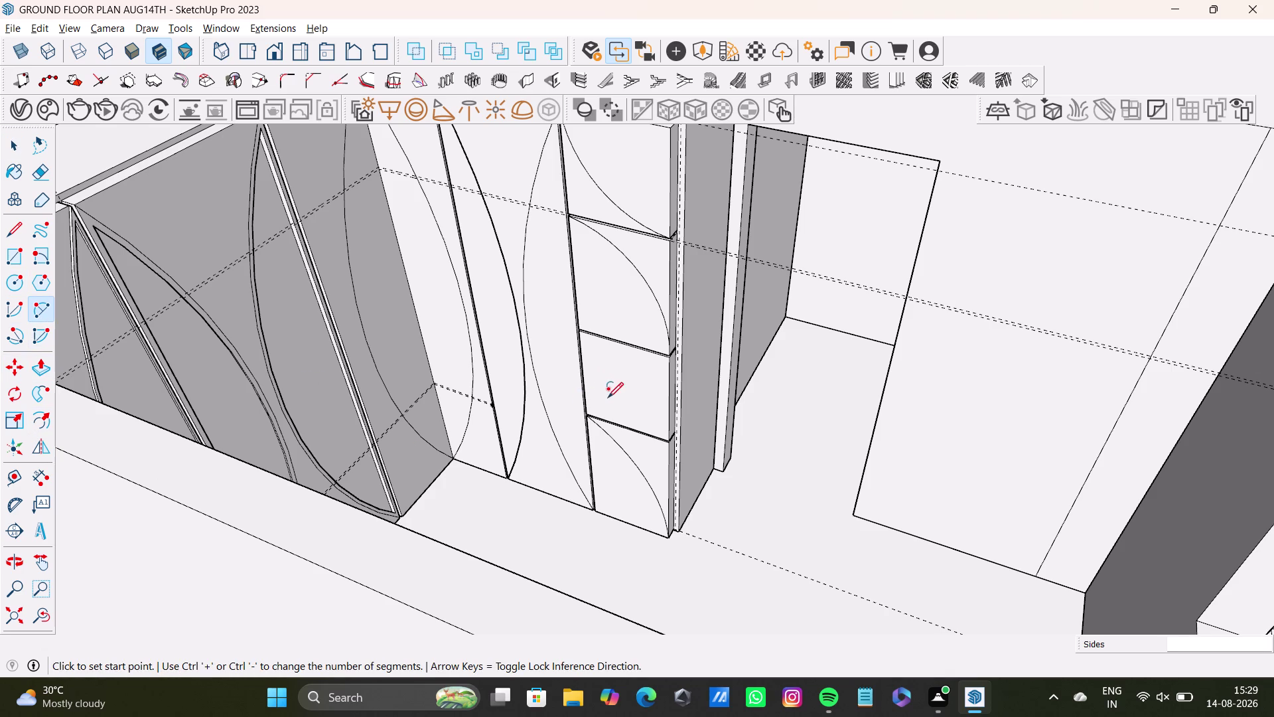
scroll(up, 3)
middle_drag(654, 392, 689, 347)
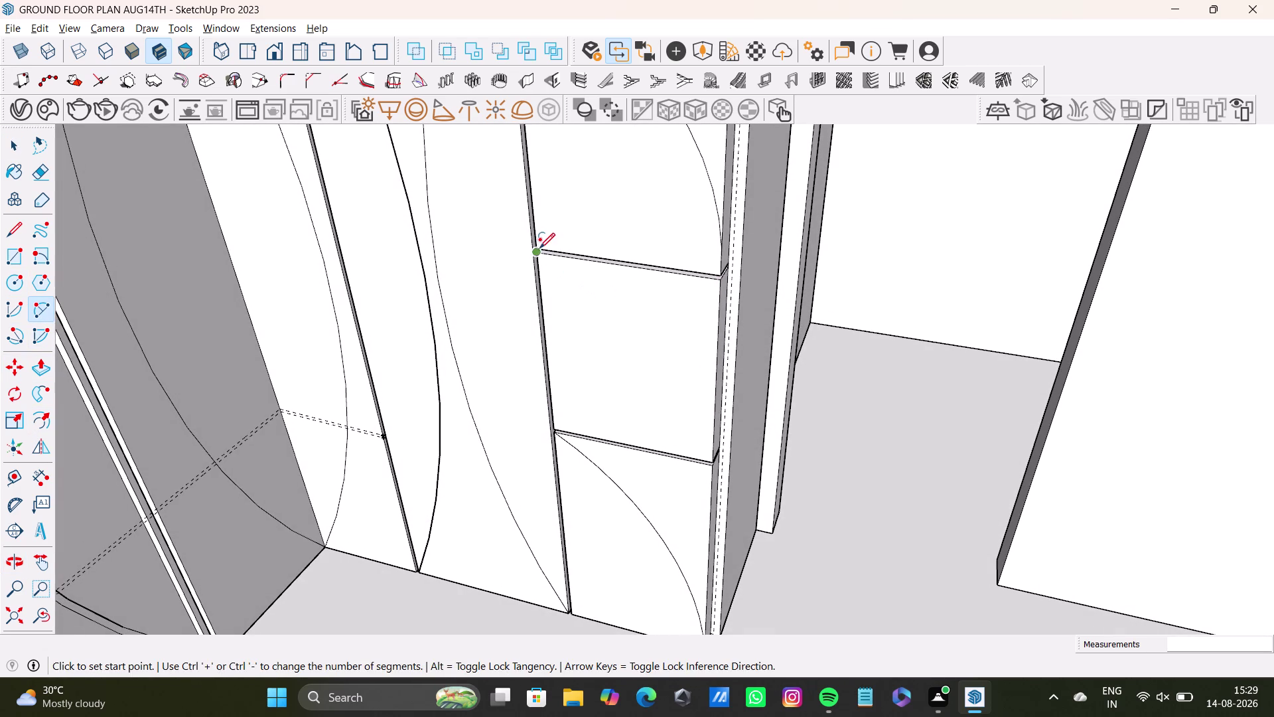
click(539, 252)
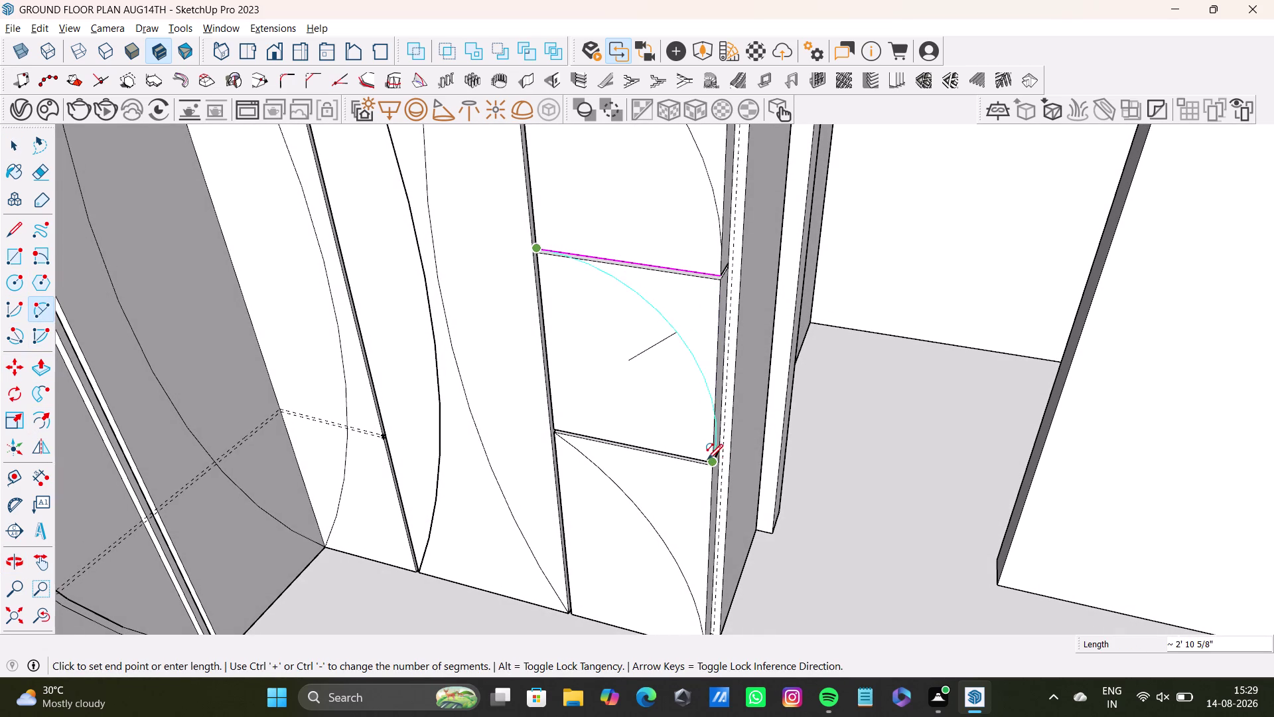
click(710, 460)
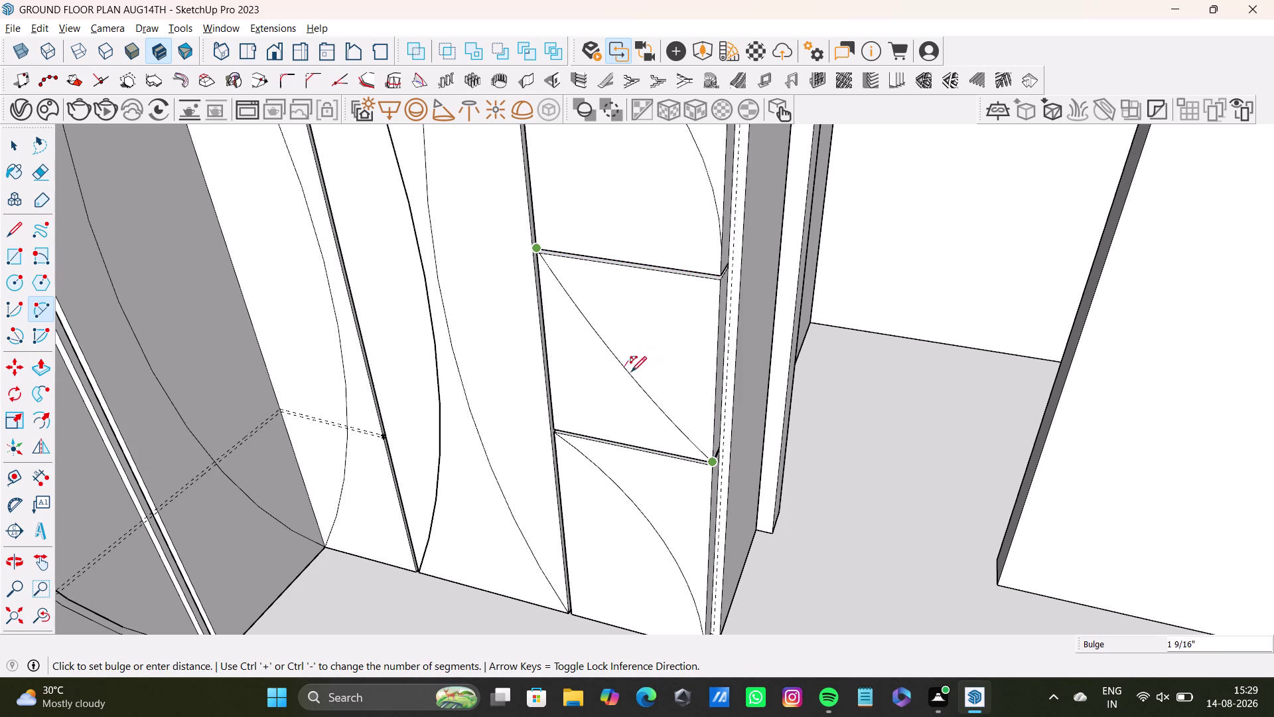
click(603, 384)
middle_drag(605, 384, 709, 407)
middle_drag(691, 415, 410, 478)
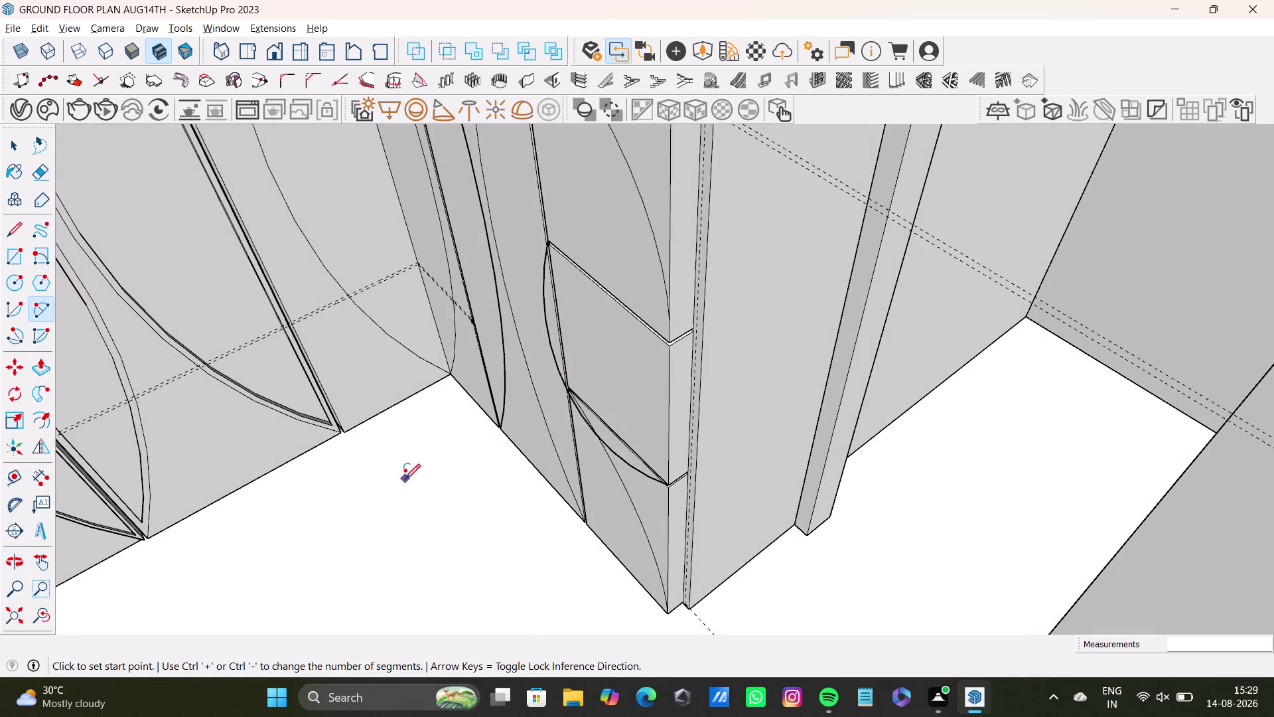
Undo the last action and orbit to frame the drawer column.
key(ctrl+z)
middle_drag(708, 433, 751, 414)
scroll(down, 3)
middle_drag(631, 422, 727, 388)
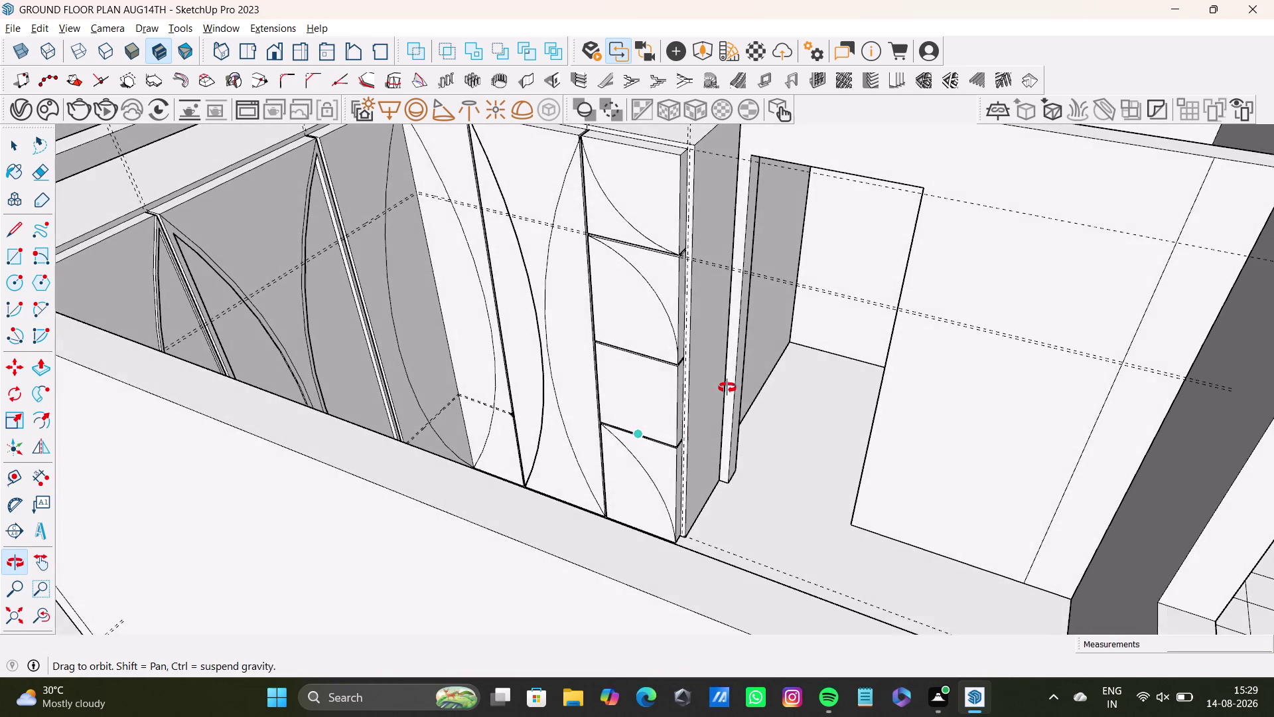
middle_drag(727, 388, 682, 476)
middle_drag(654, 504, 713, 468)
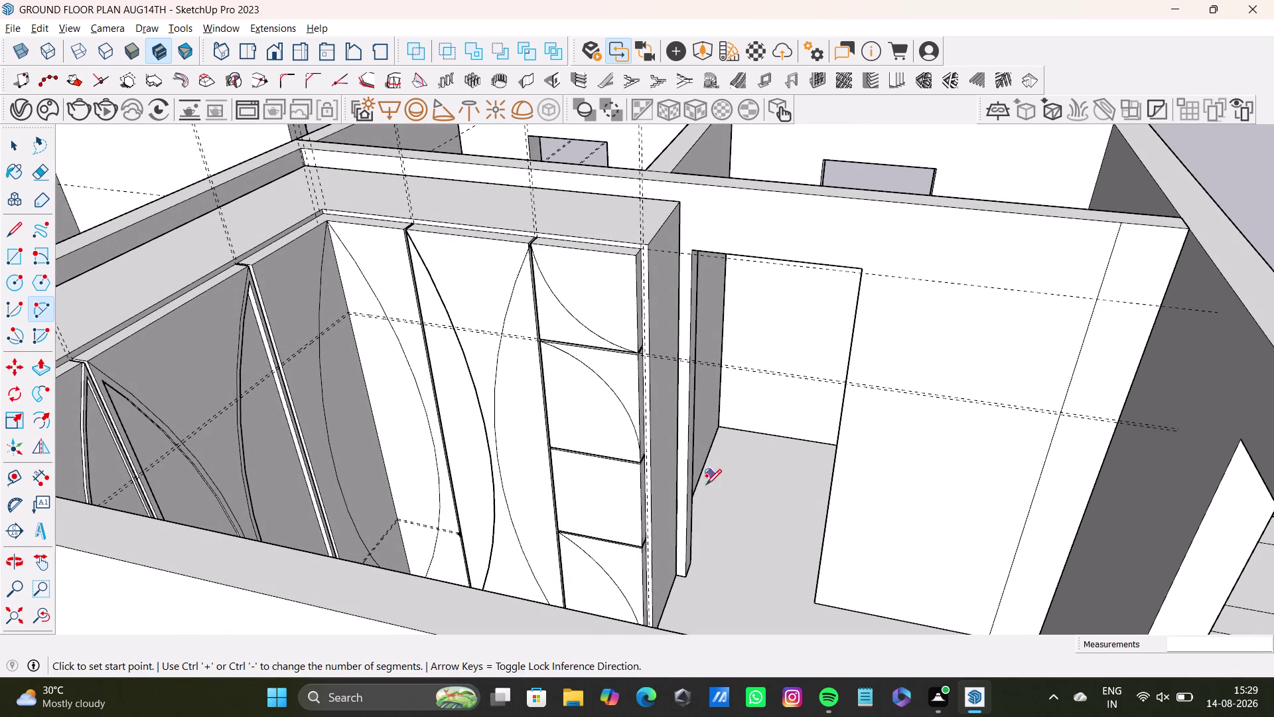
scroll(up, 3)
middle_drag(598, 467, 590, 355)
middle_drag(604, 398, 648, 393)
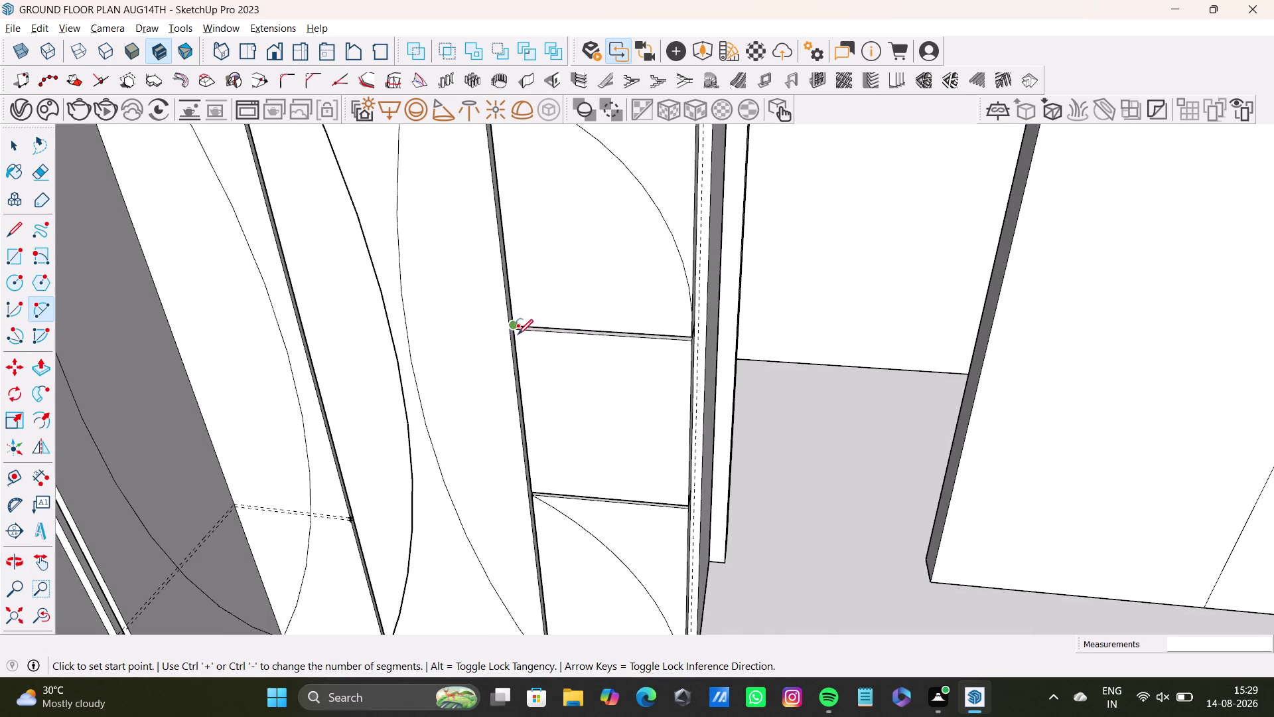
scroll(up, 3)
Draw a corner-to-corner arc across a small shutter panel, then undo the last action.
click(513, 314)
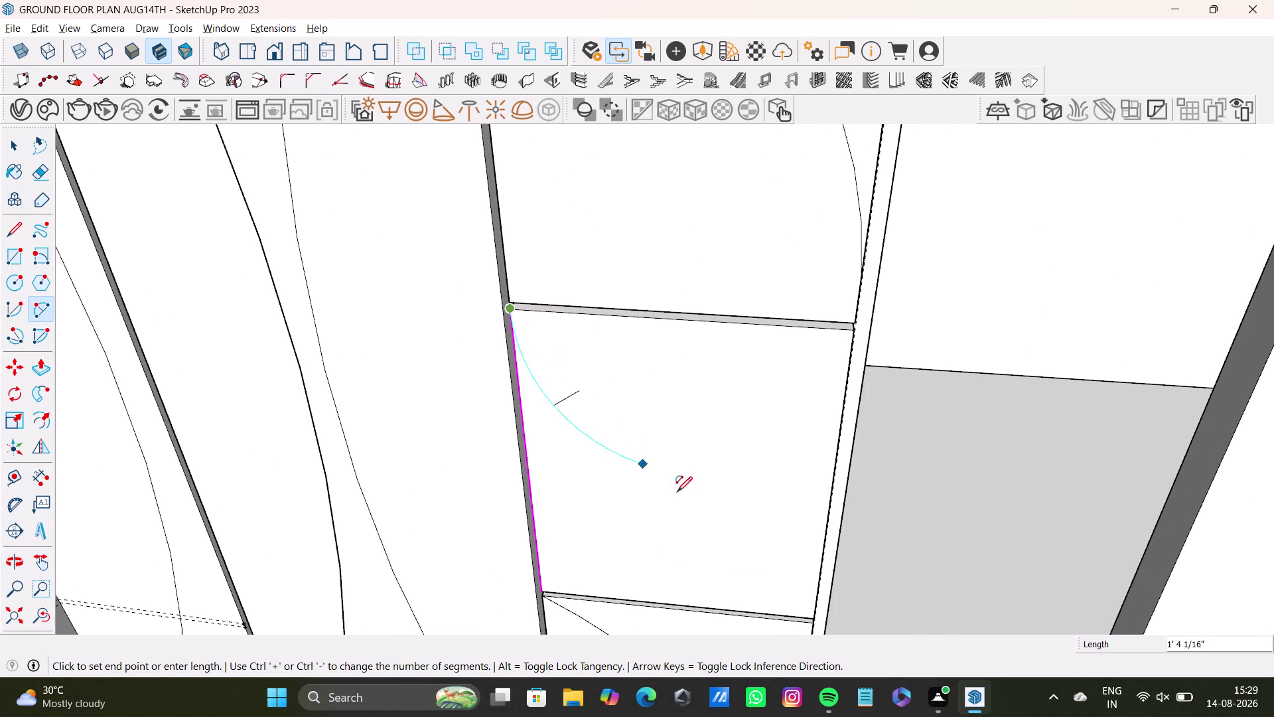
click(811, 615)
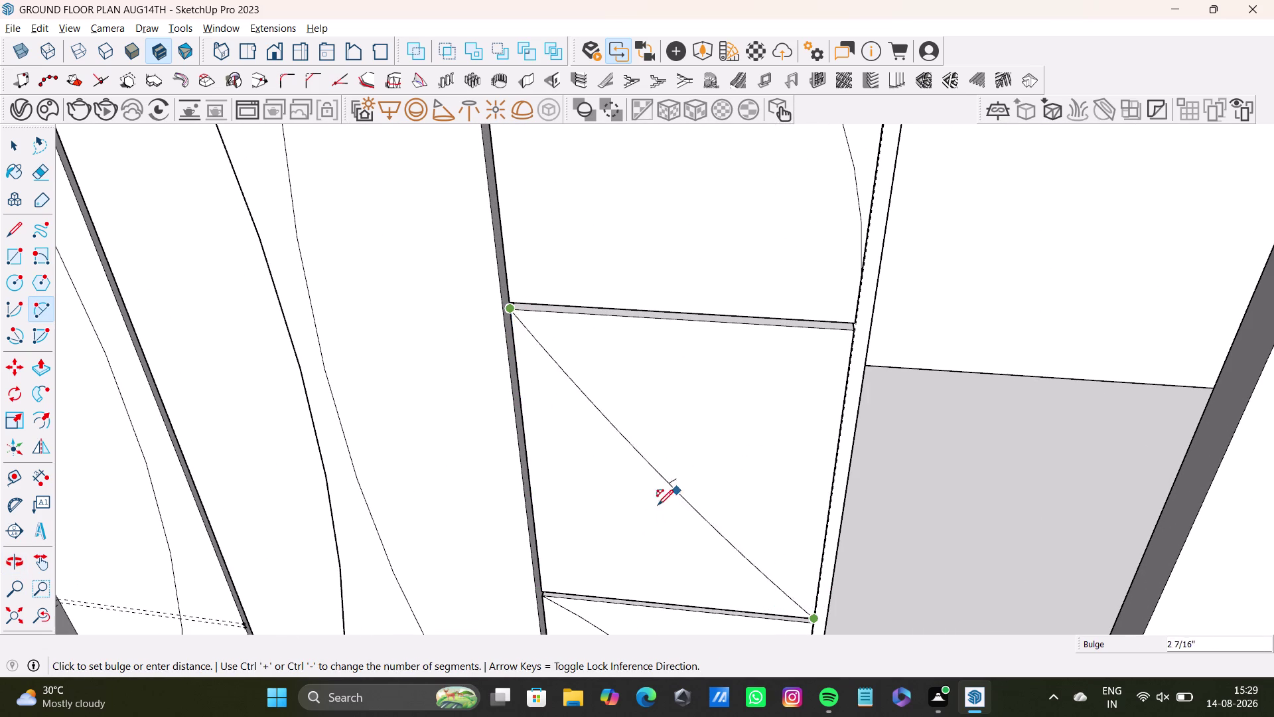
scroll(down, 3)
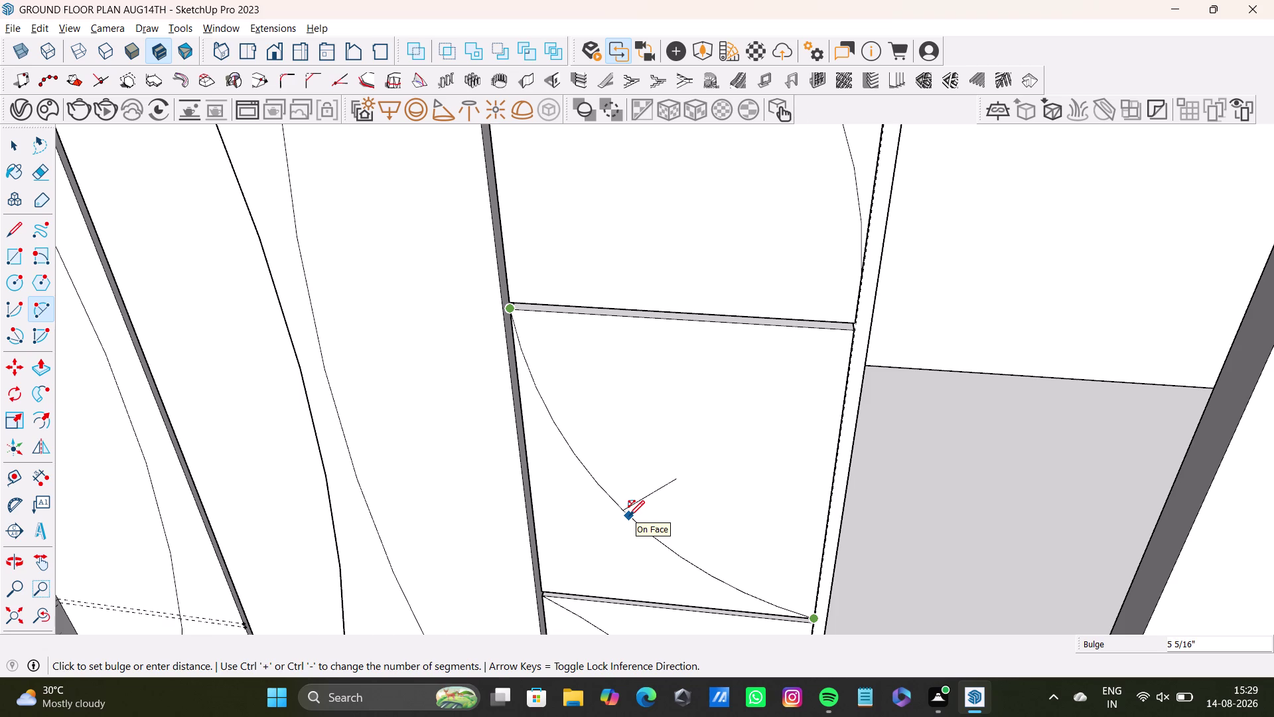
scroll(down, 3)
middle_drag(629, 515, 532, 424)
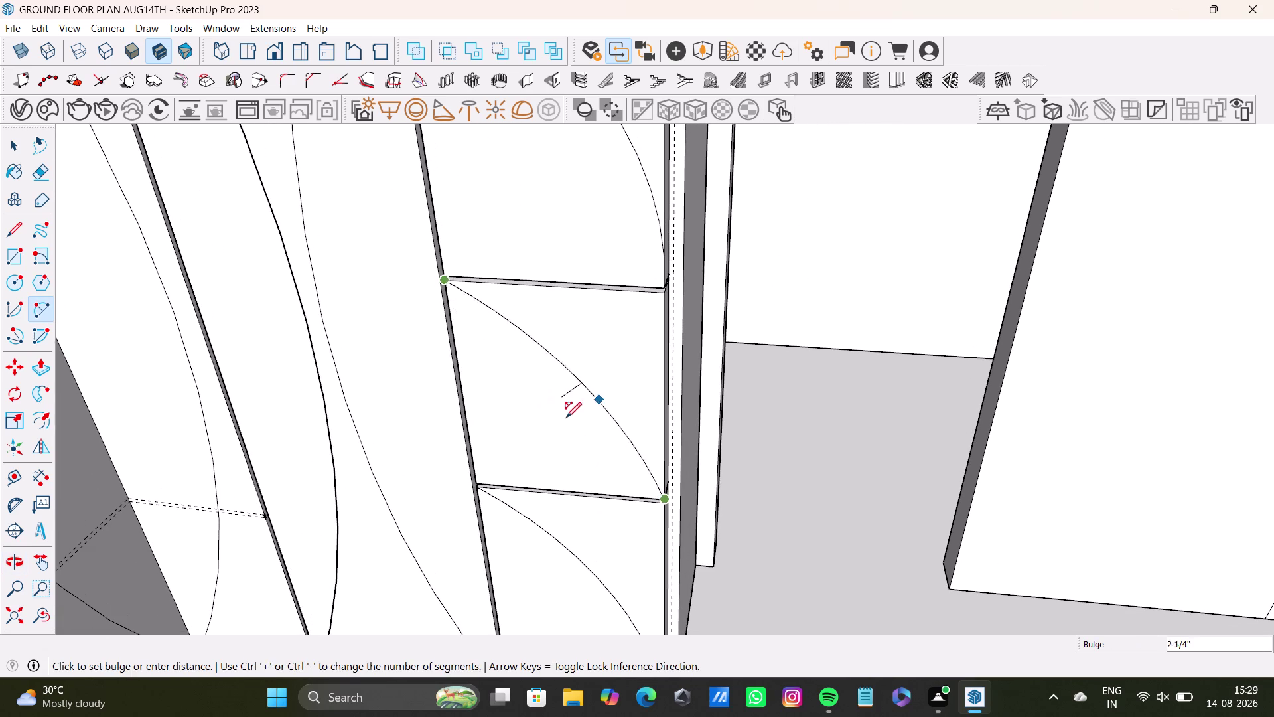
click(545, 435)
key(space)
middle_drag(578, 432, 363, 454)
key(ctrl+z)
middle_drag(496, 466, 701, 434)
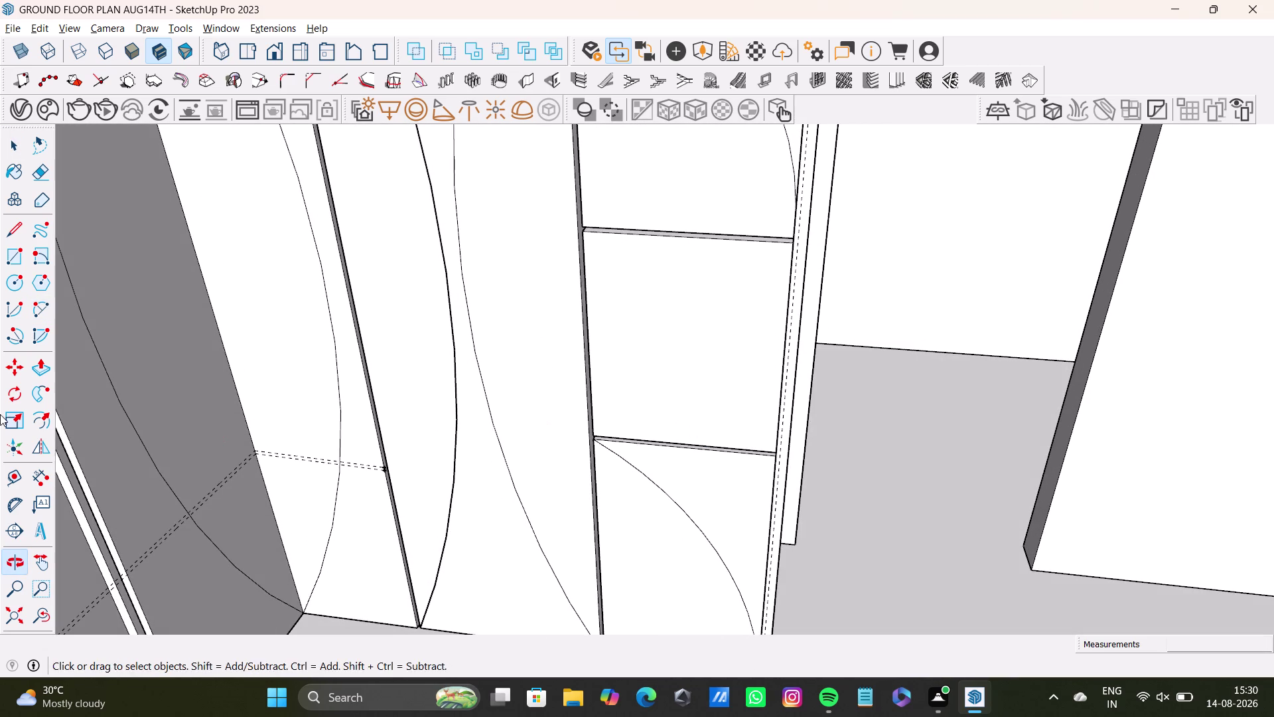
Draw a quarter arc corner to corner across the next small panel, then zoom out.
click(38, 309)
scroll(up, 3)
click(586, 217)
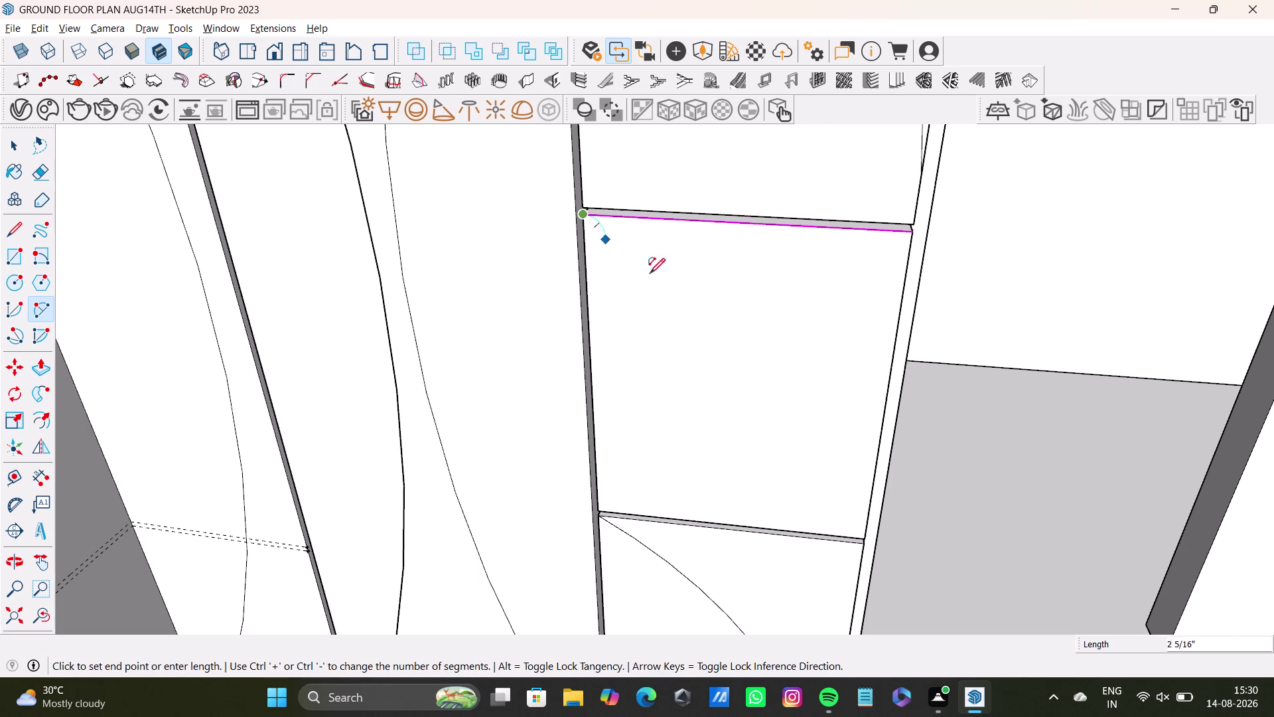
click(862, 532)
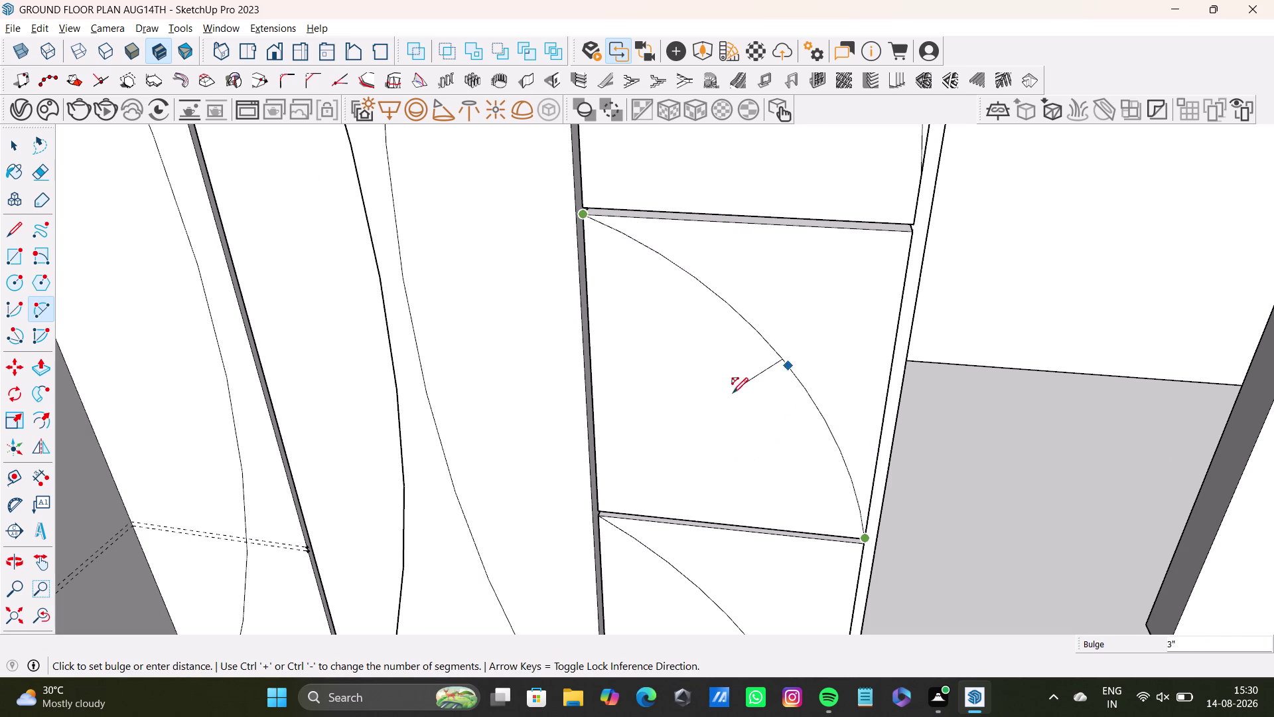
middle_drag(768, 450, 531, 457)
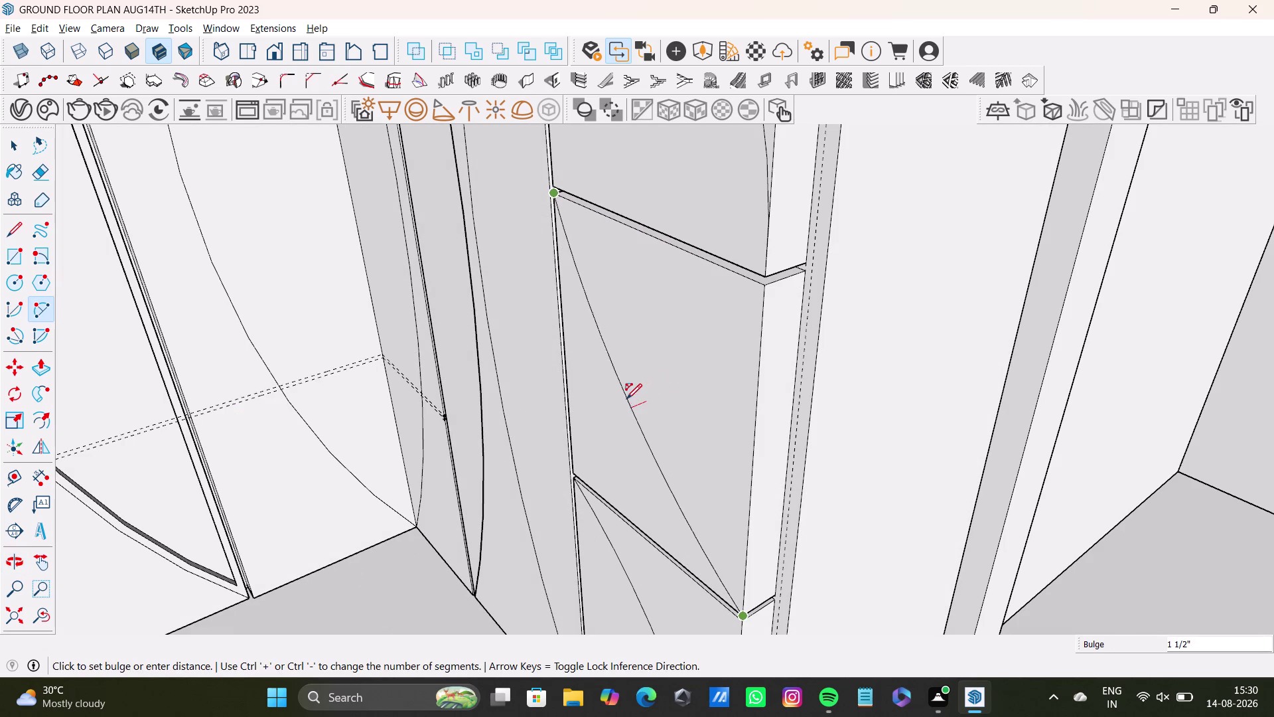
scroll(up, 3)
middle_drag(696, 408, 1021, 361)
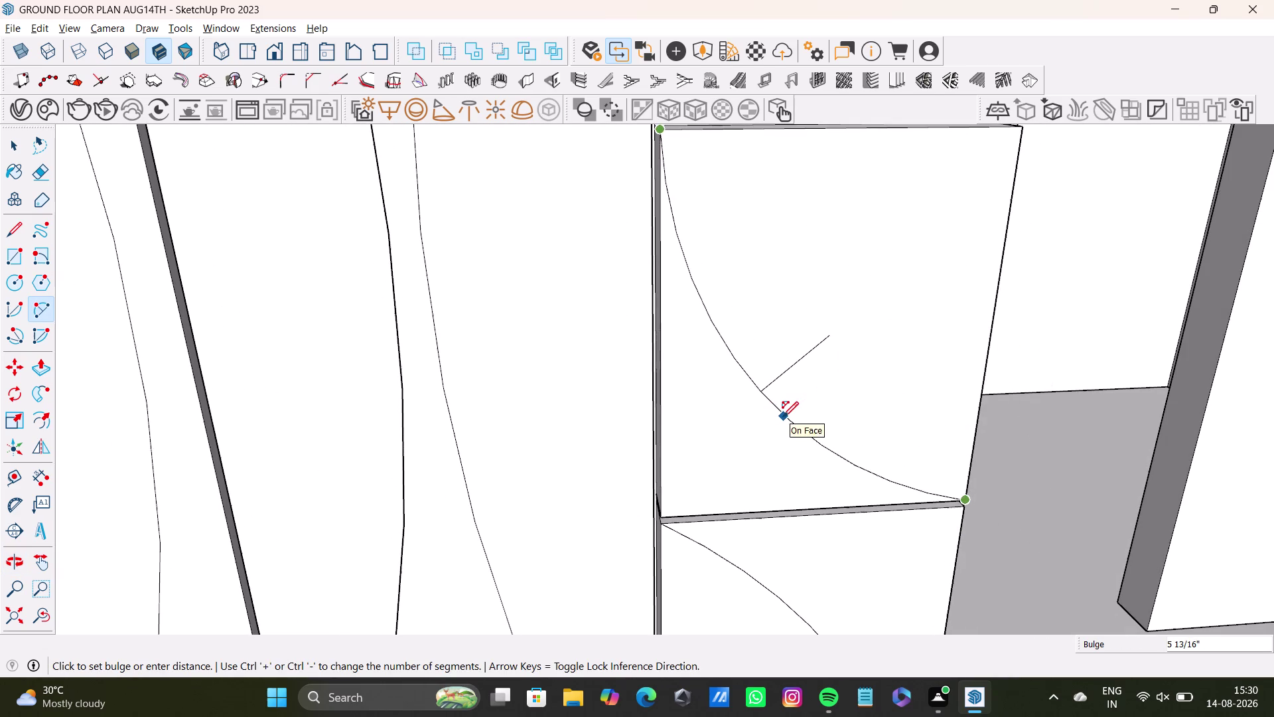
click(787, 420)
middle_drag(930, 435, 558, 421)
key(space)
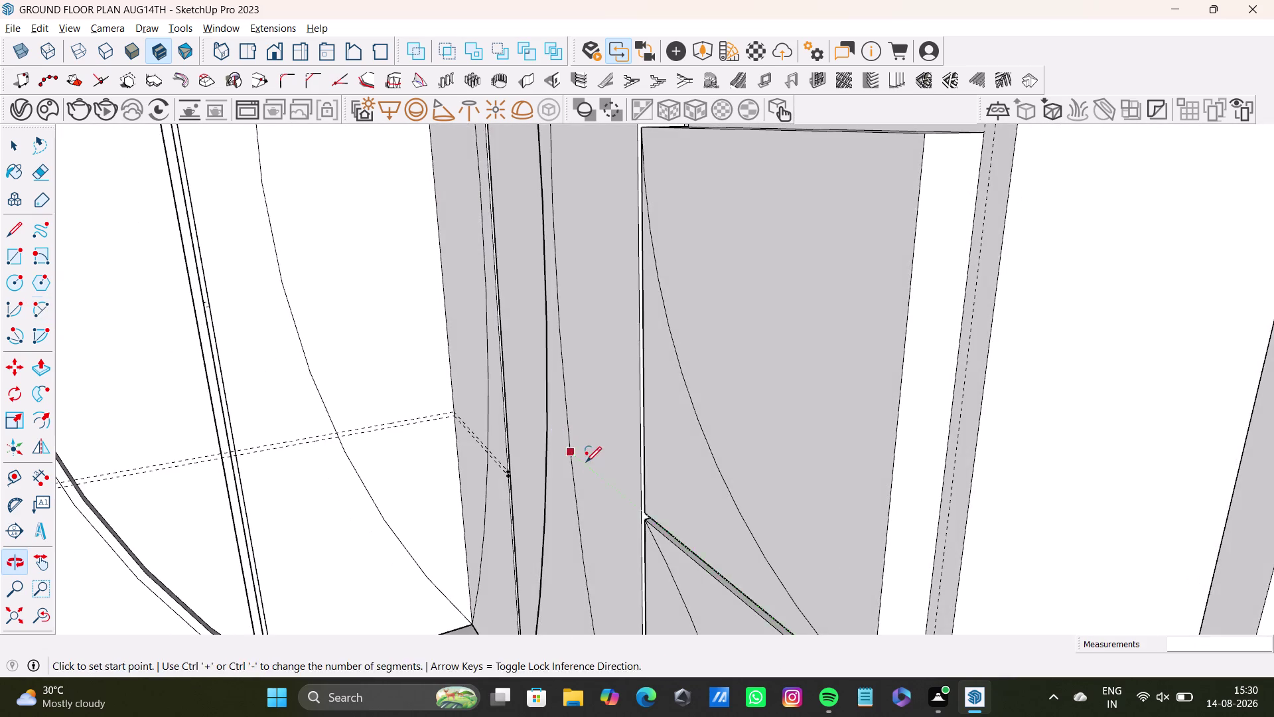
scroll(down, 3)
middle_drag(629, 469, 868, 488)
click(10, 619)
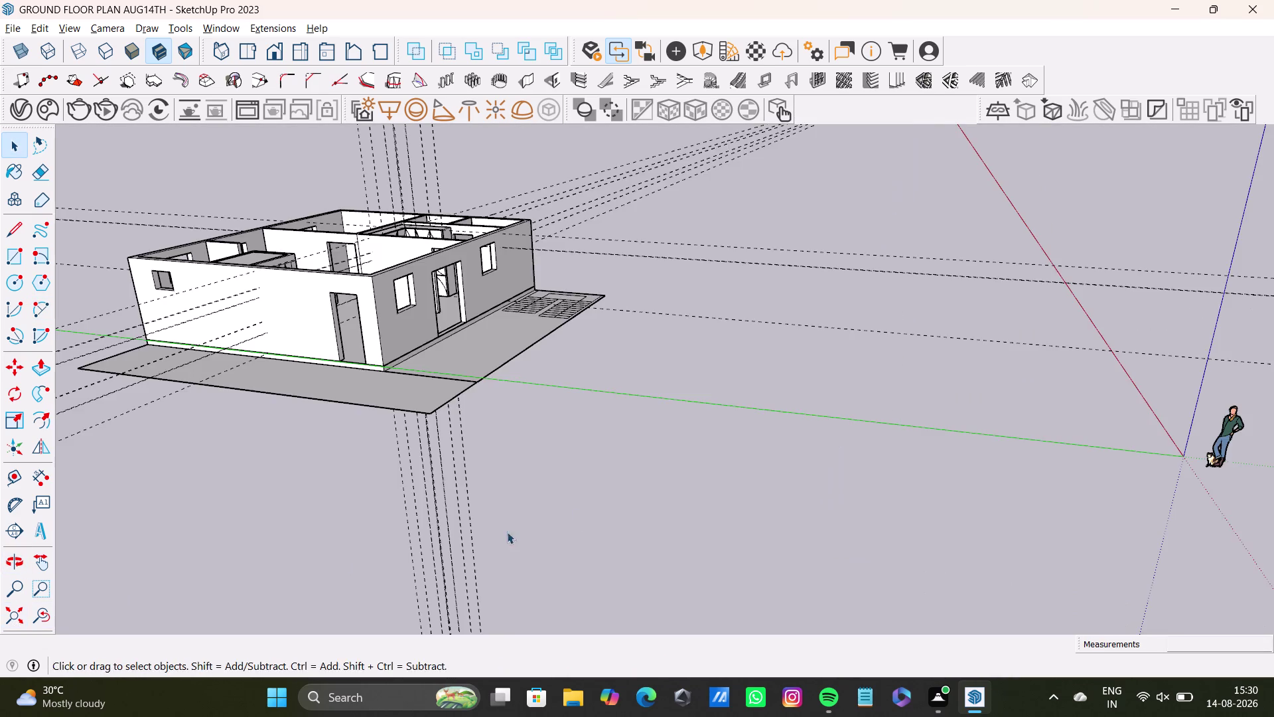
Offset the first leaf face on the left shutter inward into an inner outline.
middle_drag(601, 483, 757, 601)
scroll(up, 3)
middle_drag(379, 303, 491, 550)
scroll(up, 3)
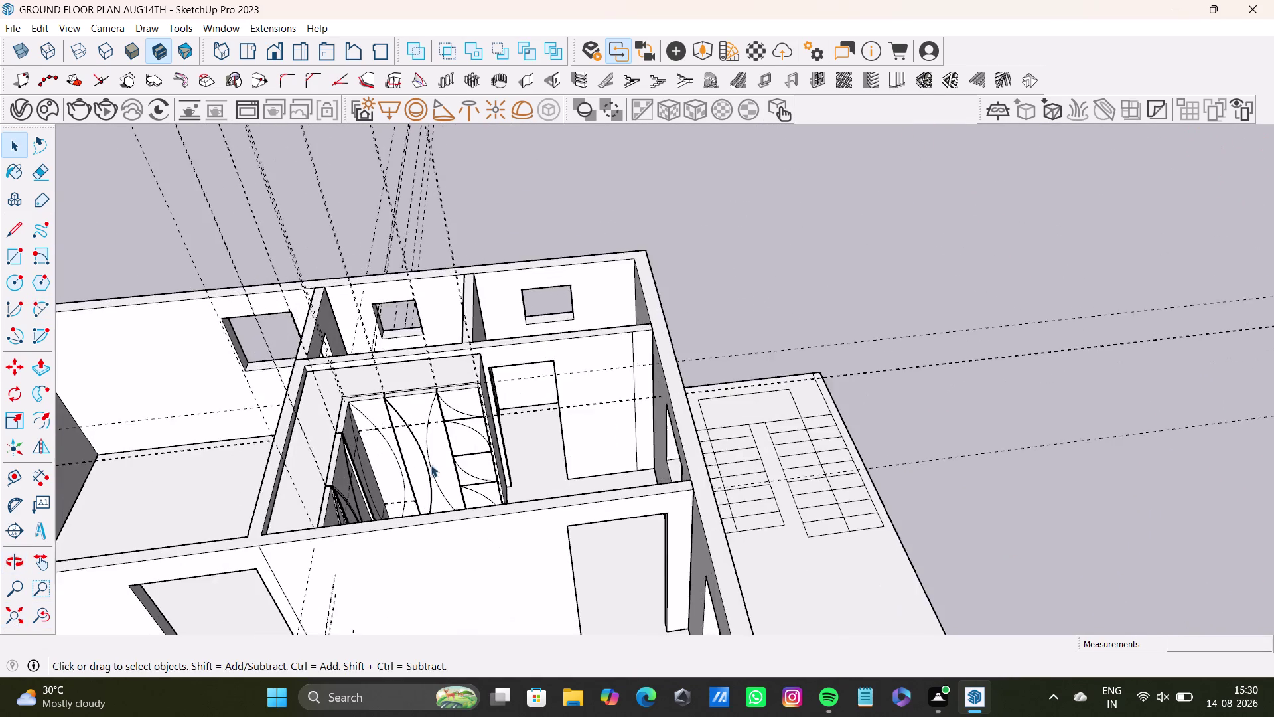
scroll(up, 3)
middle_drag(430, 455, 553, 410)
middle_drag(561, 413, 429, 465)
click(457, 377)
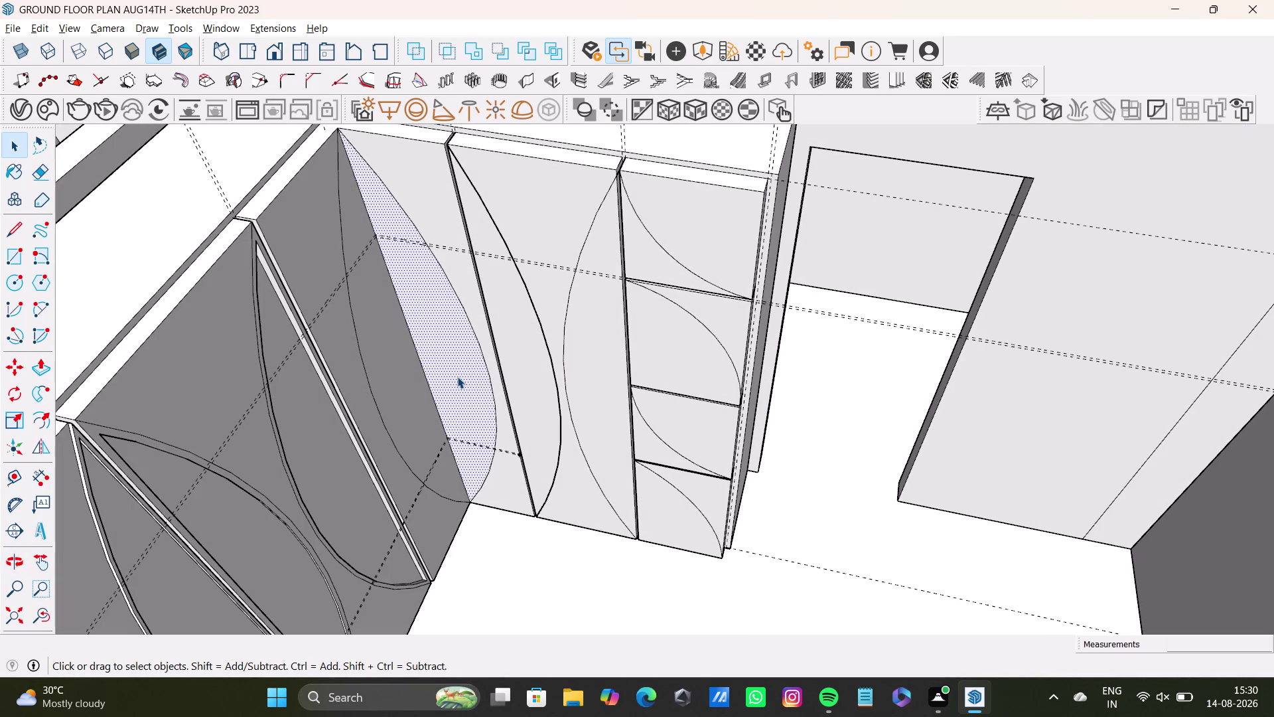
key(f)
click(457, 376)
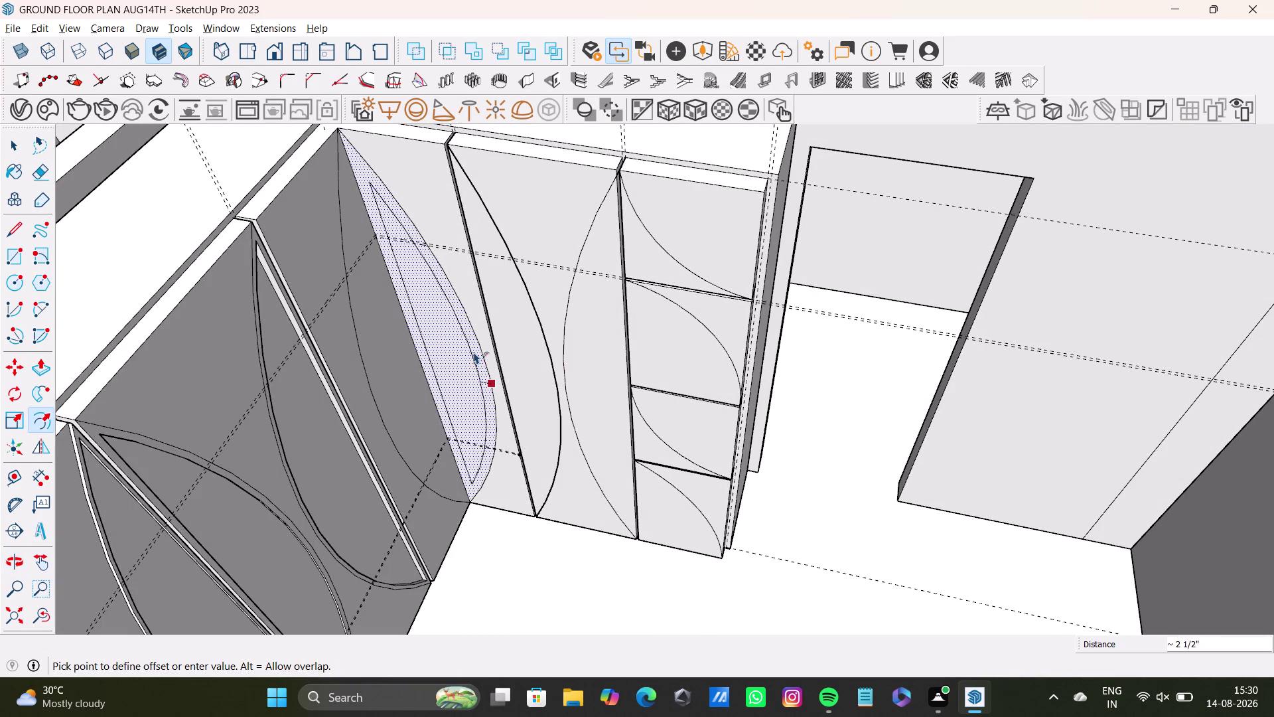
click(476, 342)
key(space)
Offset the next leaf face inward as well and reframe on the left shutter.
click(404, 390)
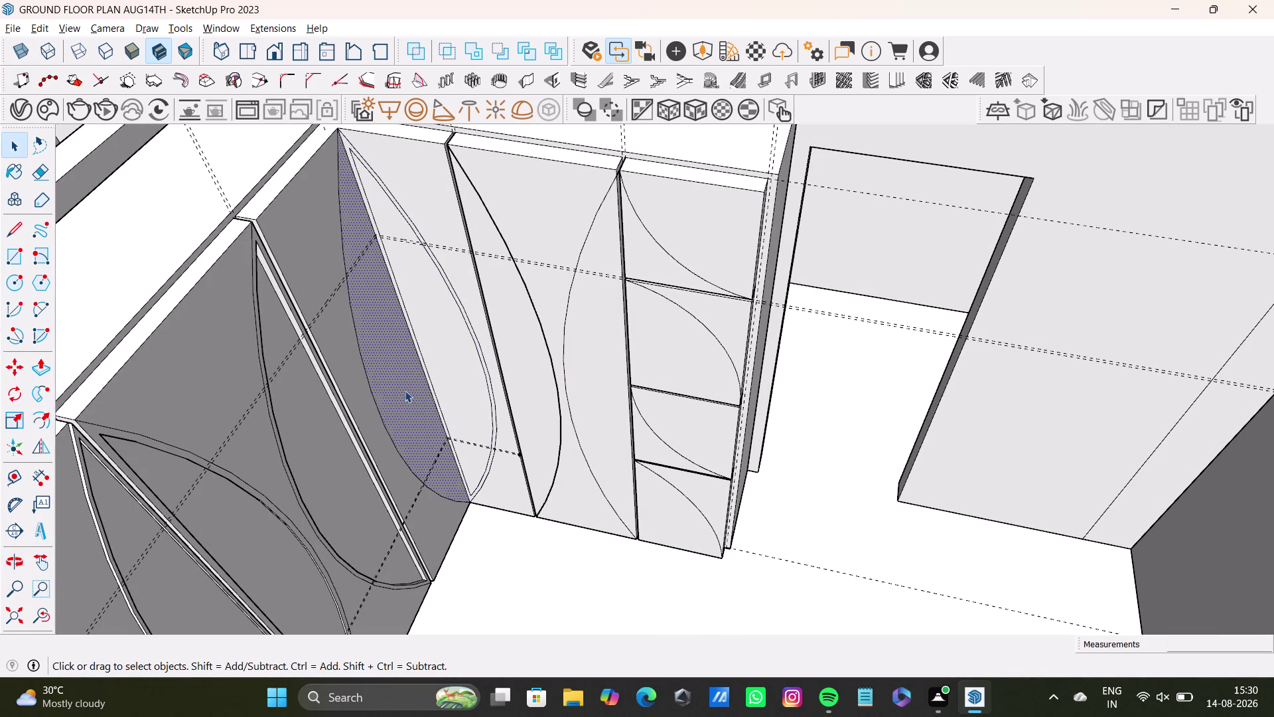
middle_drag(448, 424, 332, 431)
key(f)
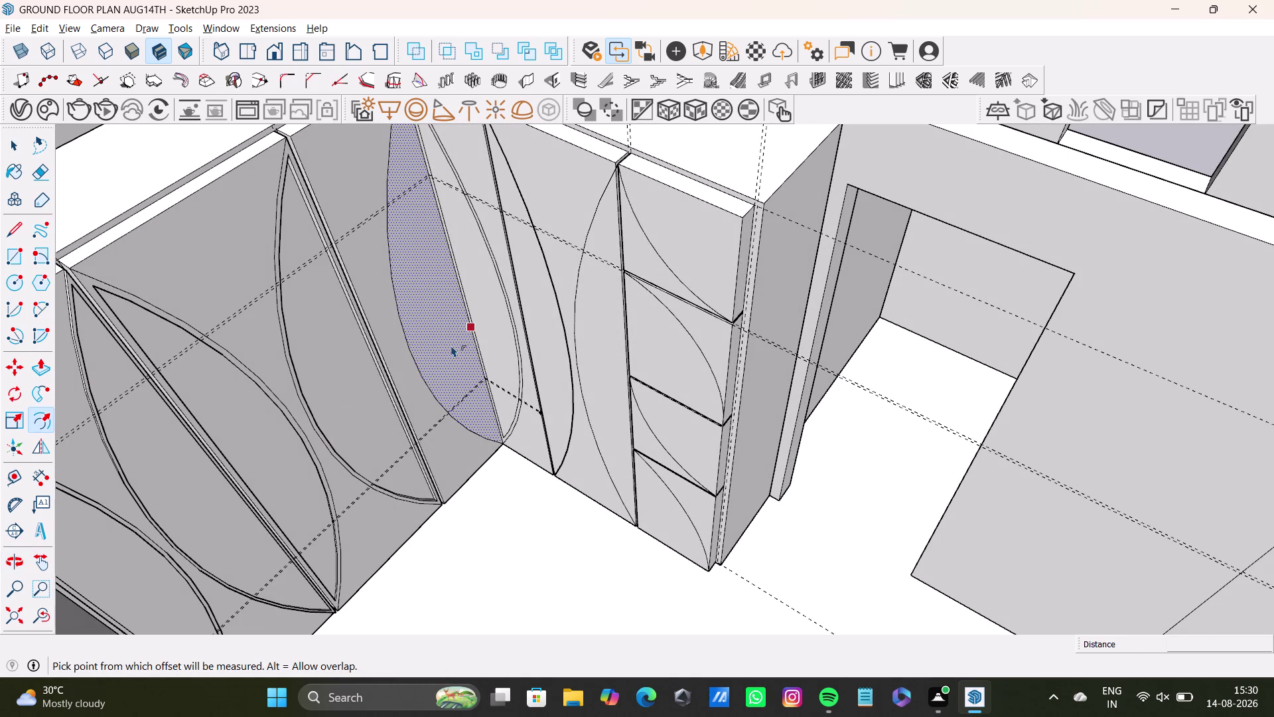
click(451, 345)
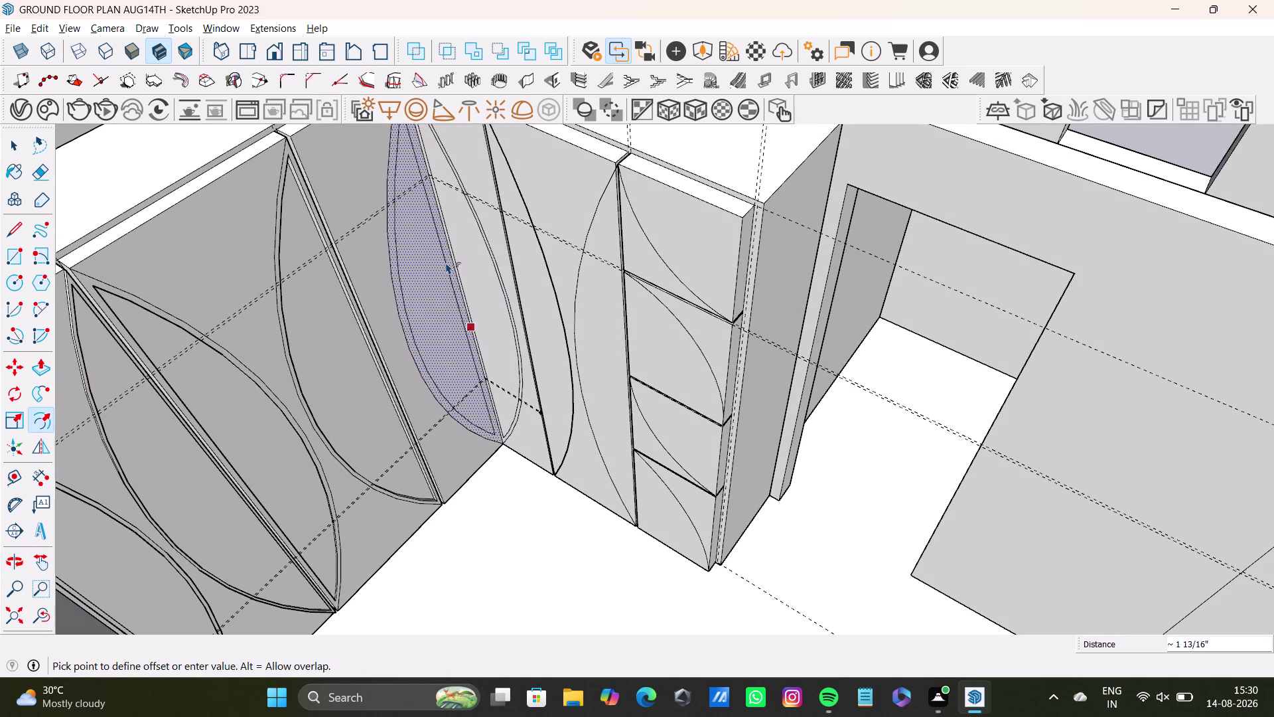
click(446, 253)
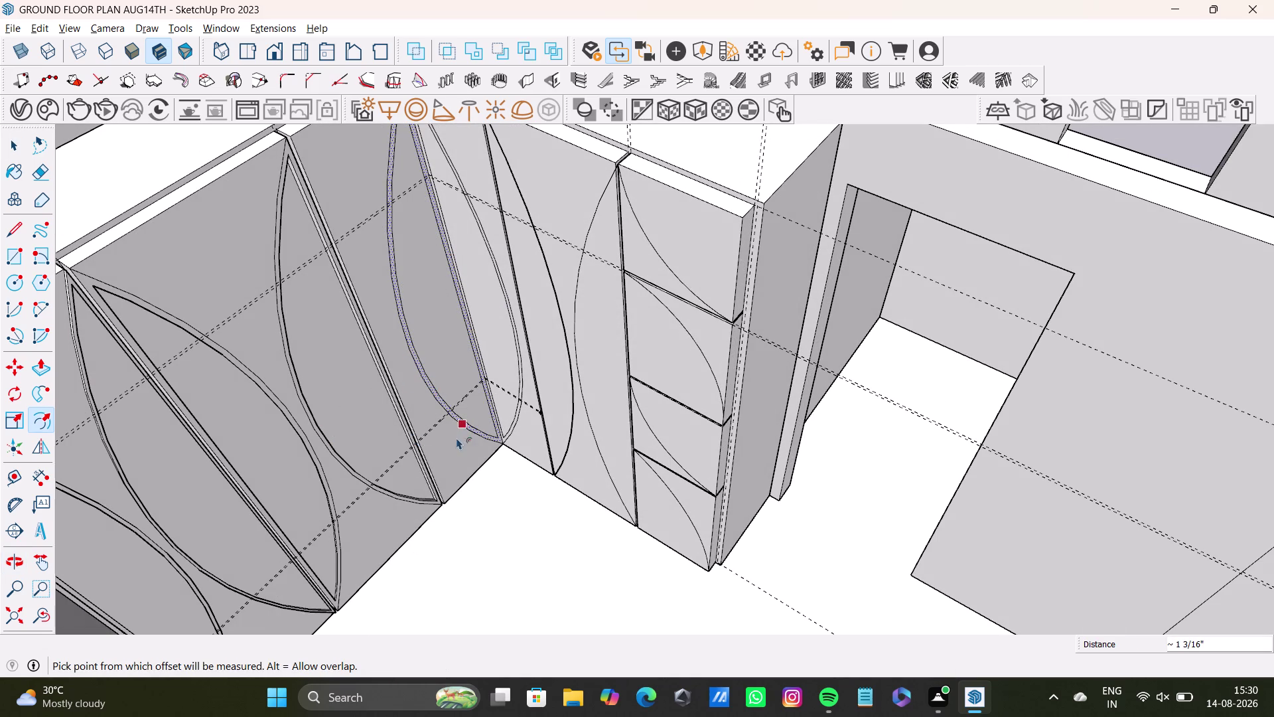
middle_drag(439, 450, 623, 384)
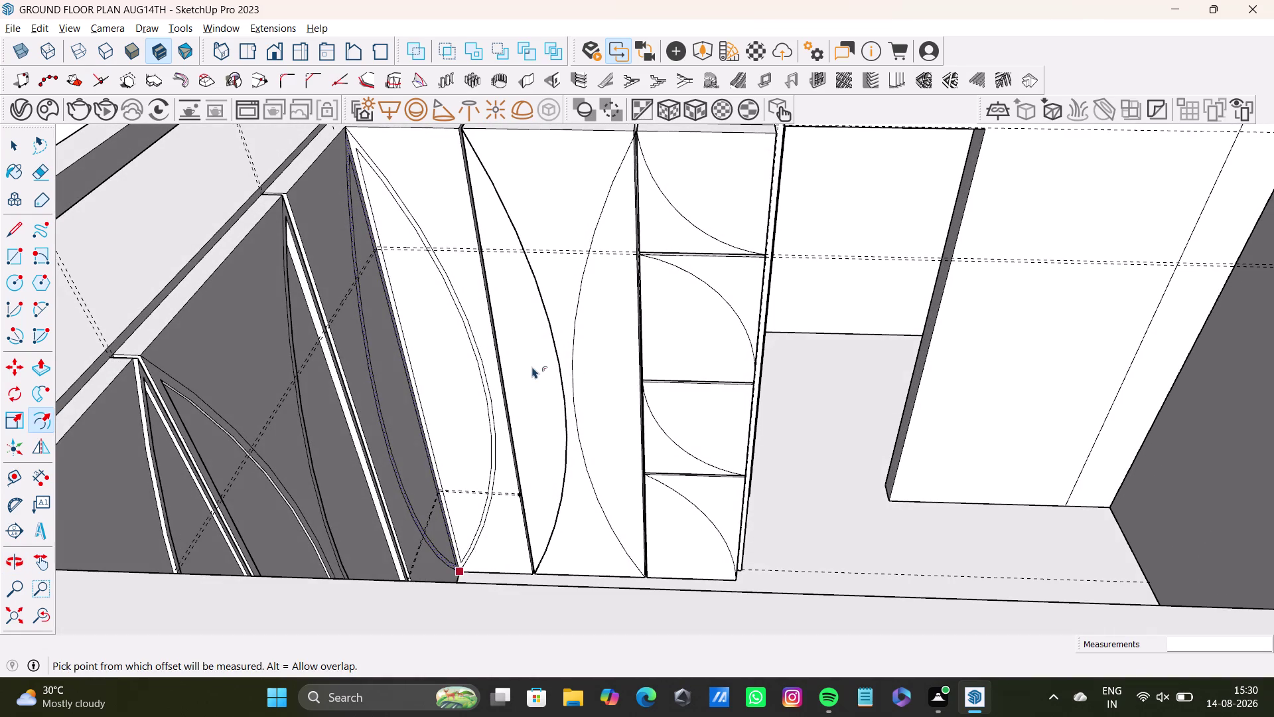
middle_drag(539, 369, 378, 360)
scroll(up, 3)
middle_drag(583, 271, 625, 257)
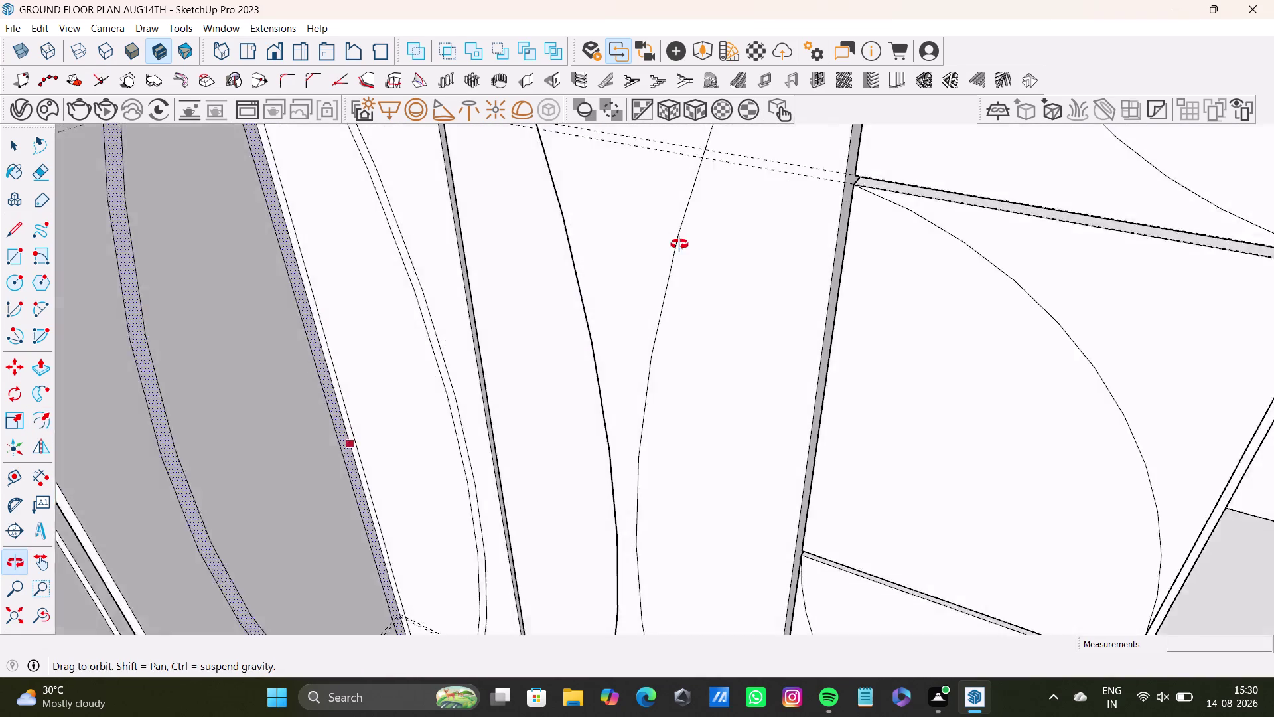
Orbit and zoom around the shutters to frame the next leaf outline from above.
middle_drag(625, 257, 786, 214)
middle_drag(665, 248, 596, 544)
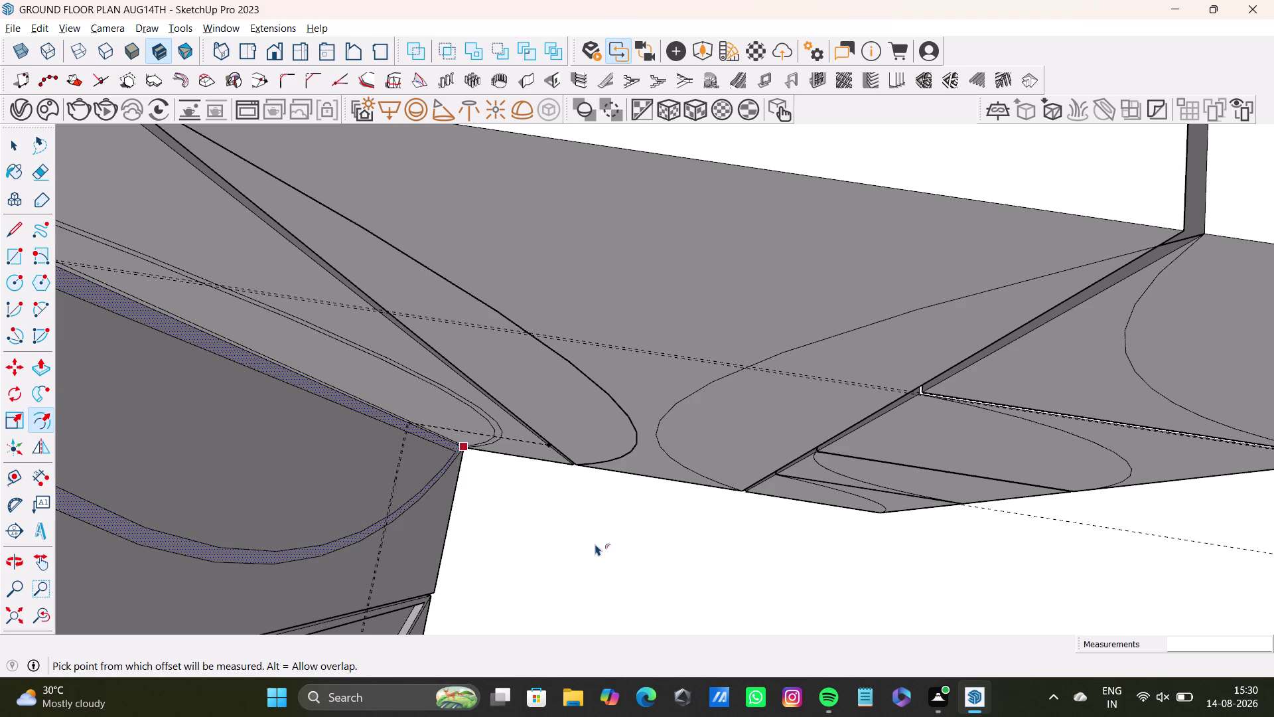
scroll(up, 3)
scroll(down, 3)
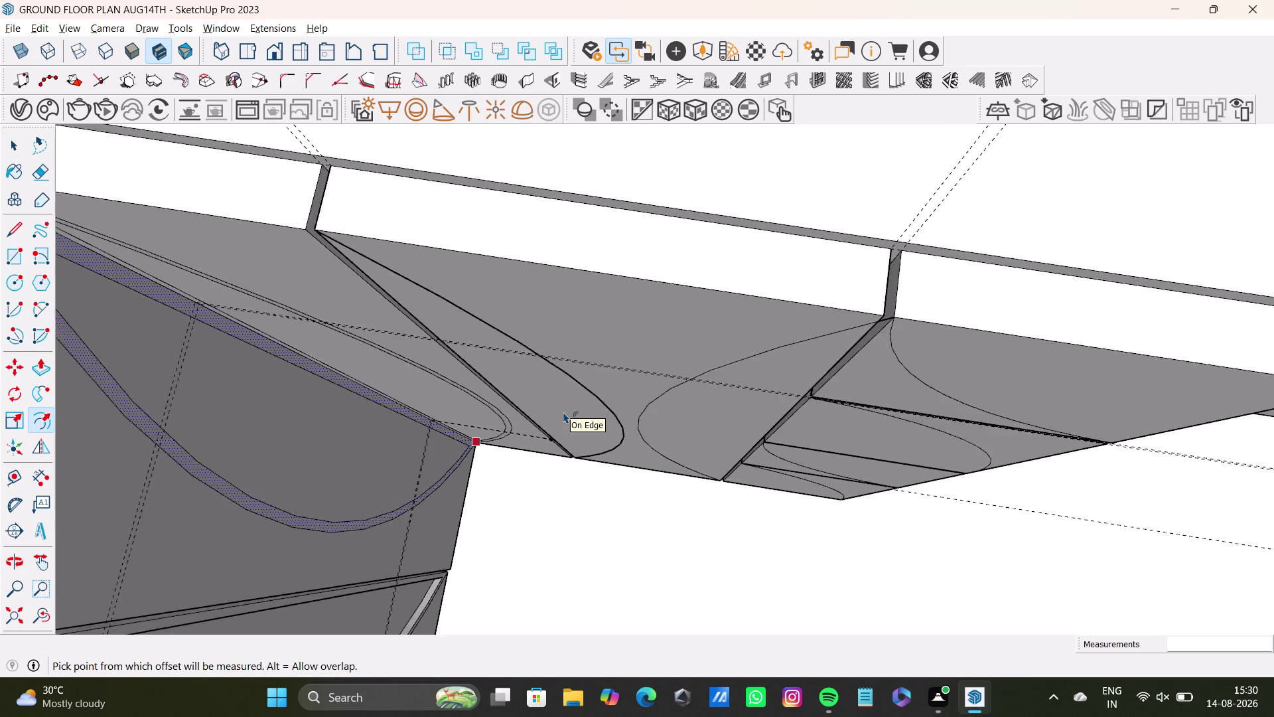
scroll(down, 3)
middle_drag(563, 412, 458, 483)
middle_drag(454, 496, 470, 340)
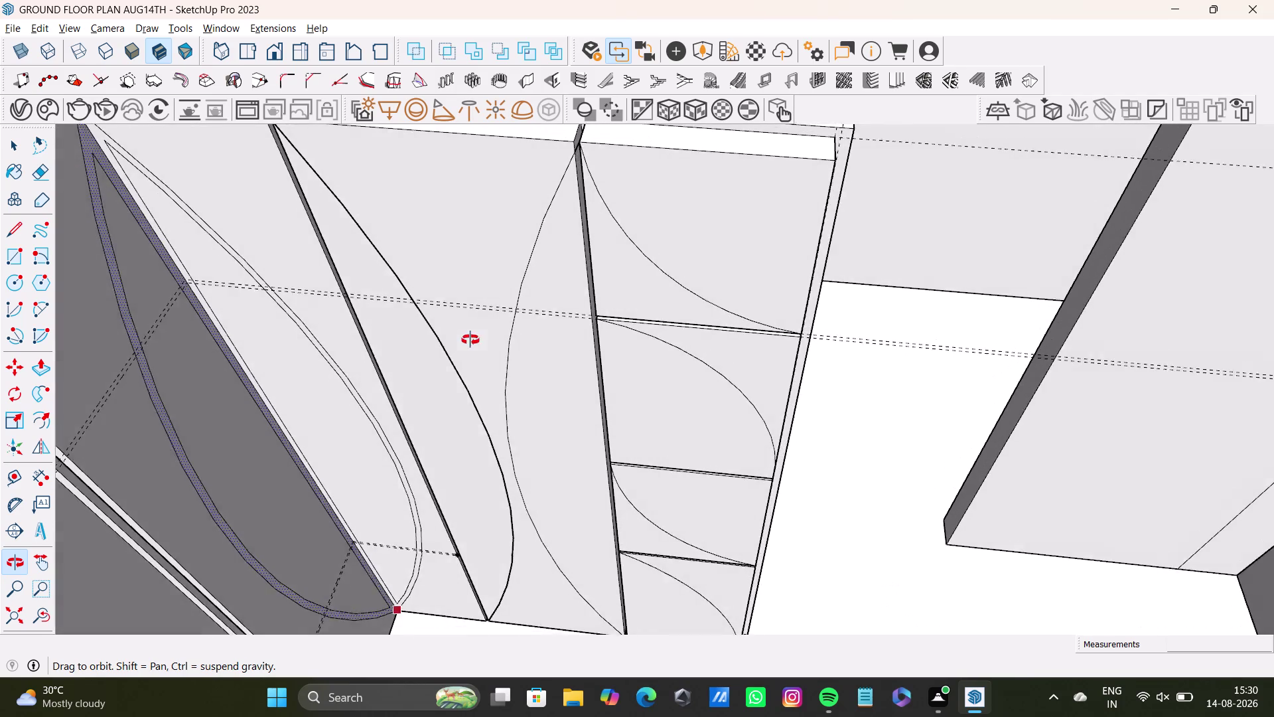
middle_drag(470, 340, 464, 339)
middle_drag(346, 328, 487, 459)
middle_drag(410, 437, 262, 428)
scroll(up, 3)
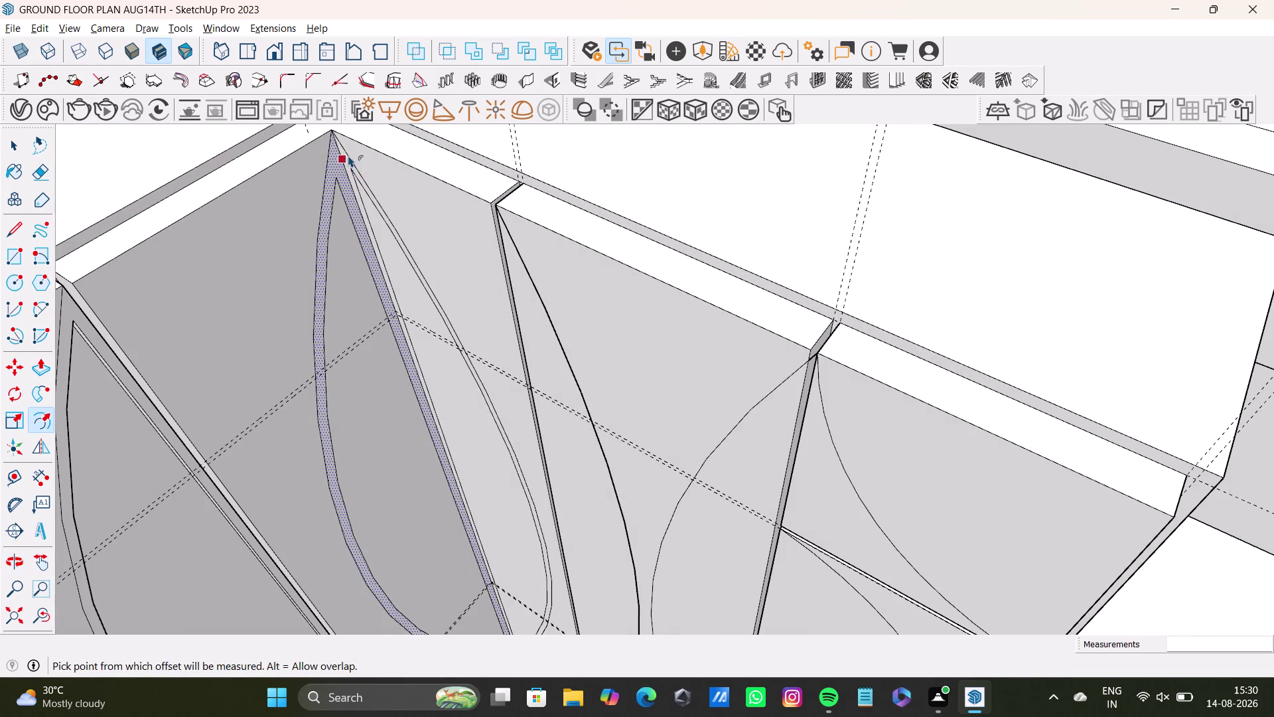
Push the first thin offset strip into the corner shutter as a groove.
key(space)
click(335, 162)
key(p)
click(342, 166)
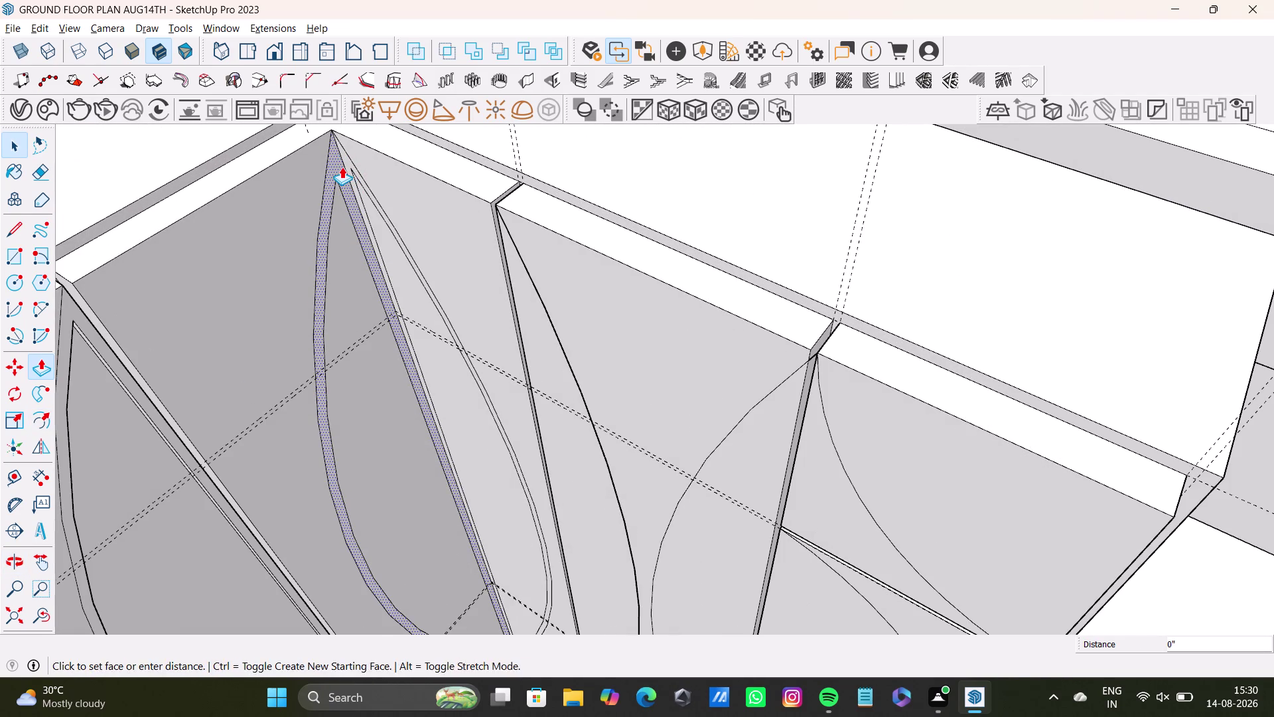
drag(342, 166, 333, 161)
drag(339, 171, 328, 168)
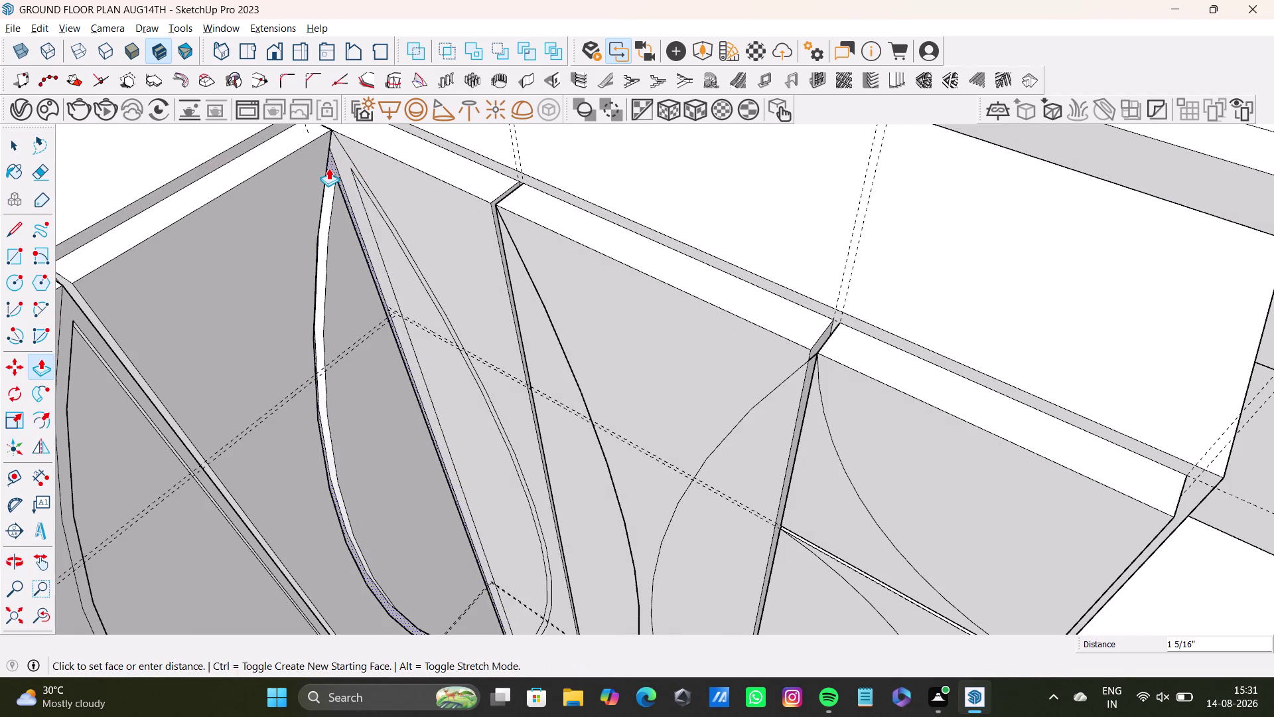
drag(328, 168, 332, 168)
Push the next leaf's offset strip inward, then inspect the carved grooves.
middle_drag(378, 235, 465, 227)
scroll(up, 3)
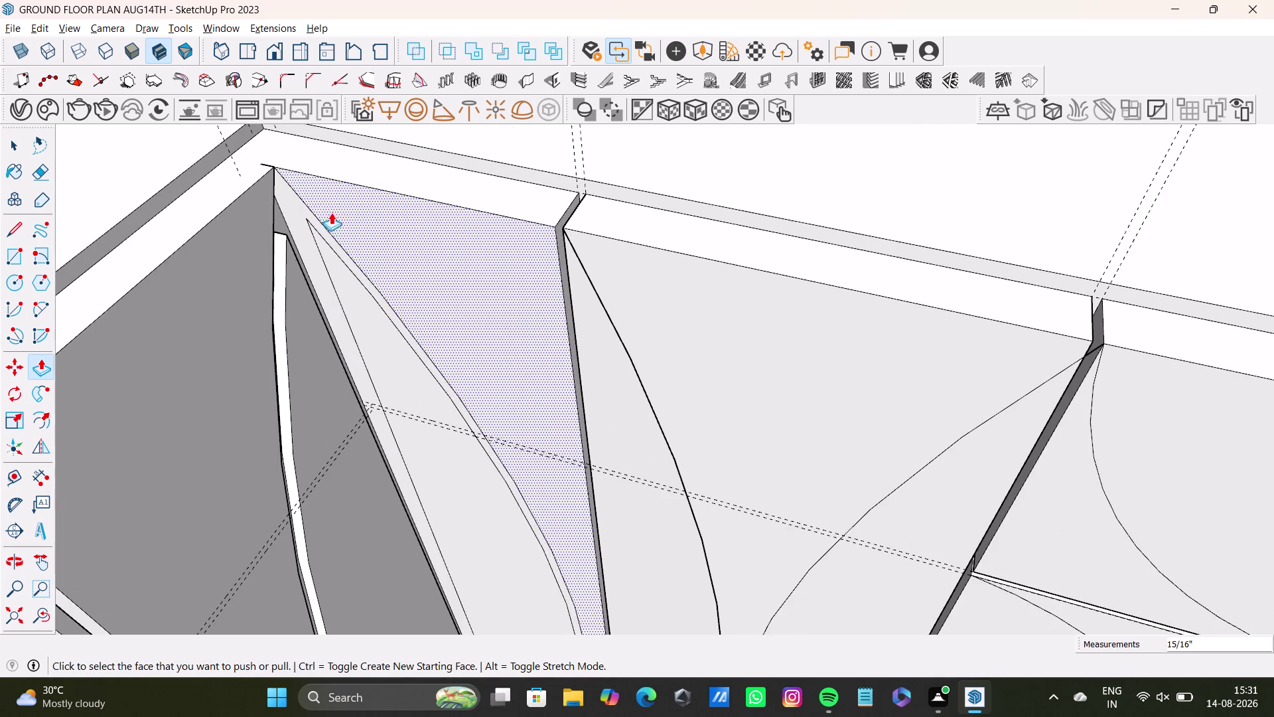
drag(304, 207, 309, 200)
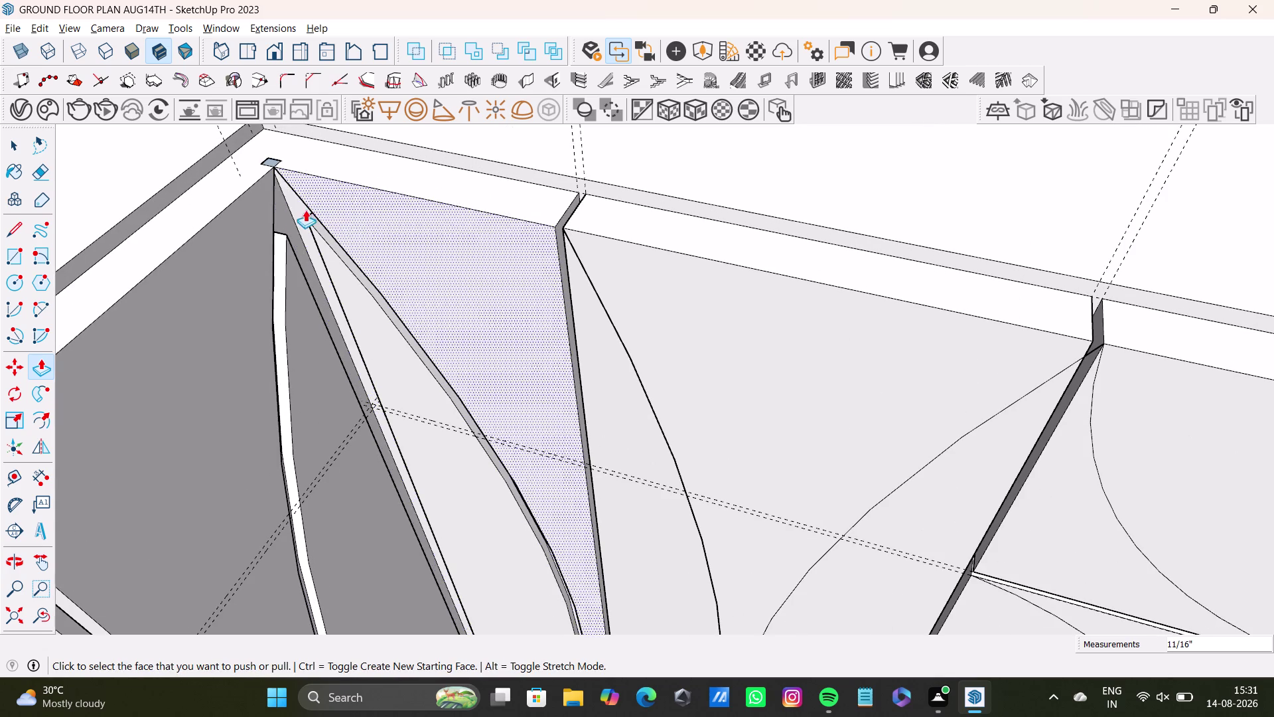
key(space)
scroll(up, 3)
middle_drag(279, 166, 168, 216)
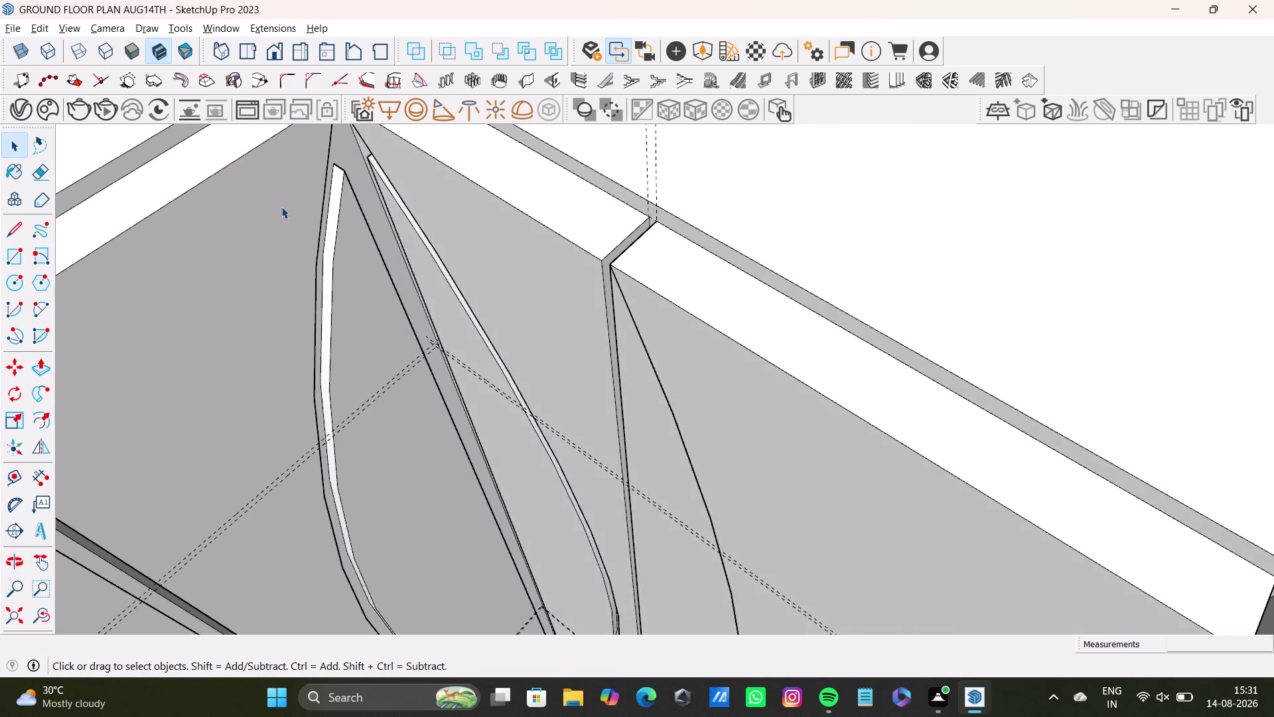
scroll(down, 3)
middle_drag(330, 198, 445, 420)
Select and remove the small square face at the leaf tip.
scroll(up, 3)
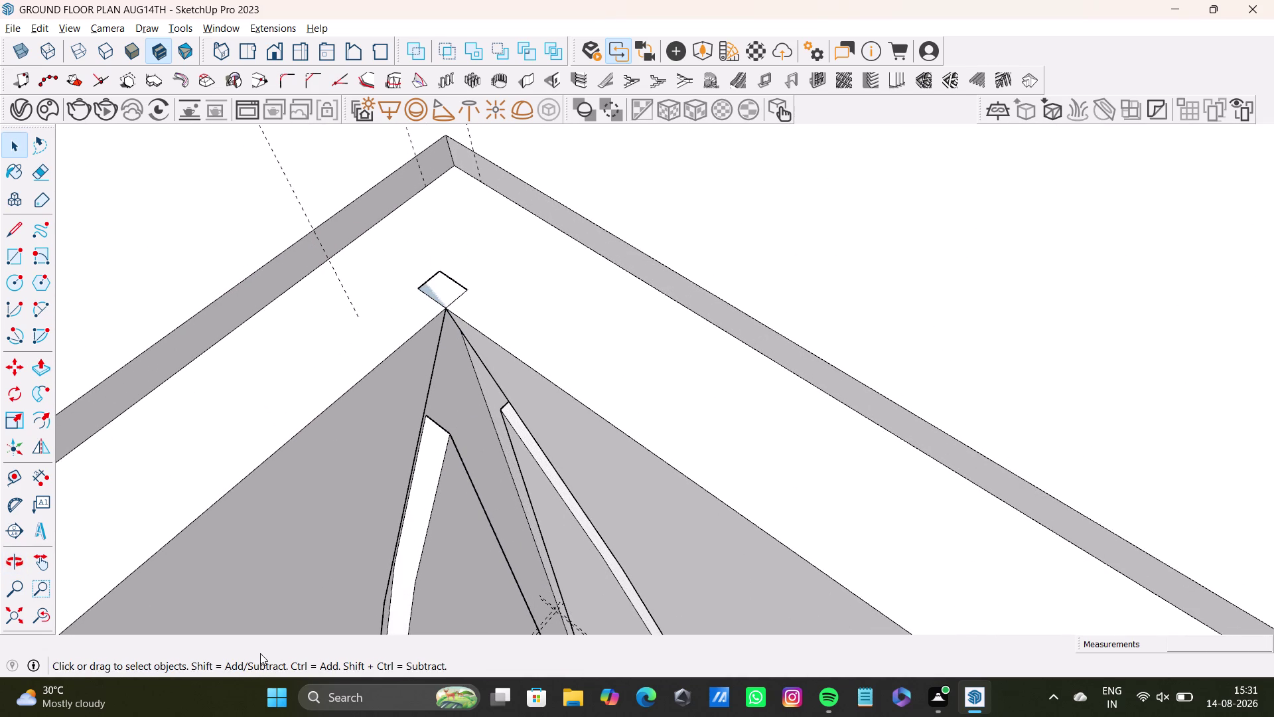
click(14, 247)
scroll(up, 3)
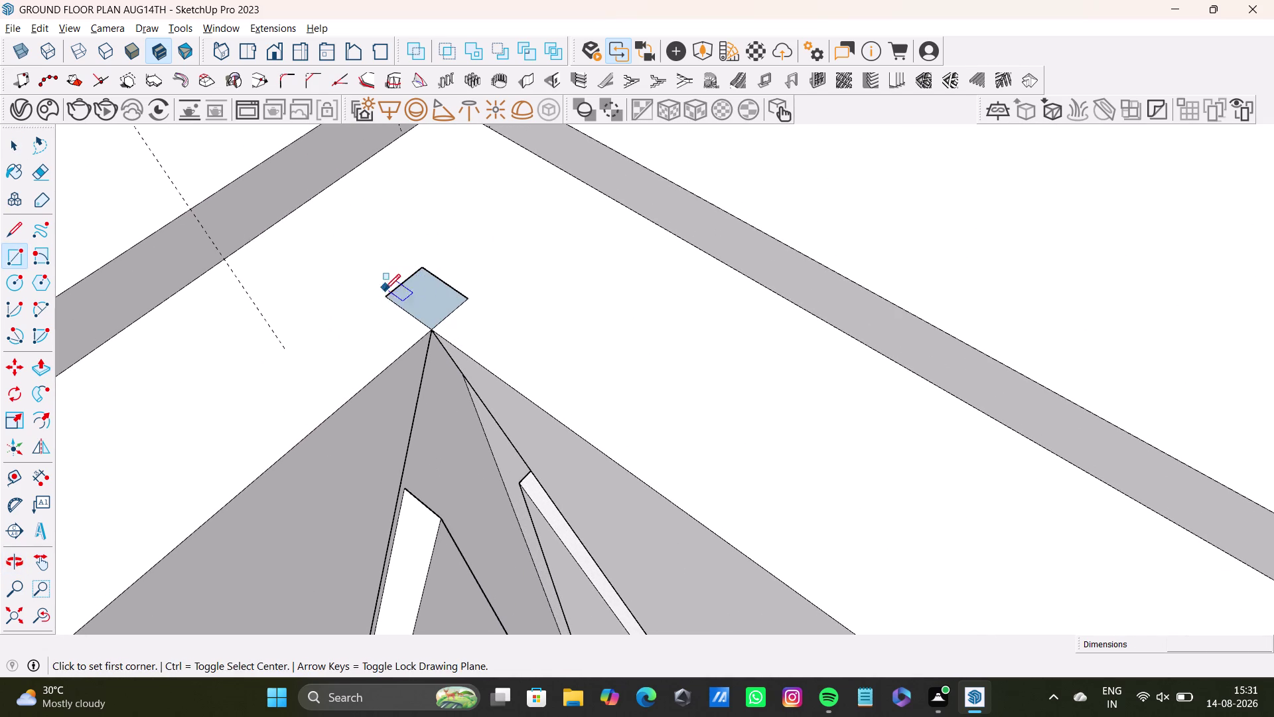
drag(384, 295, 393, 292)
click(465, 300)
key(space)
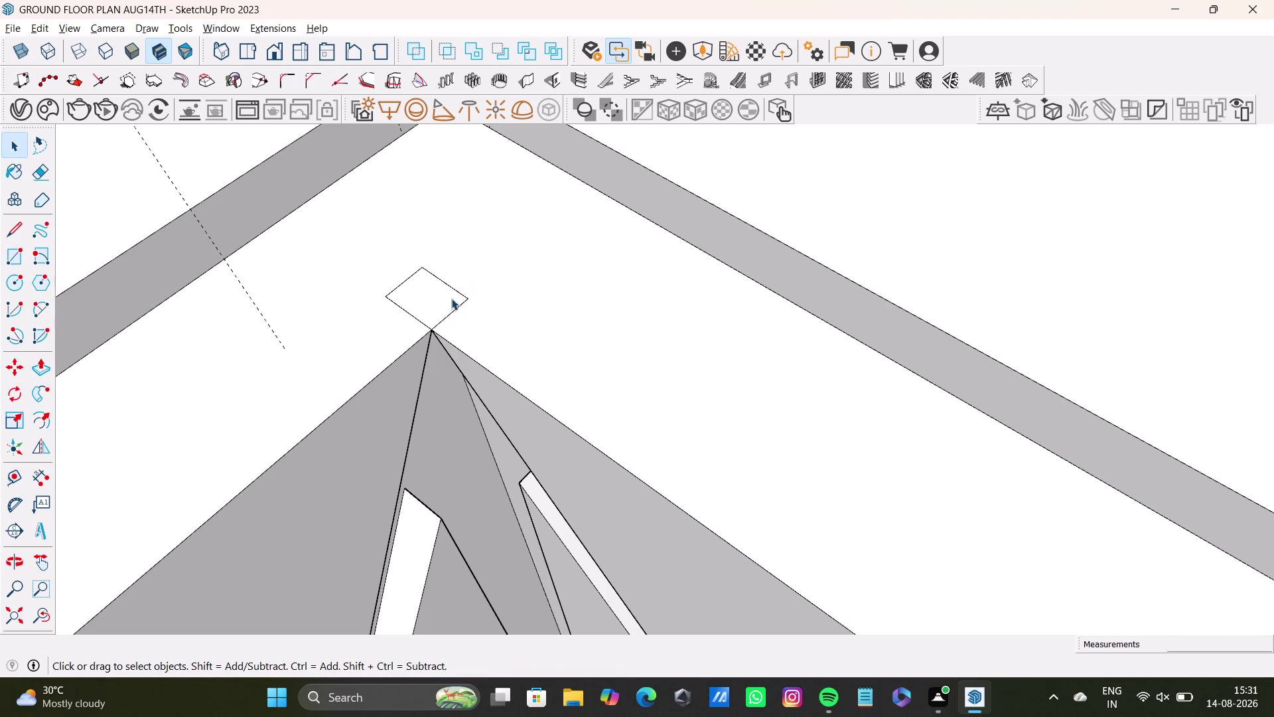
scroll(down, 3)
Delete the four leftover edges of the stray square.
click(419, 316)
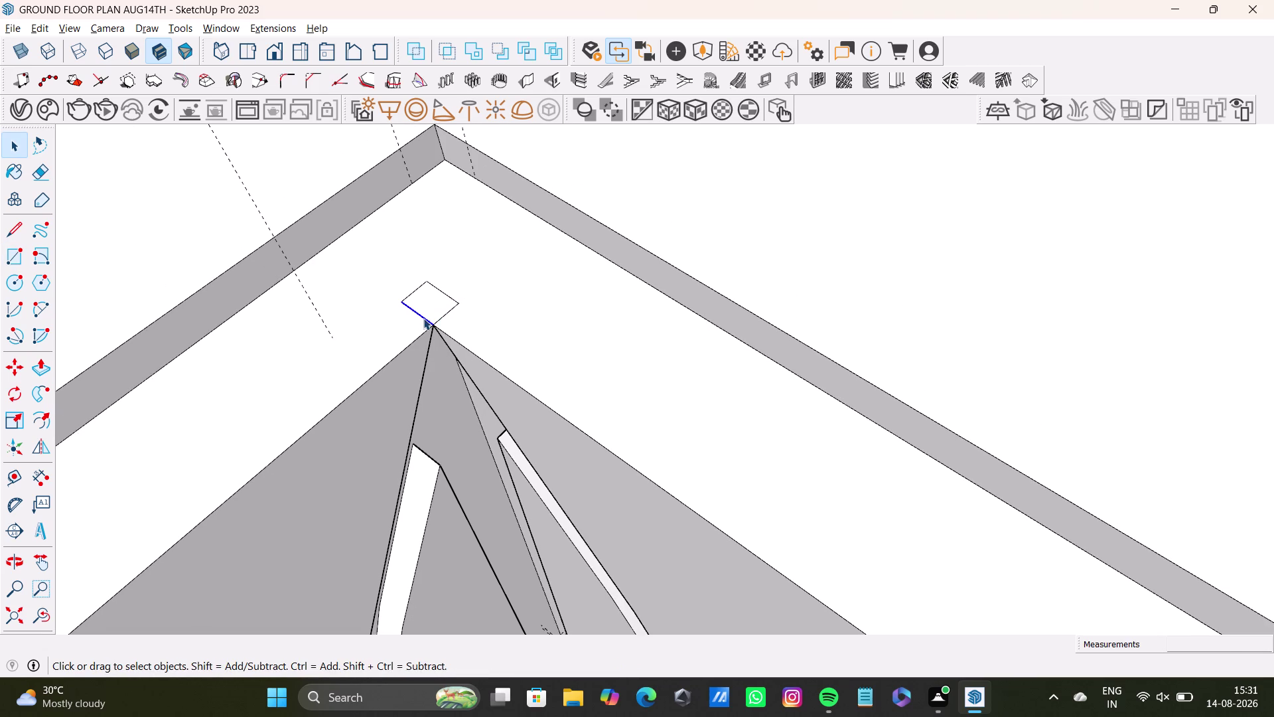
key(Delete)
click(444, 294)
key(Delete)
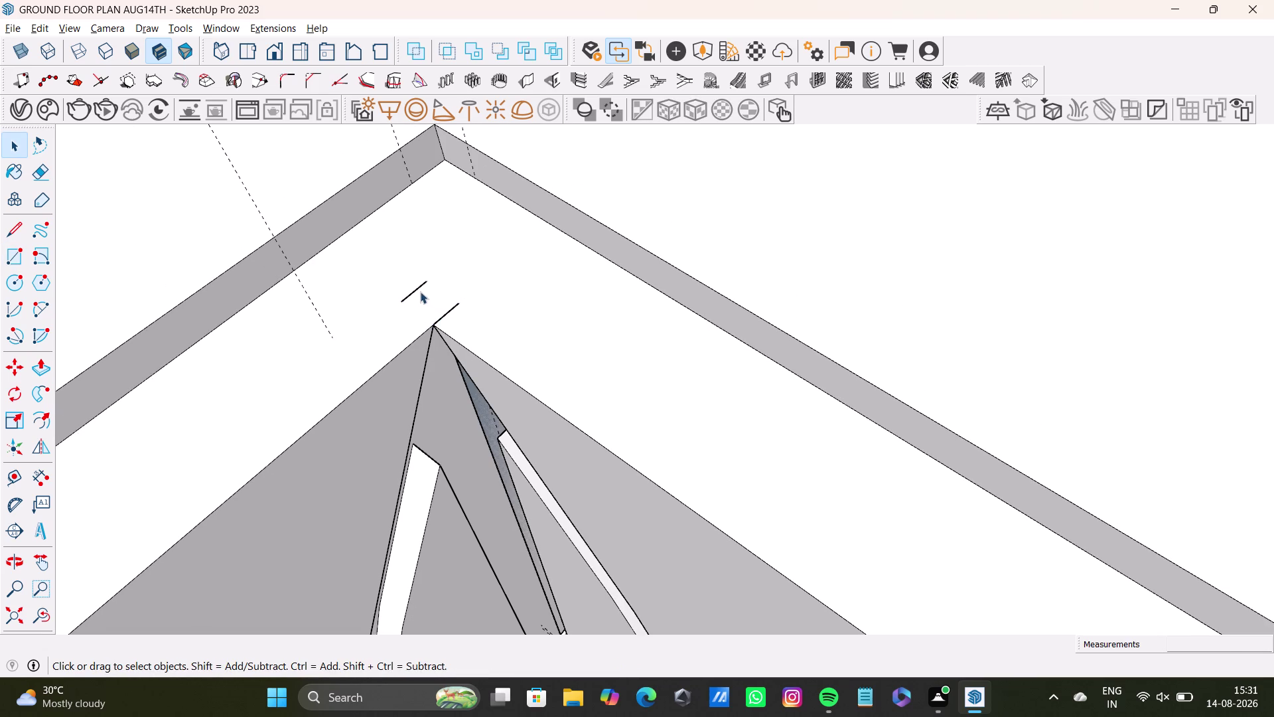
click(417, 289)
key(Delete)
click(451, 309)
key(Delete)
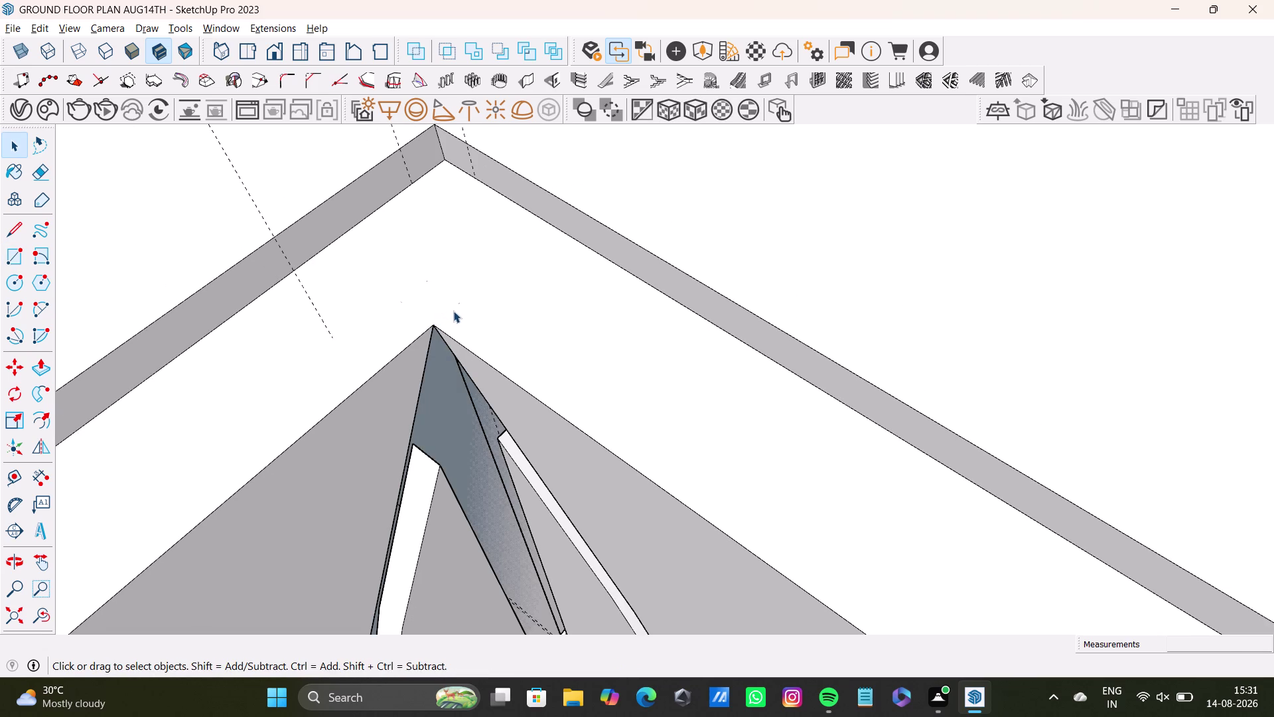
Undo the last three edge deletions to restore the leaf faces.
key(ctrl+z)
key(ctrl+z)
key(ctrl+z)
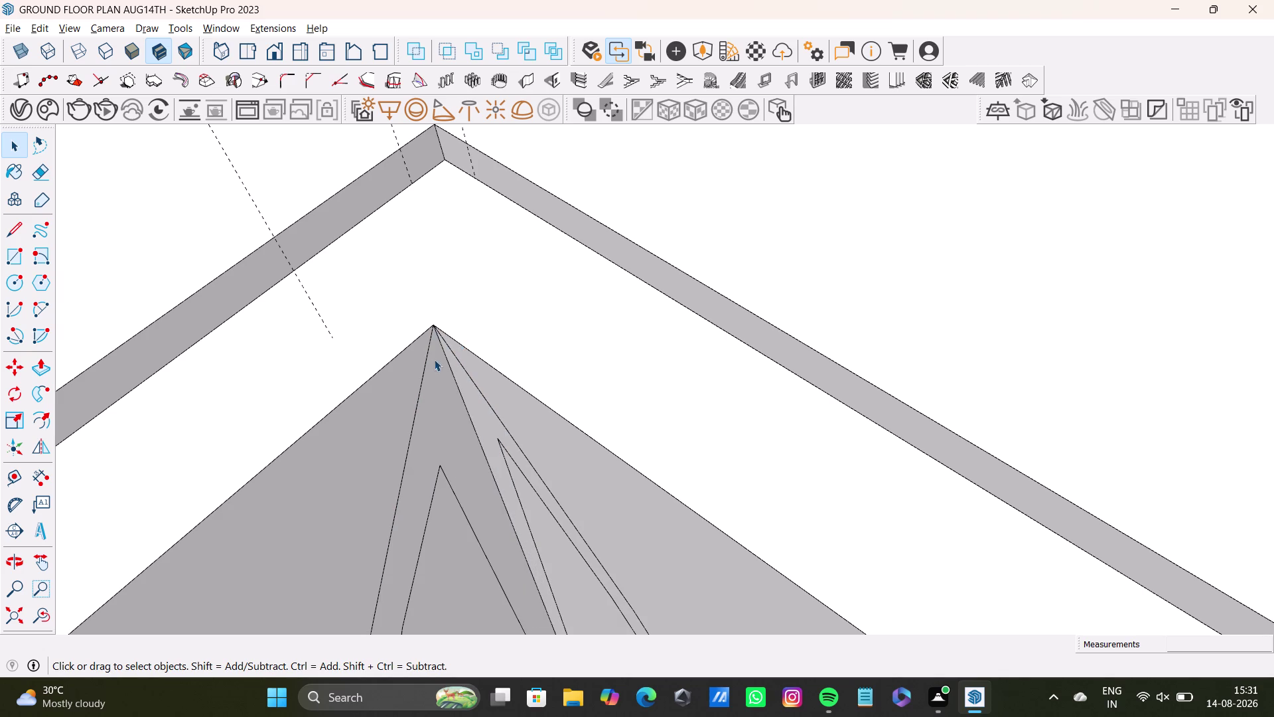
scroll(down, 3)
middle_drag(444, 461, 438, 303)
Push the first leaf outline strip near the shutter tip inward into a groove.
middle_drag(454, 374, 348, 398)
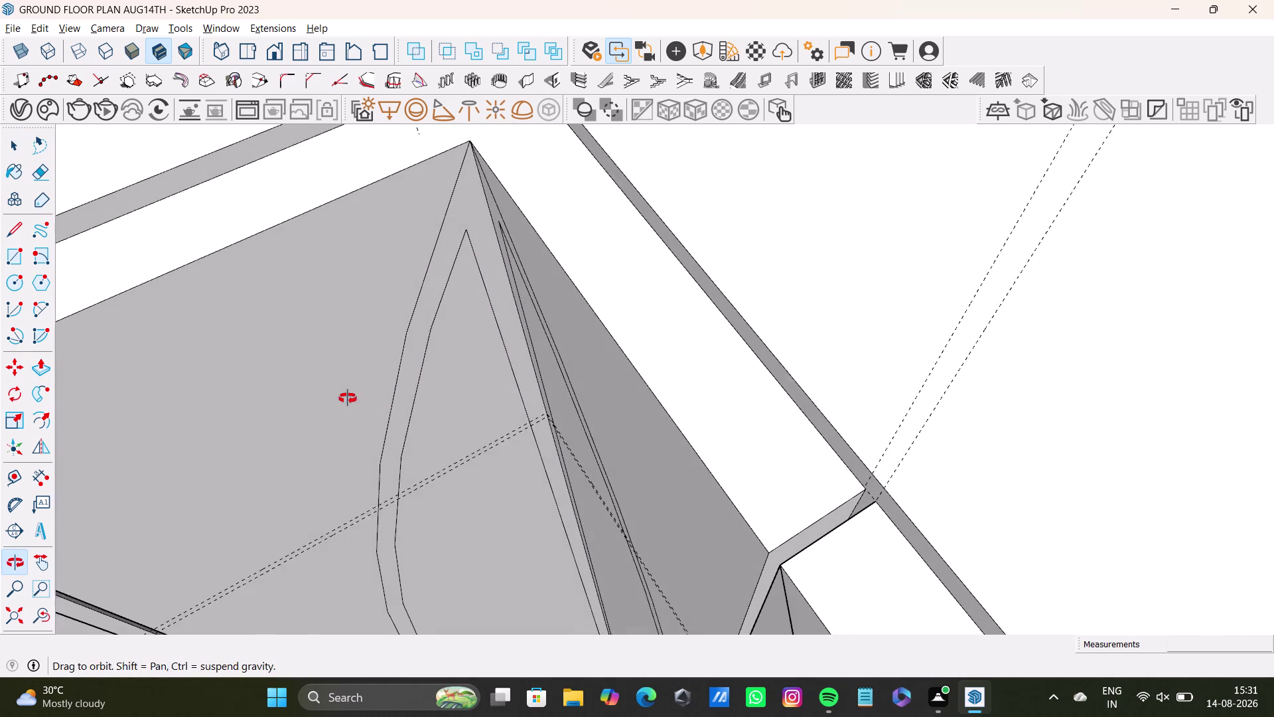
middle_drag(347, 399, 350, 393)
click(429, 301)
key(p)
drag(429, 301, 419, 292)
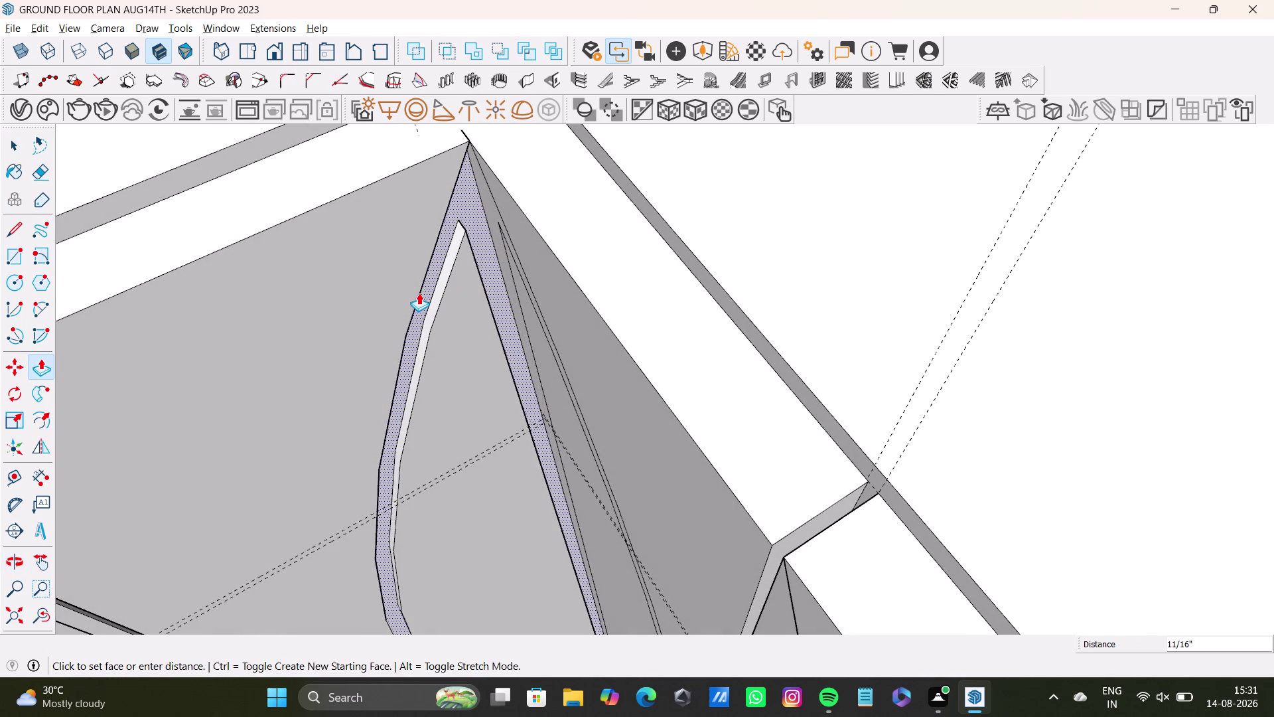
drag(418, 293, 416, 301)
Push the neighbouring leaf's outline strips inward.
middle_drag(481, 408, 685, 431)
scroll(up, 3)
drag(447, 304, 447, 302)
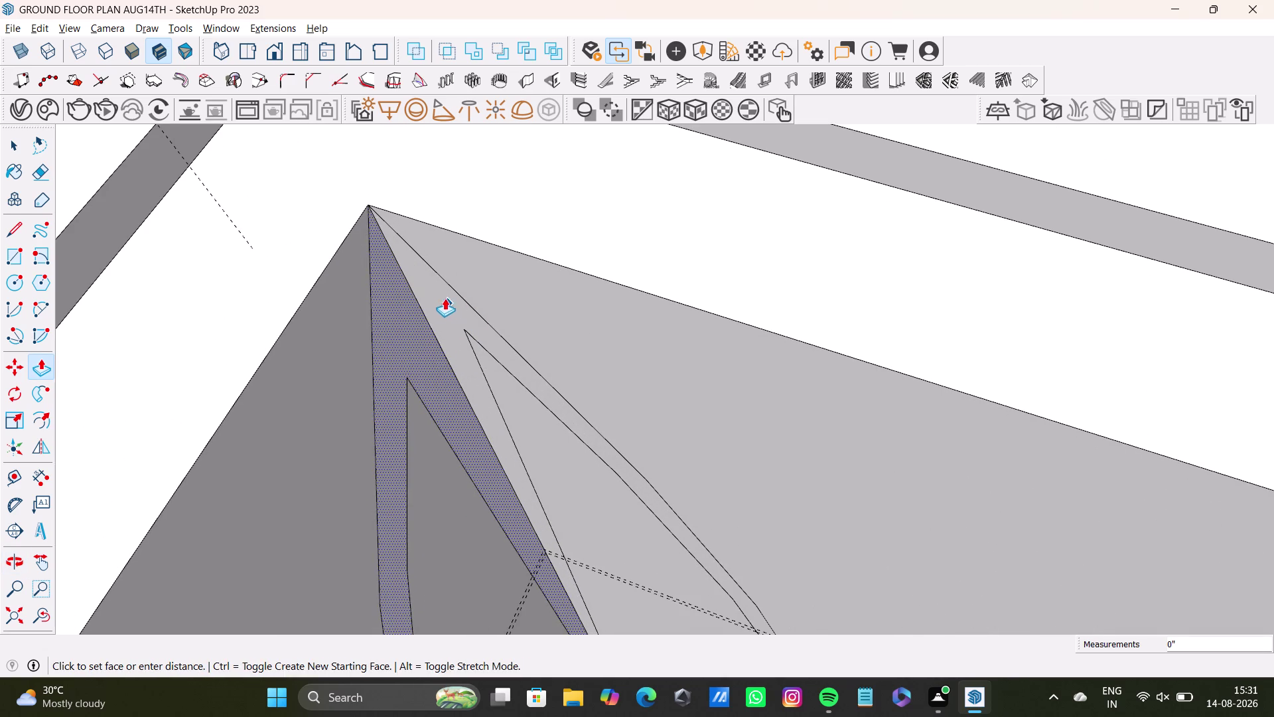
drag(447, 302, 447, 288)
key(space)
scroll(down, 3)
Push the thin sliver strip of the narrow leaf face into a groove.
middle_drag(484, 571, 412, 351)
click(404, 380)
click(530, 331)
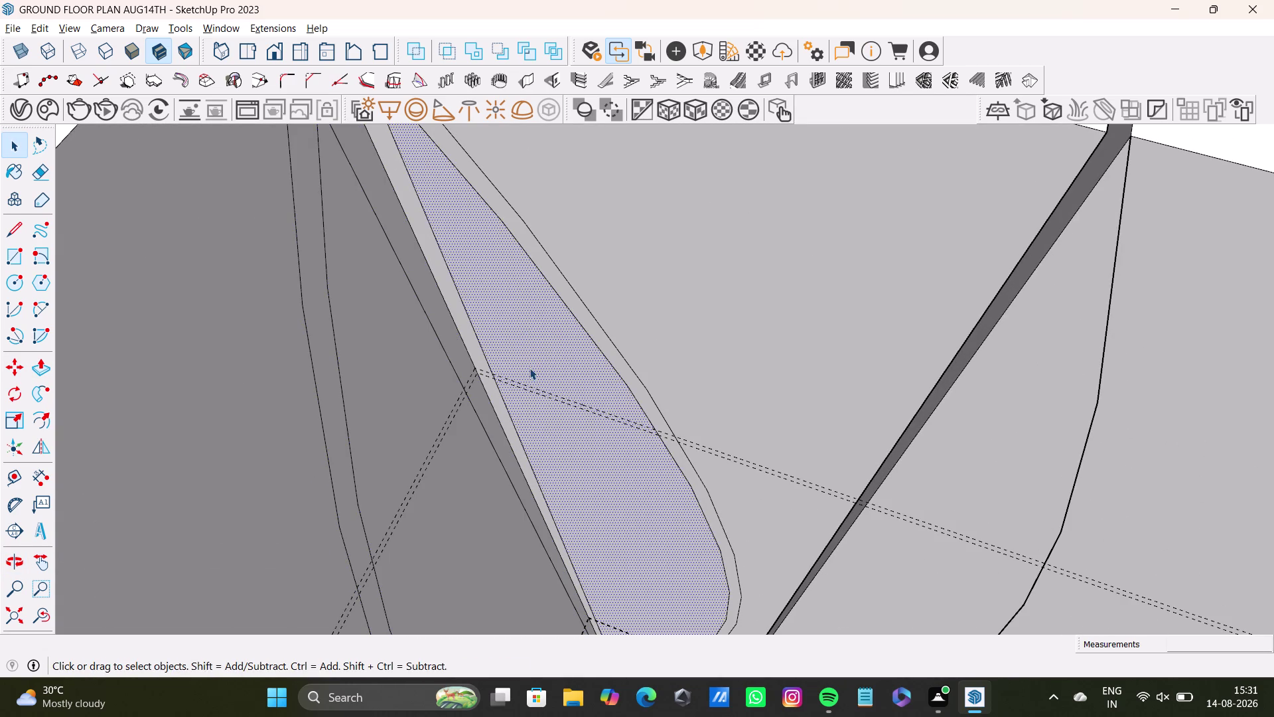
key(p)
drag(532, 366, 524, 370)
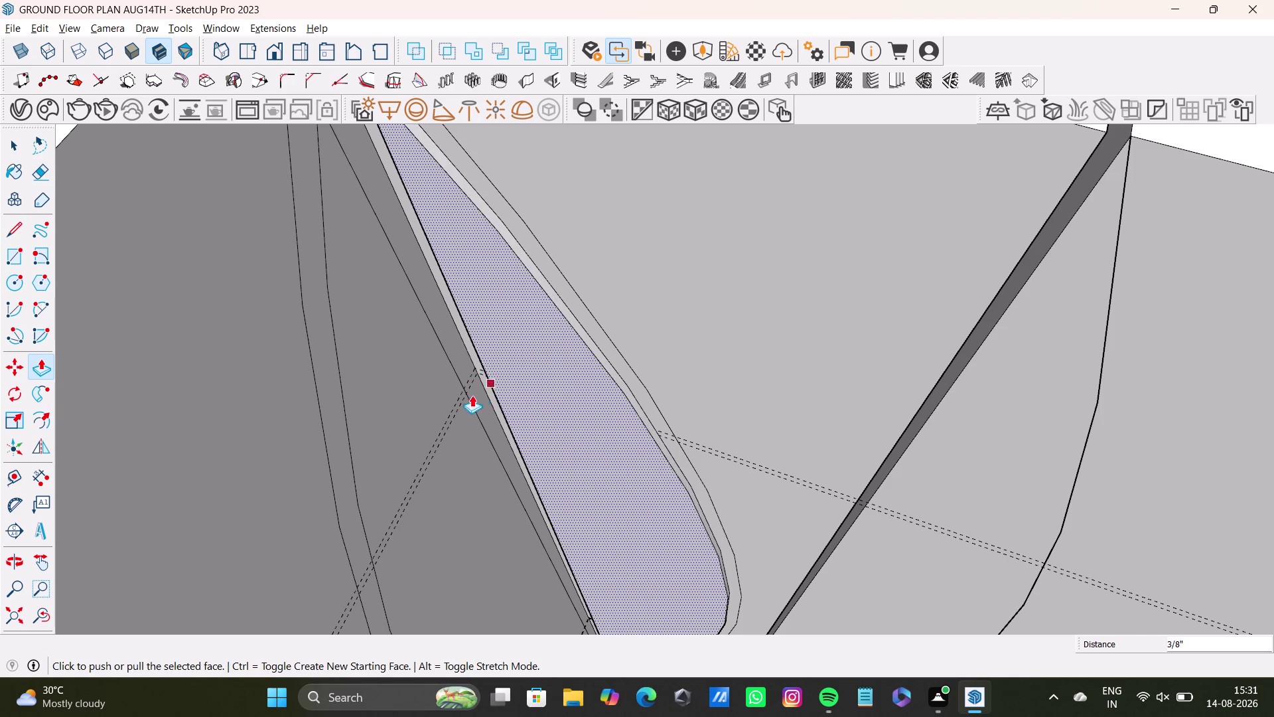
key(space)
click(412, 399)
key(p)
drag(413, 399, 418, 404)
key(space)
Orbit and zoom toward the next leaf shapes.
scroll(down, 3)
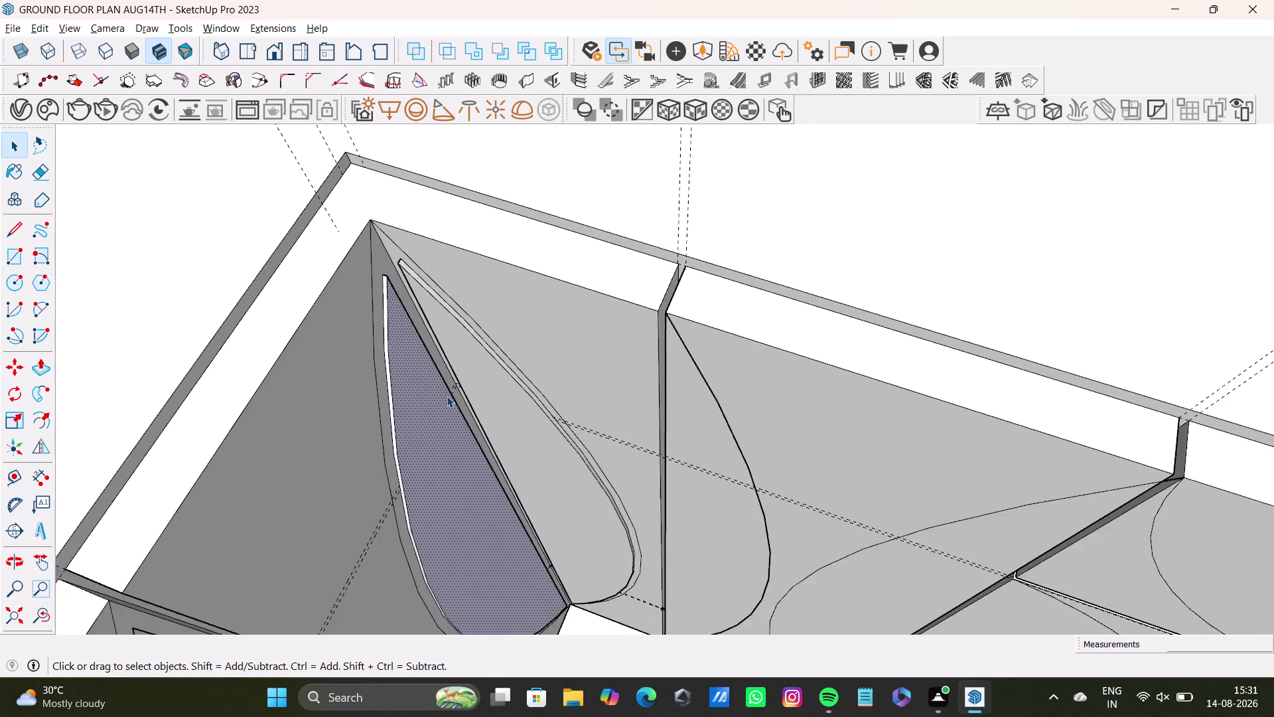
scroll(down, 3)
middle_drag(464, 432, 354, 419)
scroll(up, 3)
middle_drag(494, 403, 494, 402)
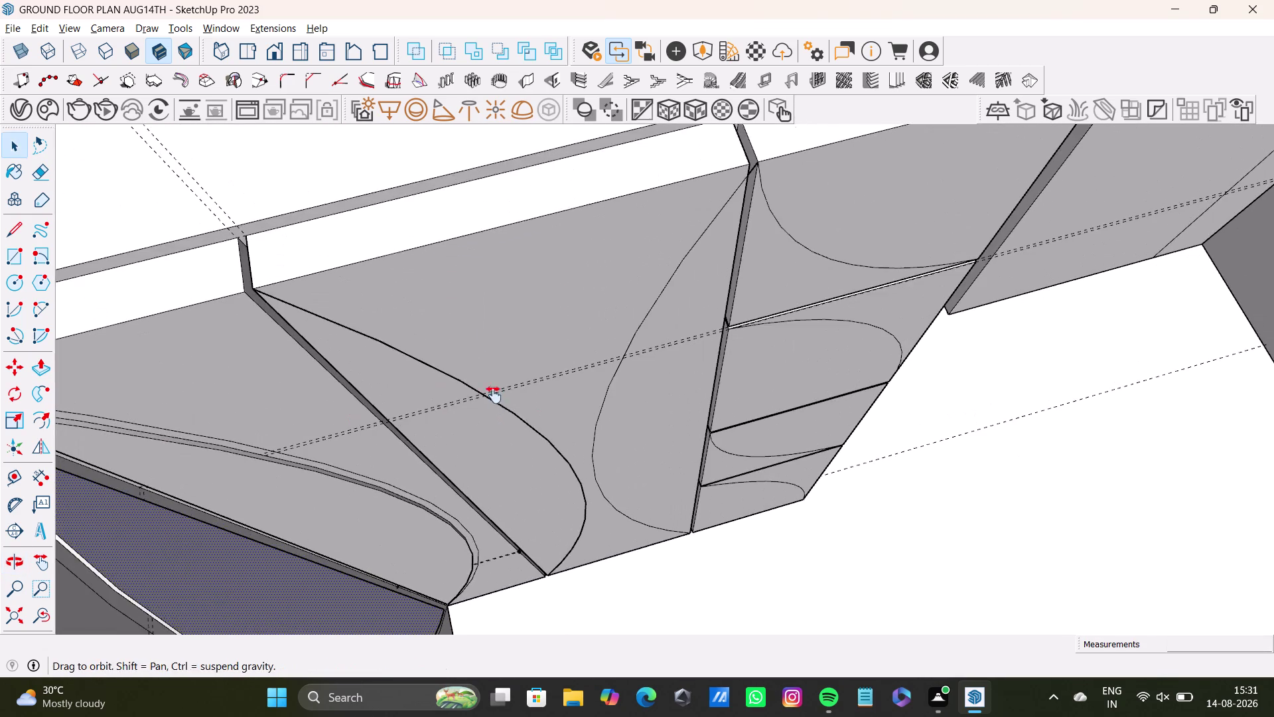
Offset the next leaf-arc face inward to create a thin inner outline.
middle_drag(493, 402, 490, 325)
click(478, 376)
key(f)
drag(477, 377, 433, 393)
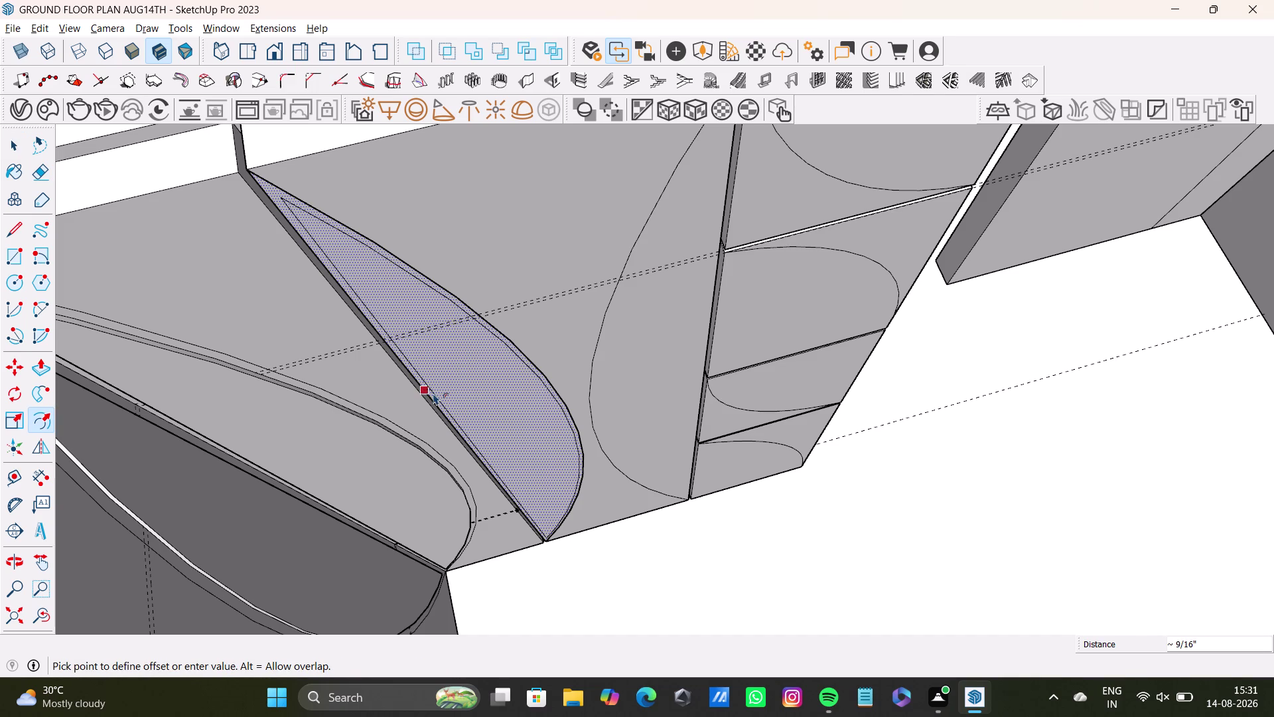
drag(433, 393, 439, 394)
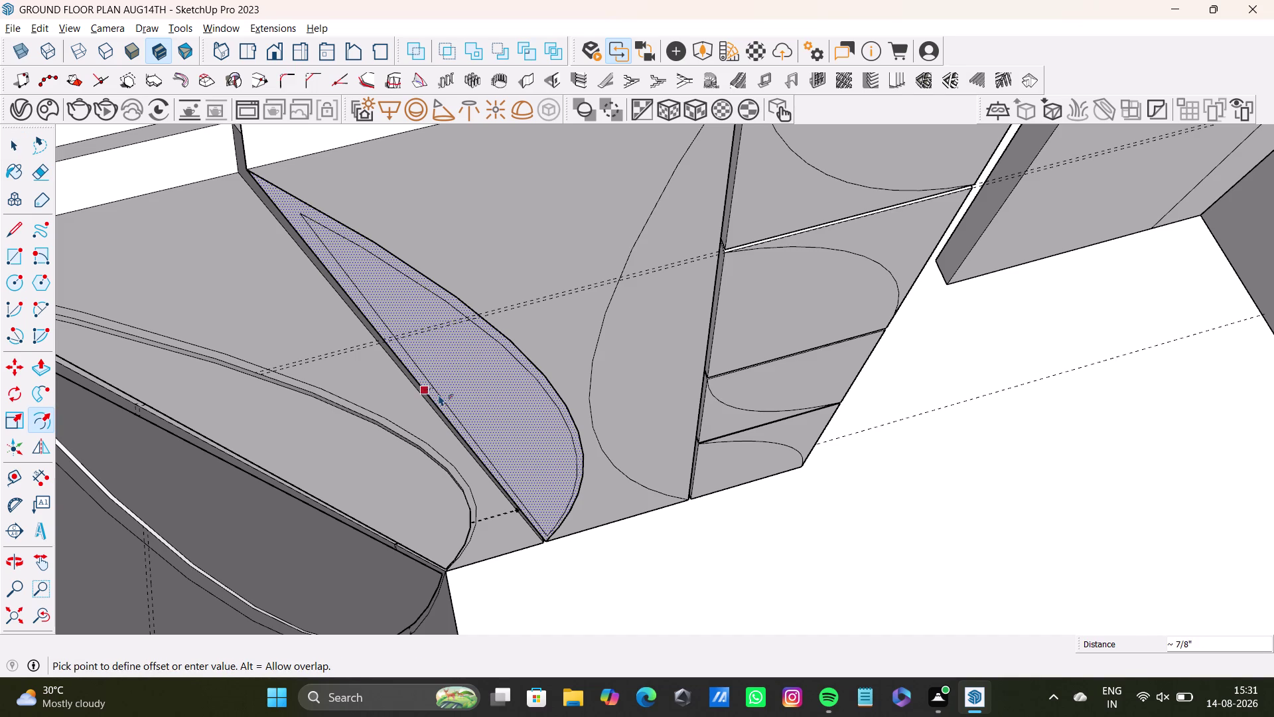
drag(439, 394, 437, 398)
key(space)
Try offsetting the adjacent leaf face inward, then undo it.
click(645, 363)
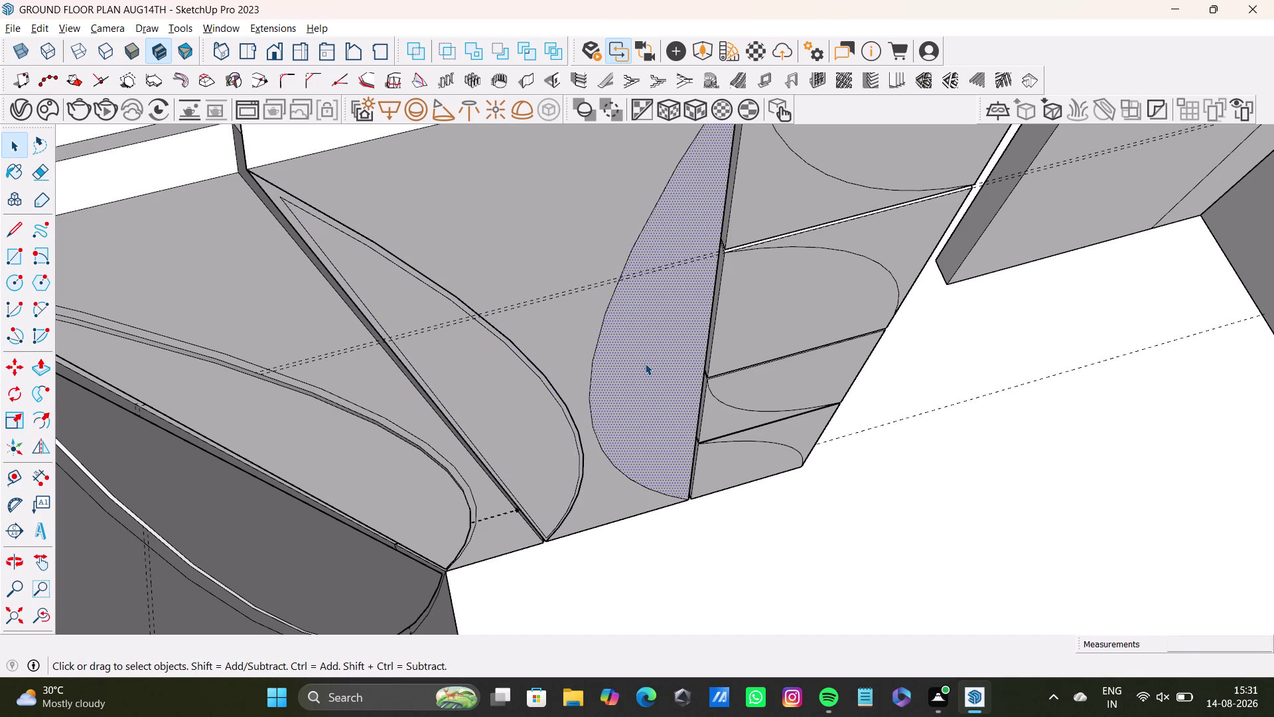
key(f)
drag(644, 363, 593, 436)
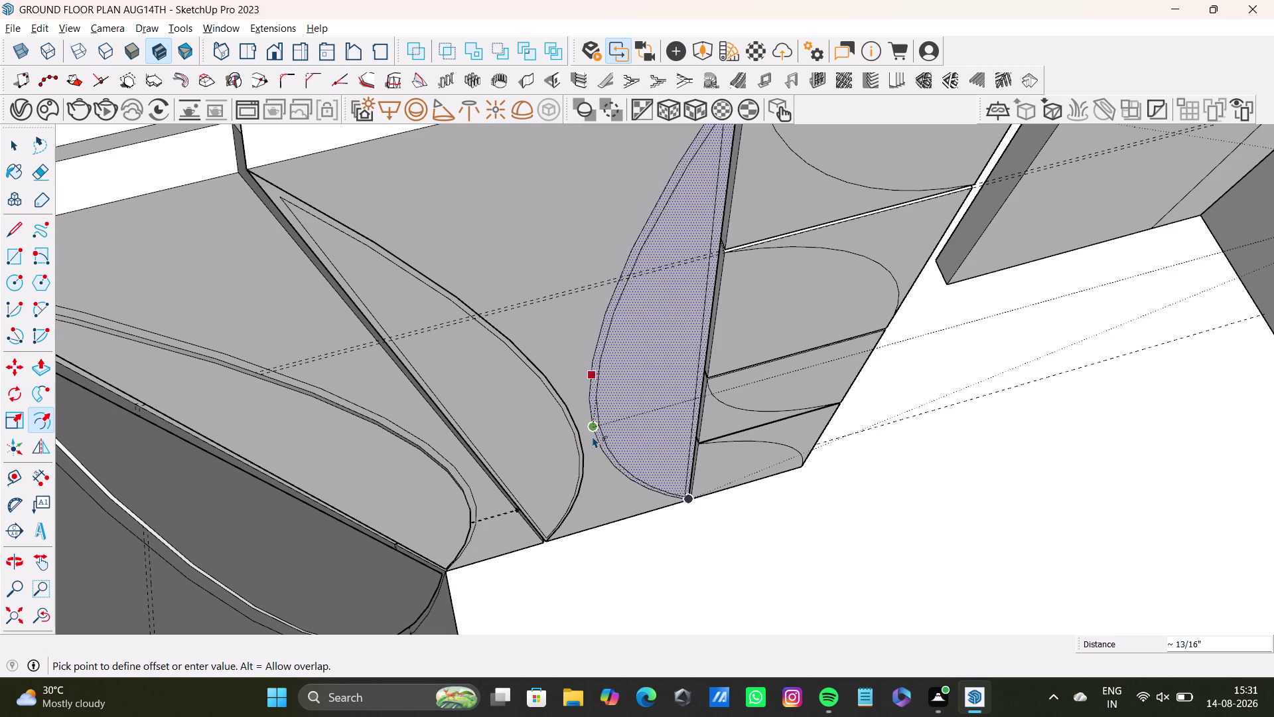
drag(592, 436, 597, 444)
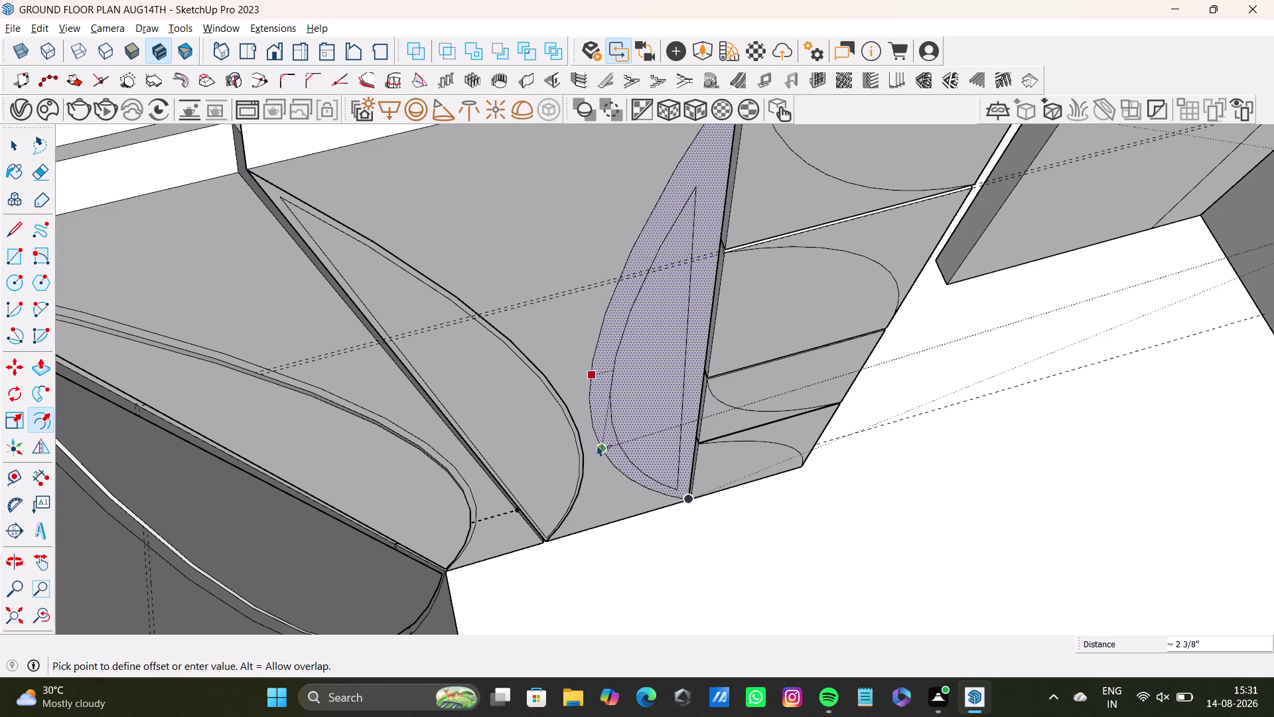
drag(597, 445, 591, 443)
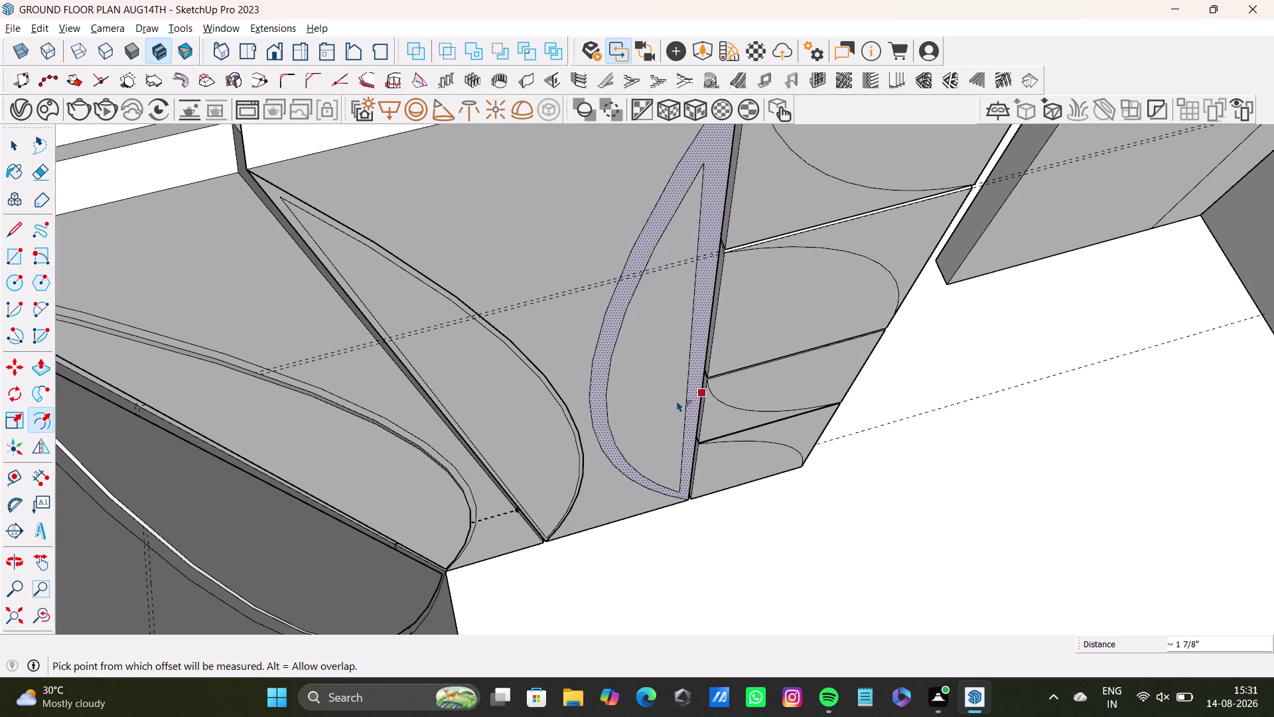
key(ctrl+z)
Redo the inner offset outline on the adjacent leaf face.
middle_drag(677, 400, 562, 416)
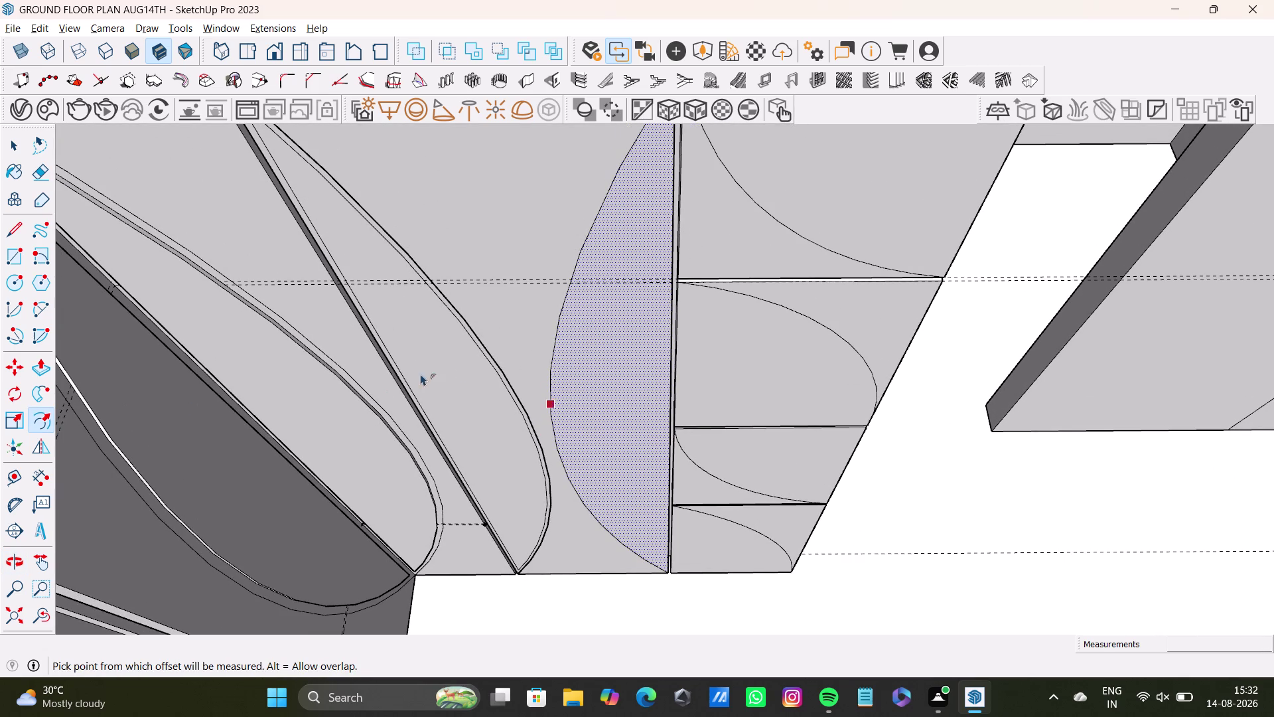
click(606, 353)
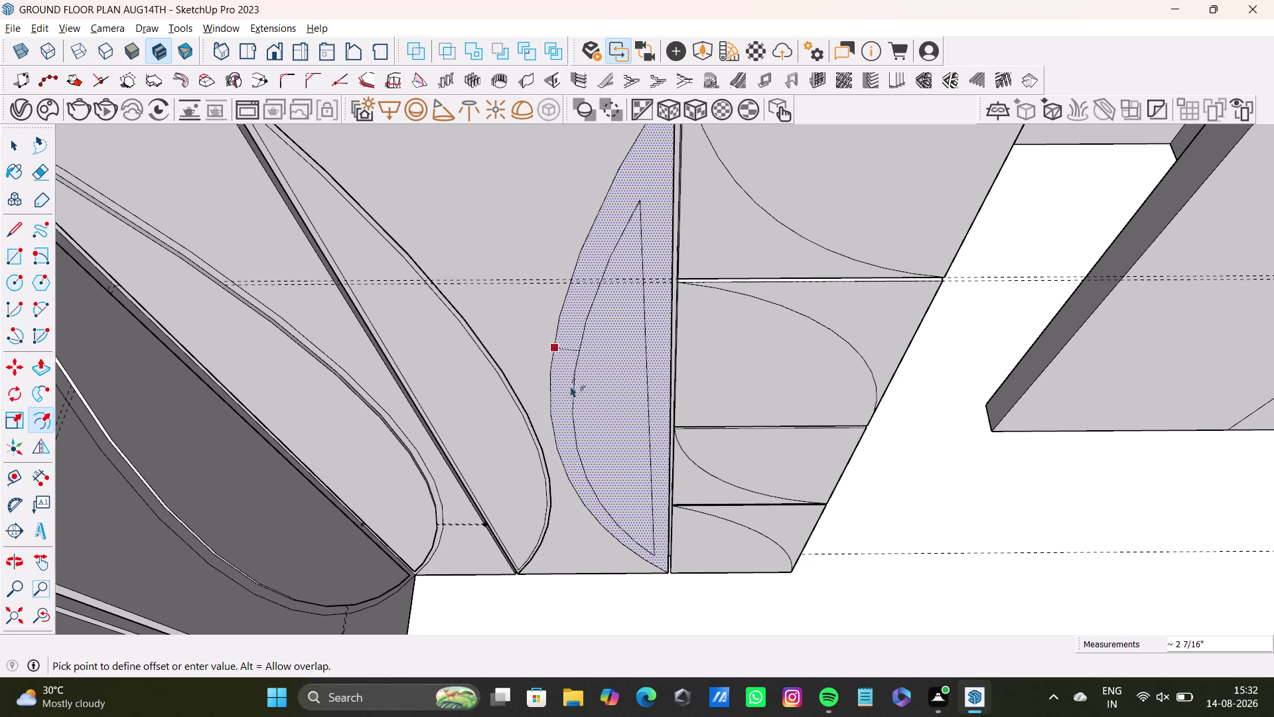
click(556, 405)
middle_drag(584, 492, 651, 474)
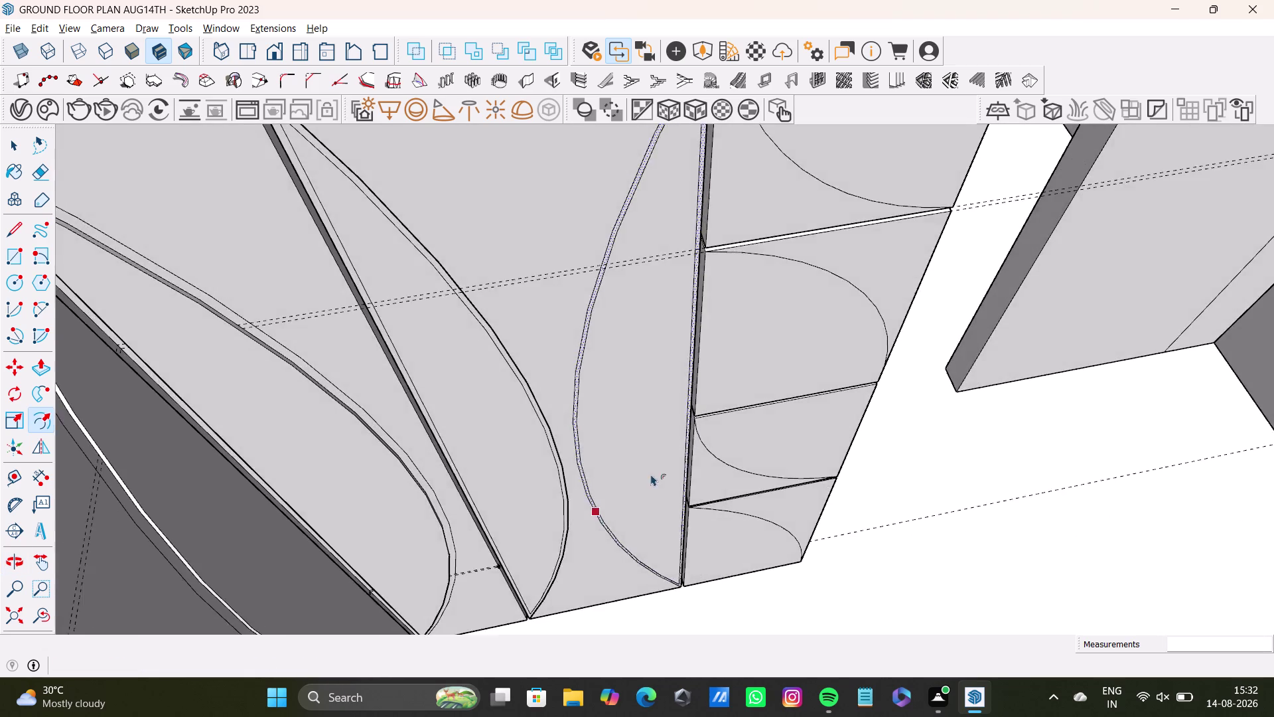
key(space)
scroll(up, 3)
click(521, 455)
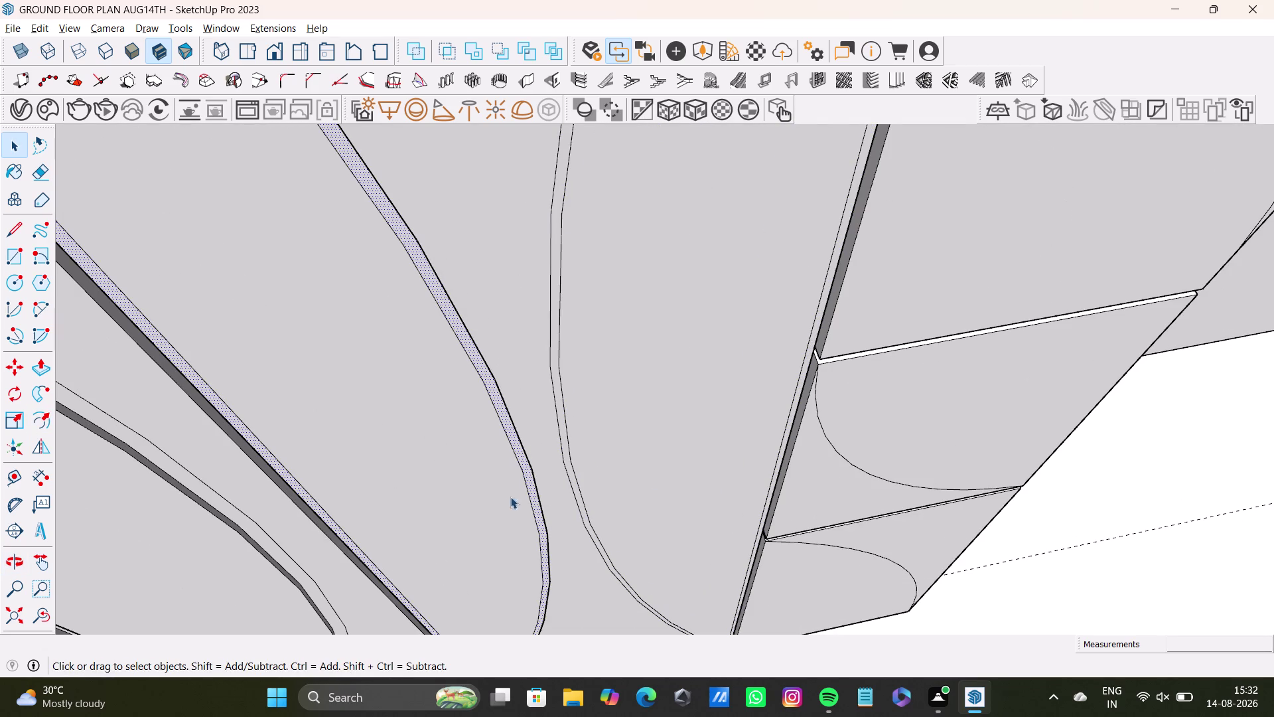
Push the leaf's offset outline strip inward to set the groove depth.
key(p)
drag(532, 473, 533, 474)
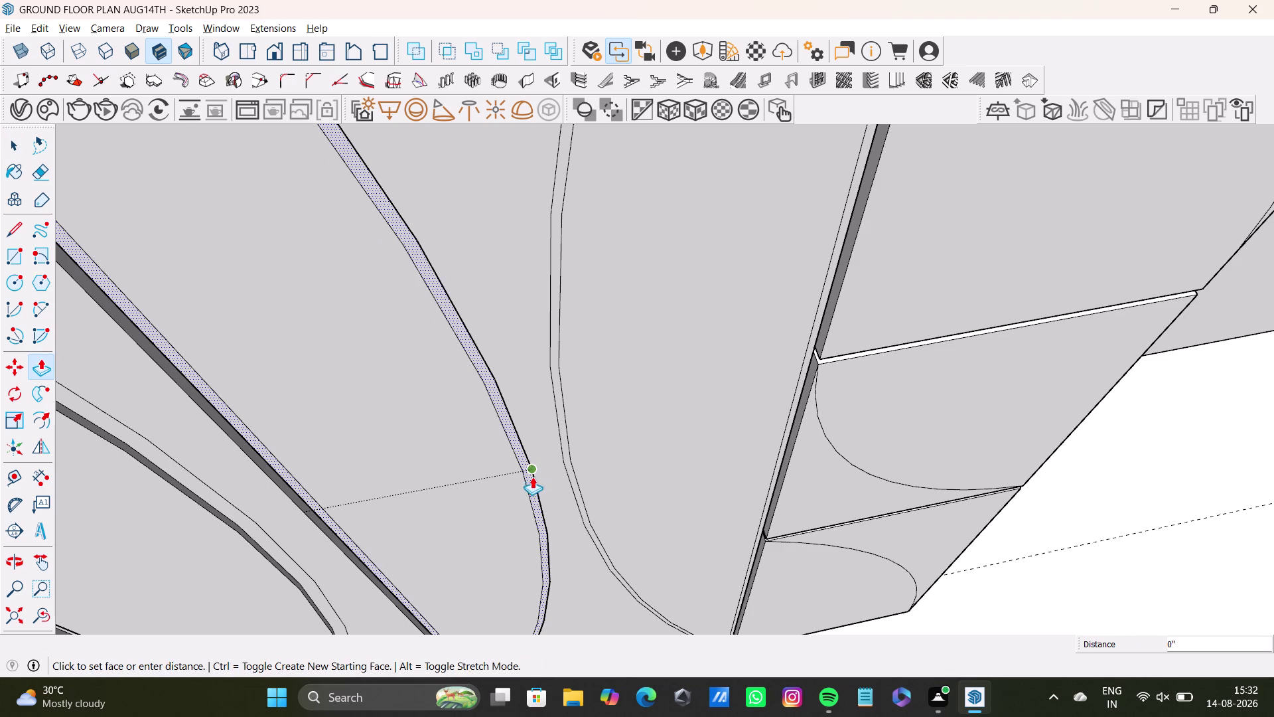
drag(532, 474, 538, 476)
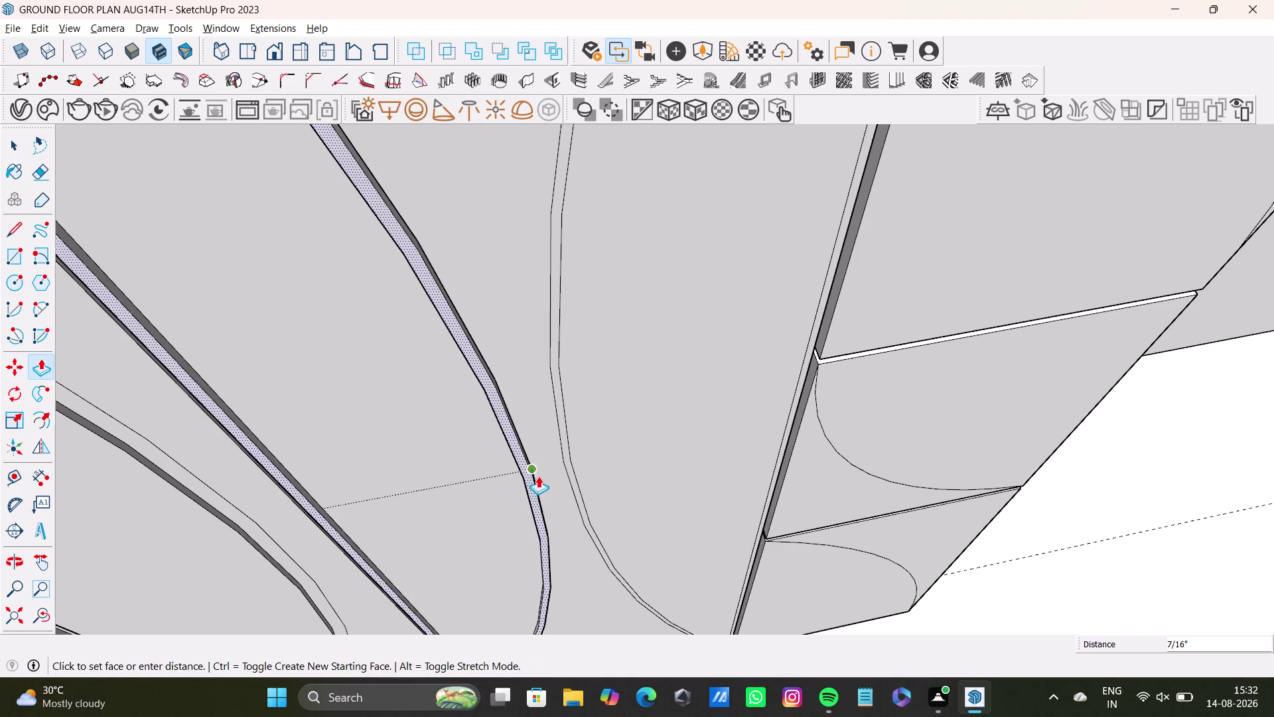
drag(538, 475, 537, 479)
key(space)
Select the thin curved strip face and push it into the shutter.
click(568, 464)
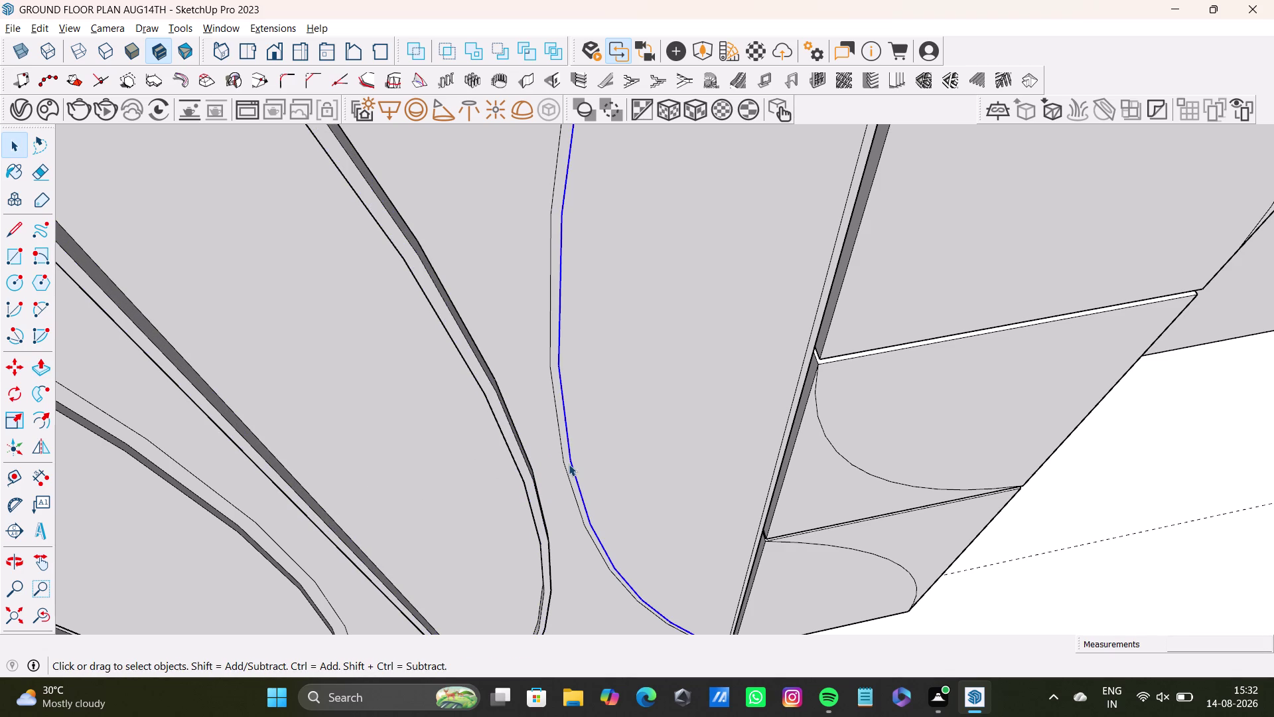
click(569, 465)
click(567, 465)
click(568, 465)
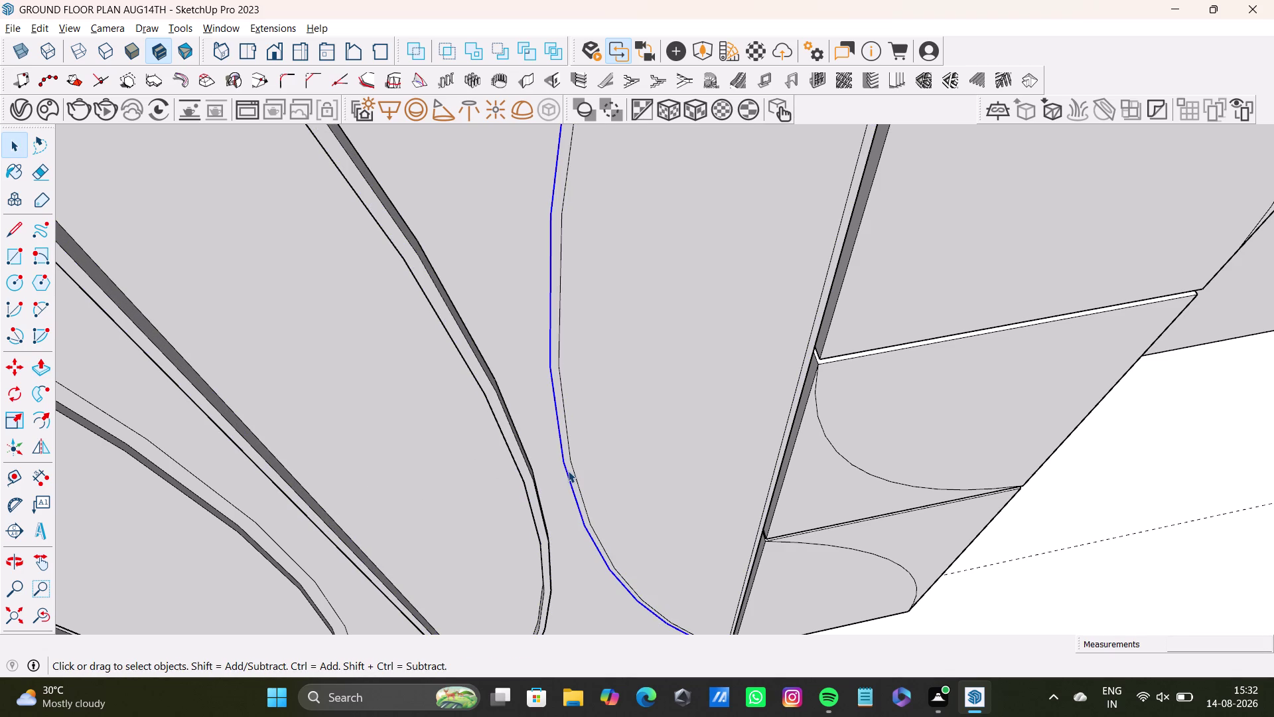
click(569, 473)
click(573, 477)
click(574, 479)
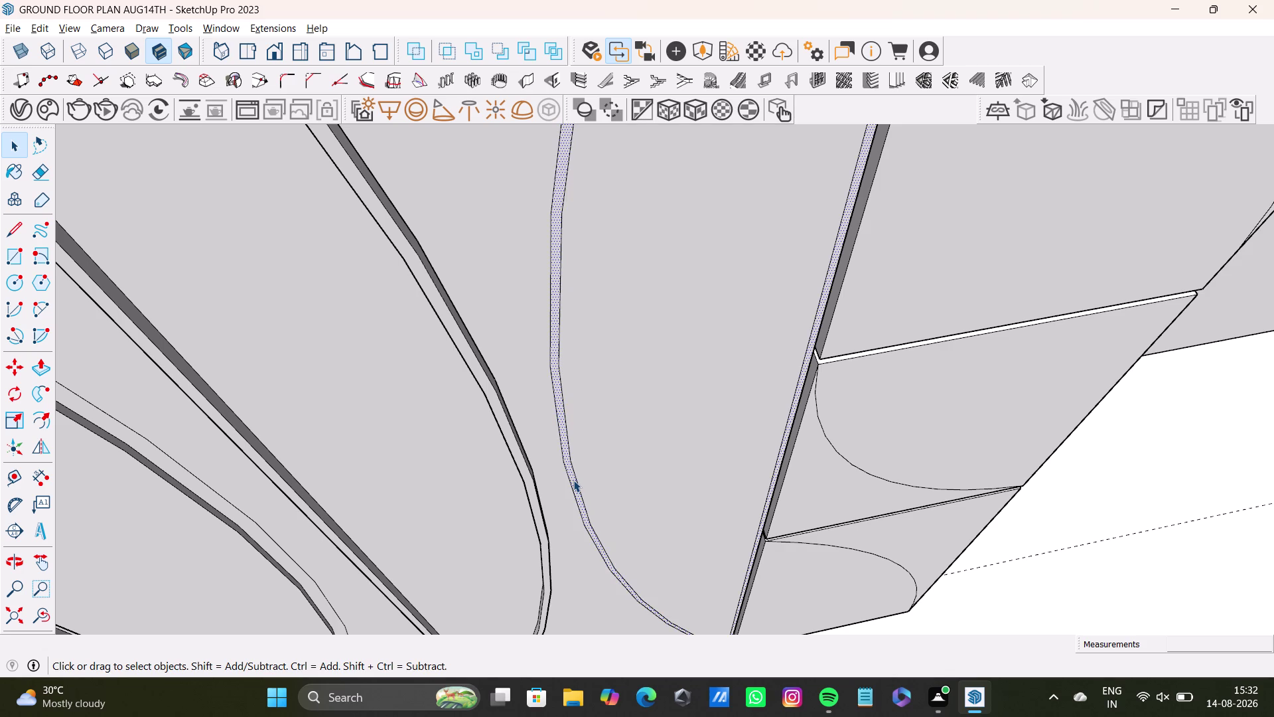
key(p)
click(574, 480)
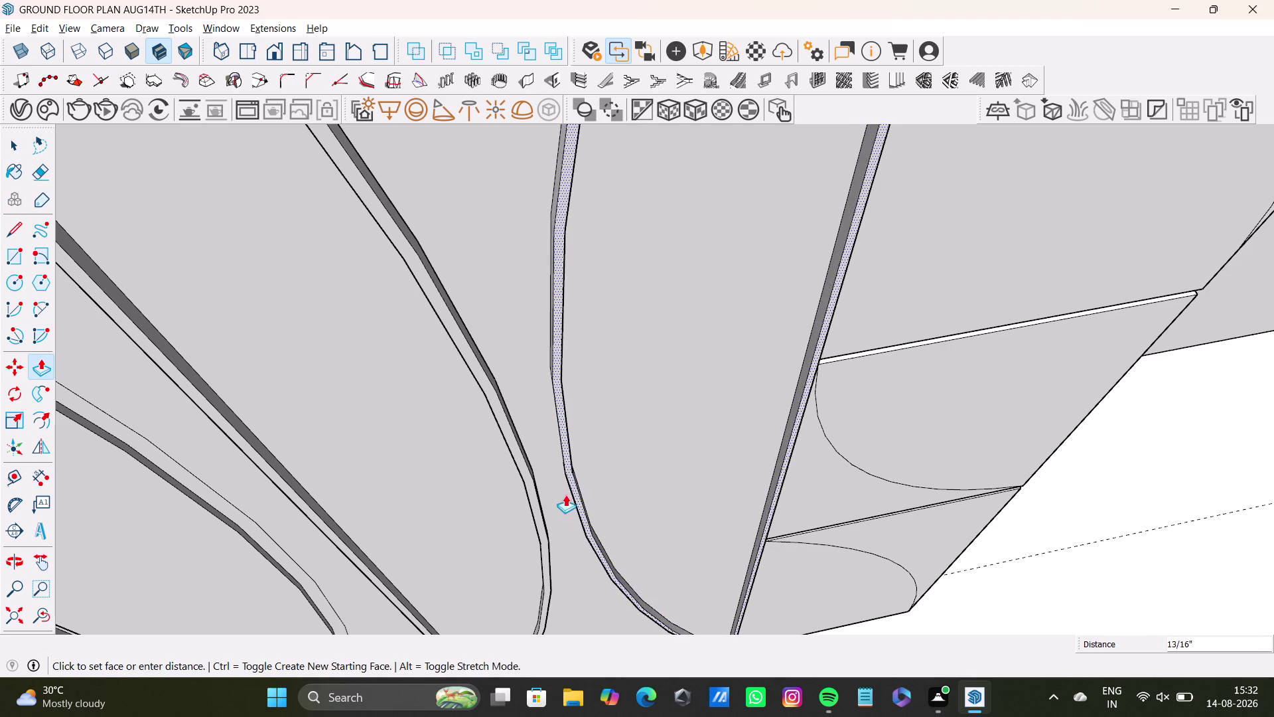
click(536, 506)
middle_drag(579, 518, 442, 577)
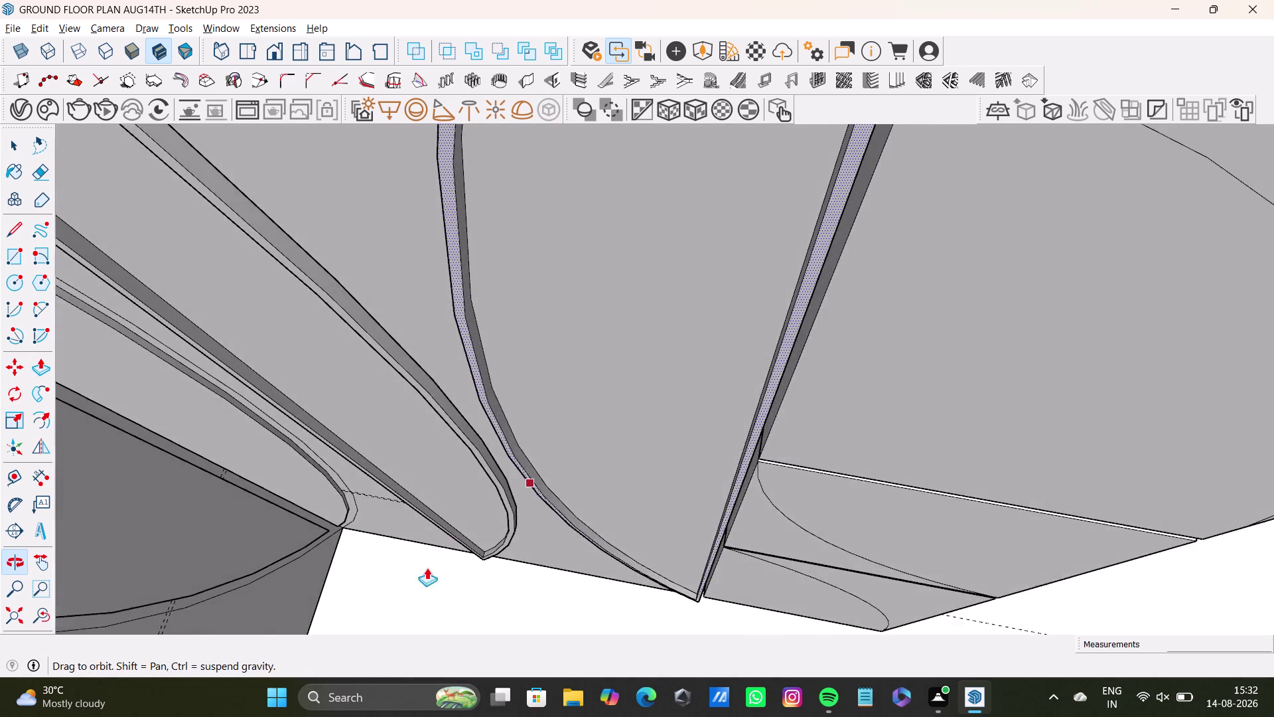
scroll(down, 3)
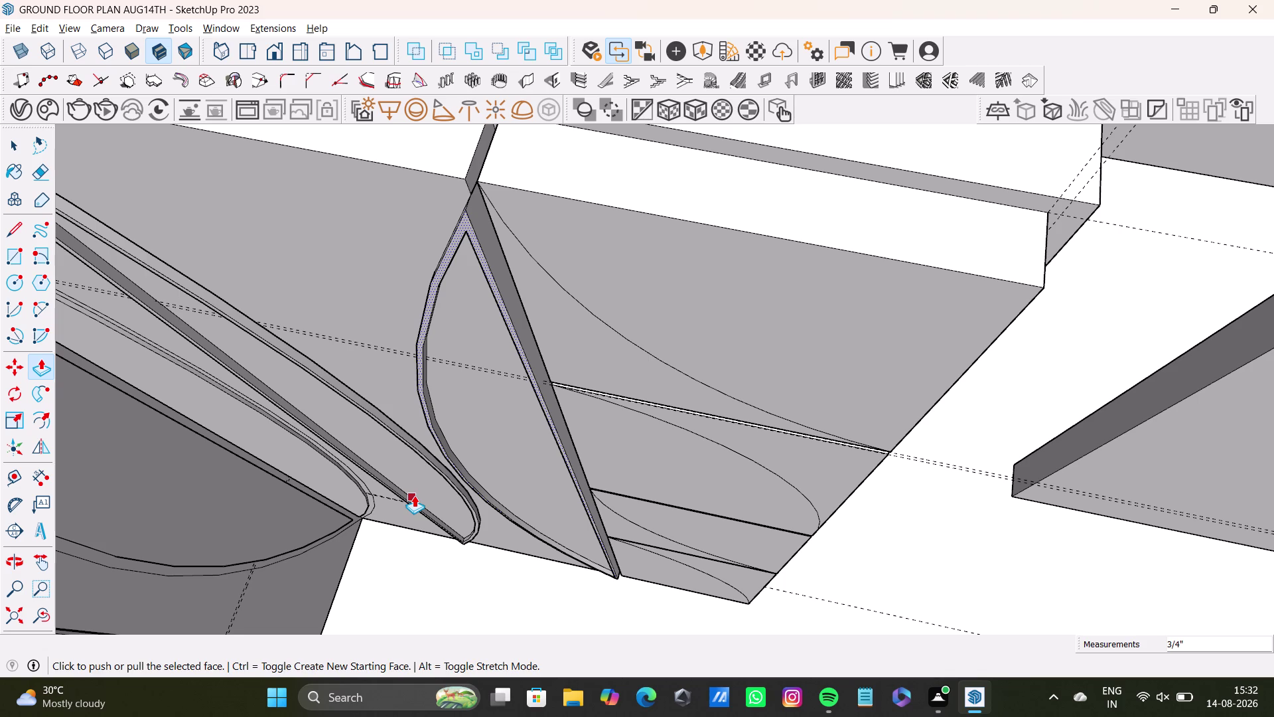
Confirm the previous groove depth and orbit to the next leaf pattern's tip.
key(space)
key(space)
scroll(down, 3)
middle_drag(341, 374, 754, 399)
scroll(up, 3)
middle_drag(595, 325, 485, 278)
middle_drag(526, 190, 538, 364)
scroll(up, 3)
Push the next leaf's outline band into the shutter with Push/Pull.
click(525, 292)
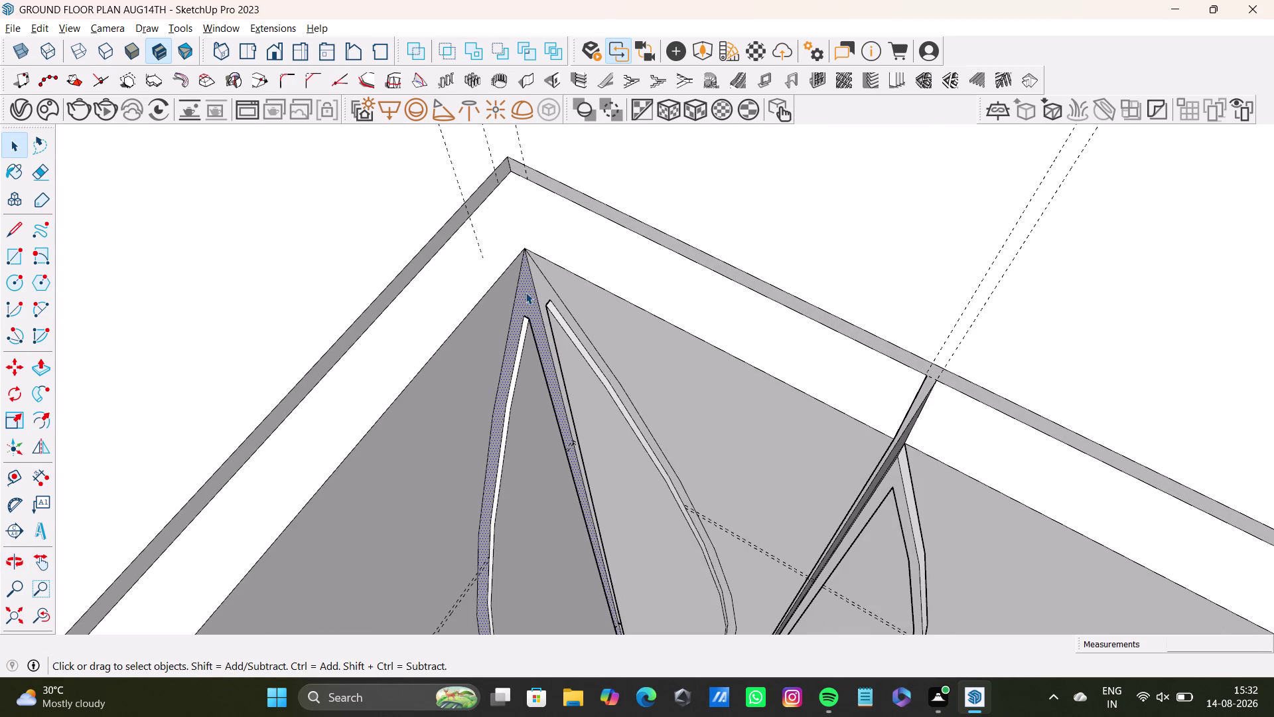
key(p)
drag(525, 293, 547, 304)
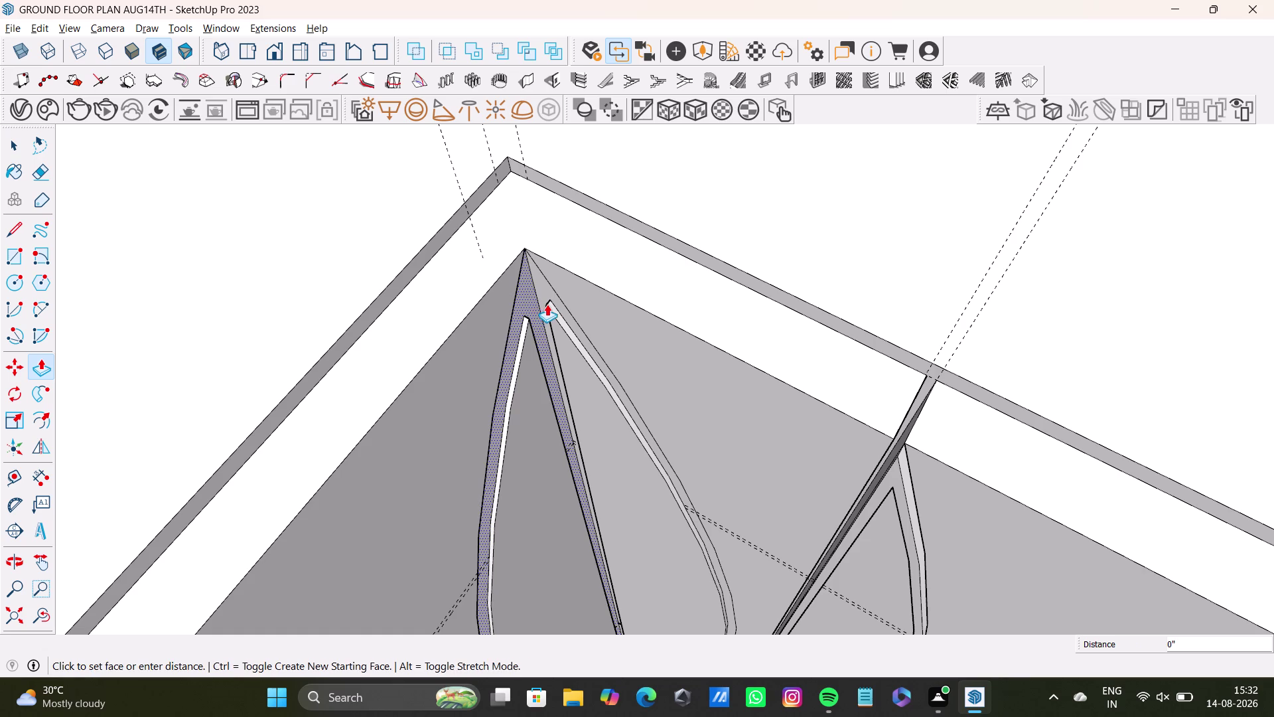
drag(547, 304, 544, 303)
drag(525, 292, 537, 329)
drag(515, 334, 535, 356)
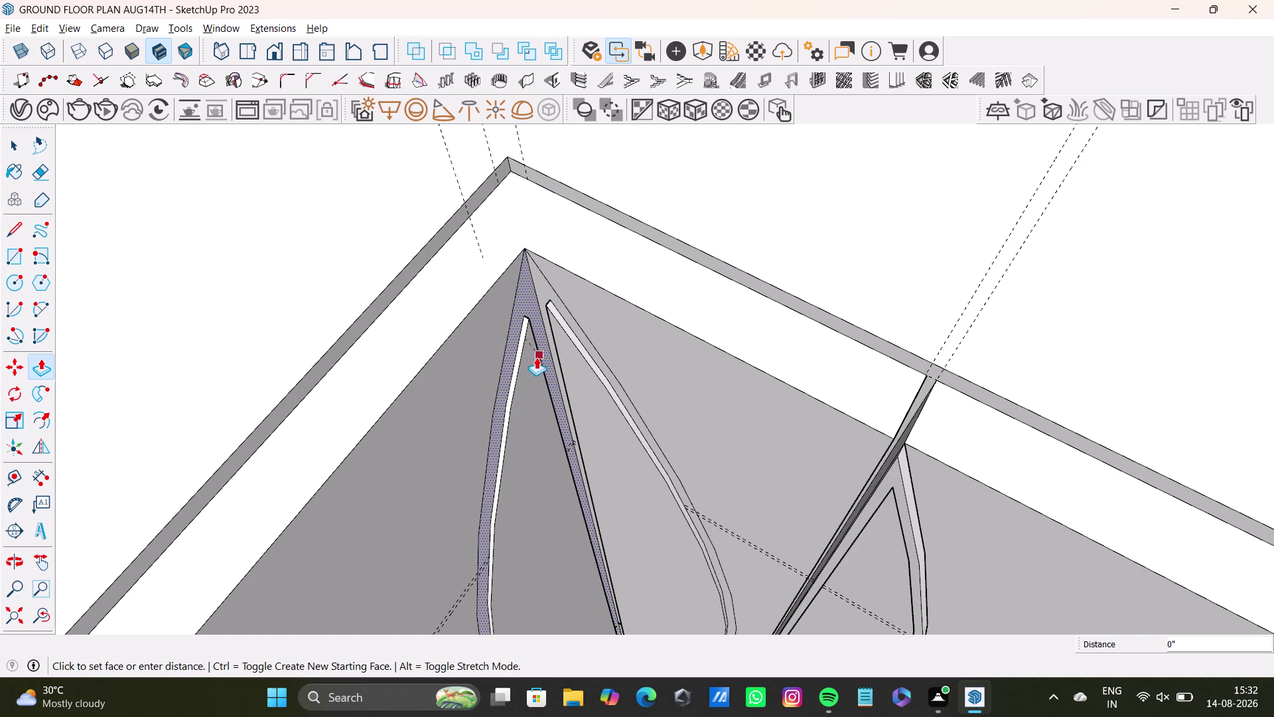
drag(535, 357, 535, 358)
scroll(up, 3)
drag(508, 355, 526, 361)
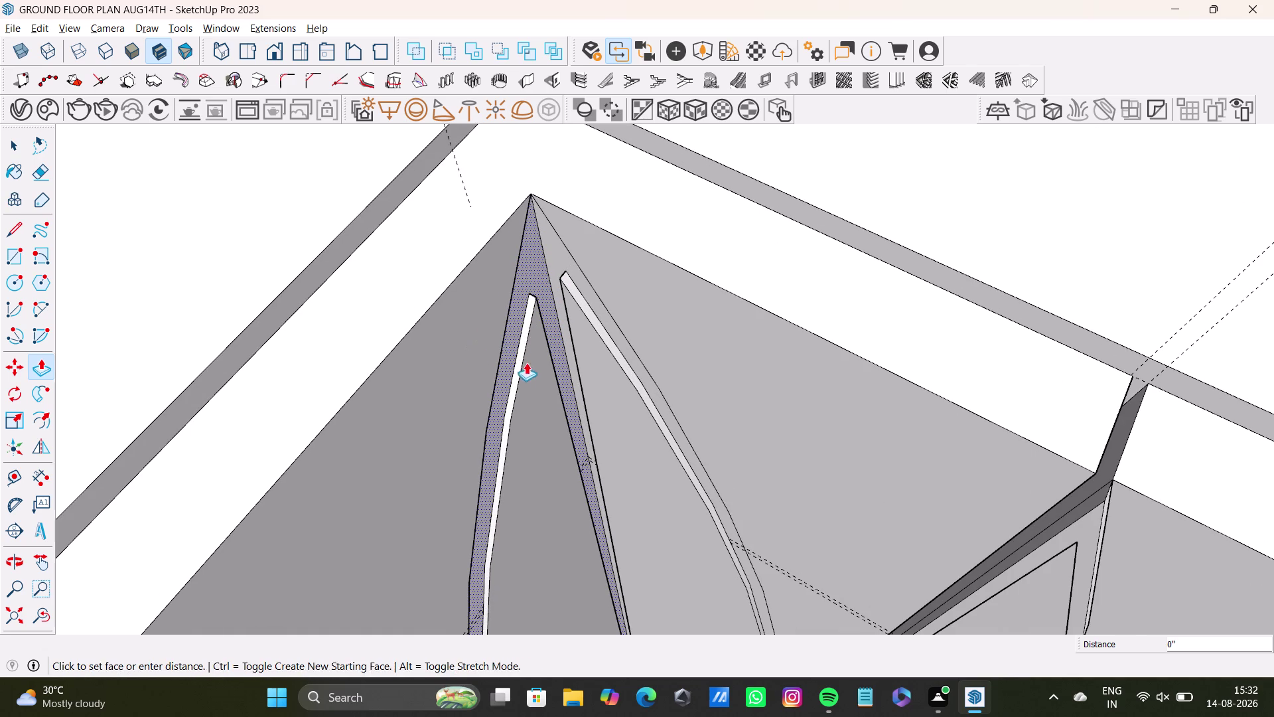
drag(526, 360, 527, 363)
key(space)
Push another leaf outline band in to form a groove.
middle_drag(513, 363, 577, 431)
click(520, 306)
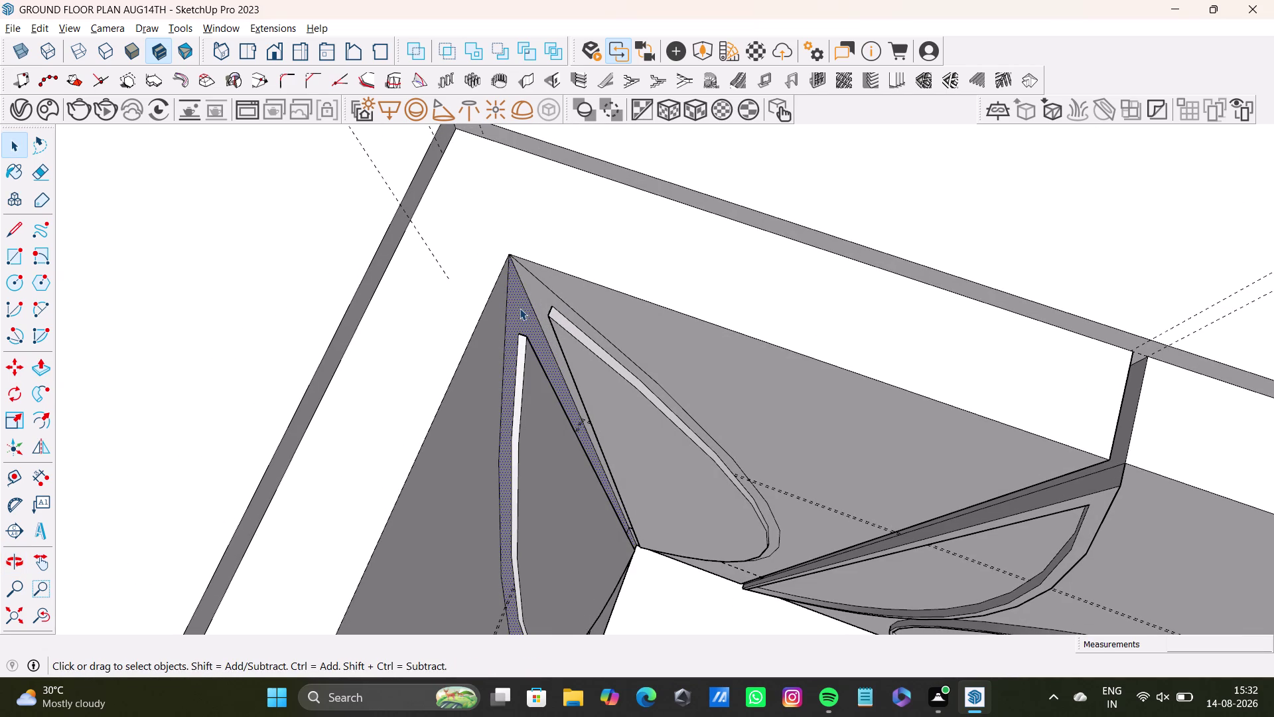
key(p)
drag(519, 308, 540, 324)
key(space)
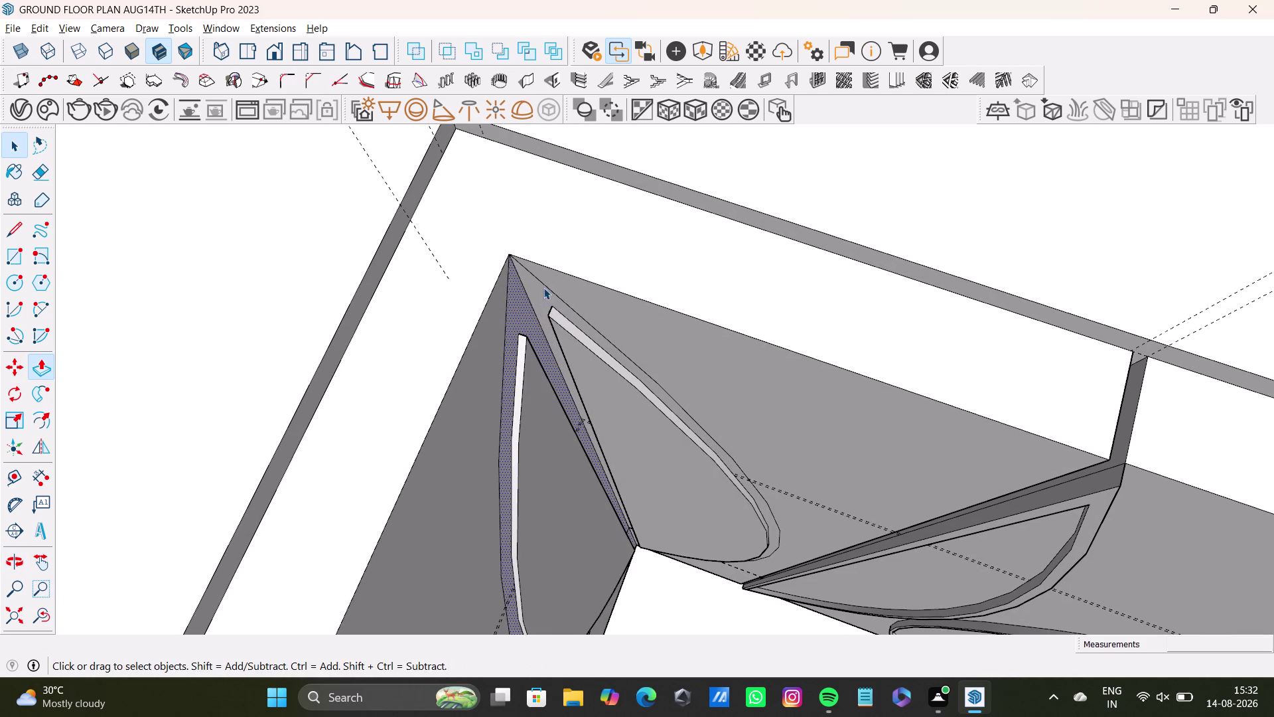
Push the inner leaf outline band in and inspect the grooves from several angles.
click(543, 289)
key(p)
drag(544, 305, 535, 320)
key(space)
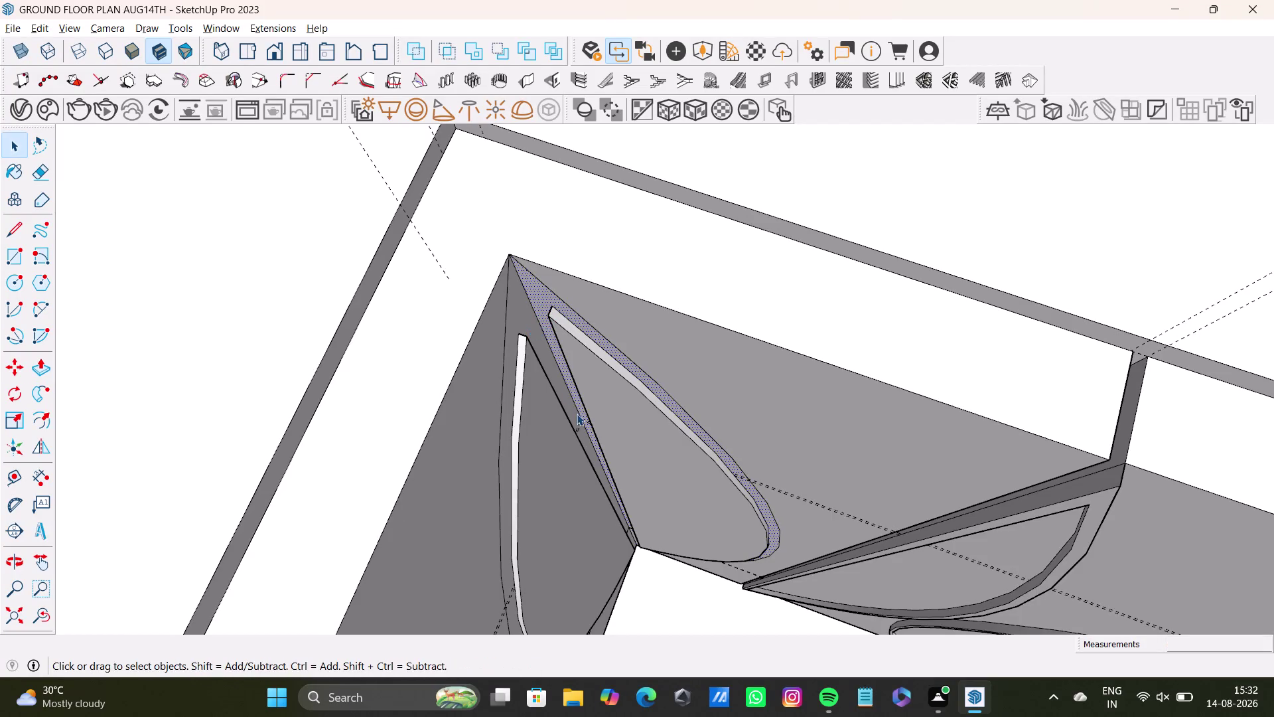
middle_drag(576, 414, 500, 229)
scroll(down, 3)
middle_drag(654, 400, 585, 416)
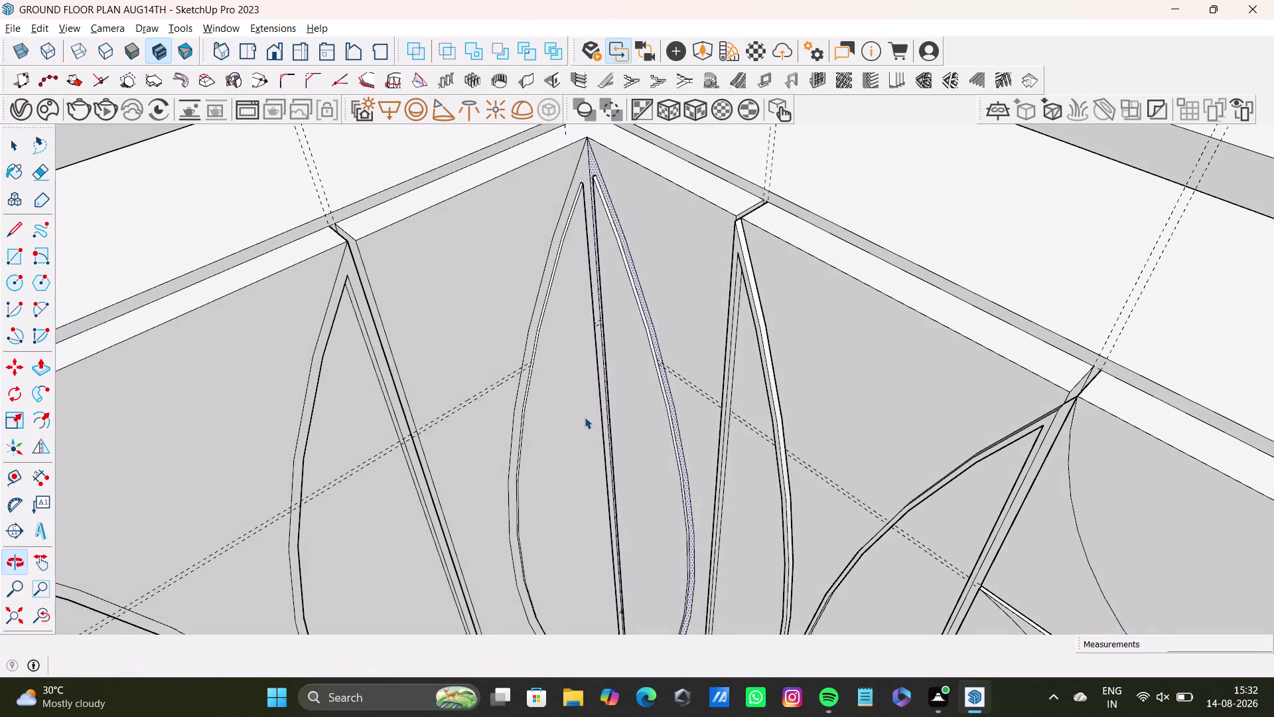
middle_drag(545, 452, 631, 177)
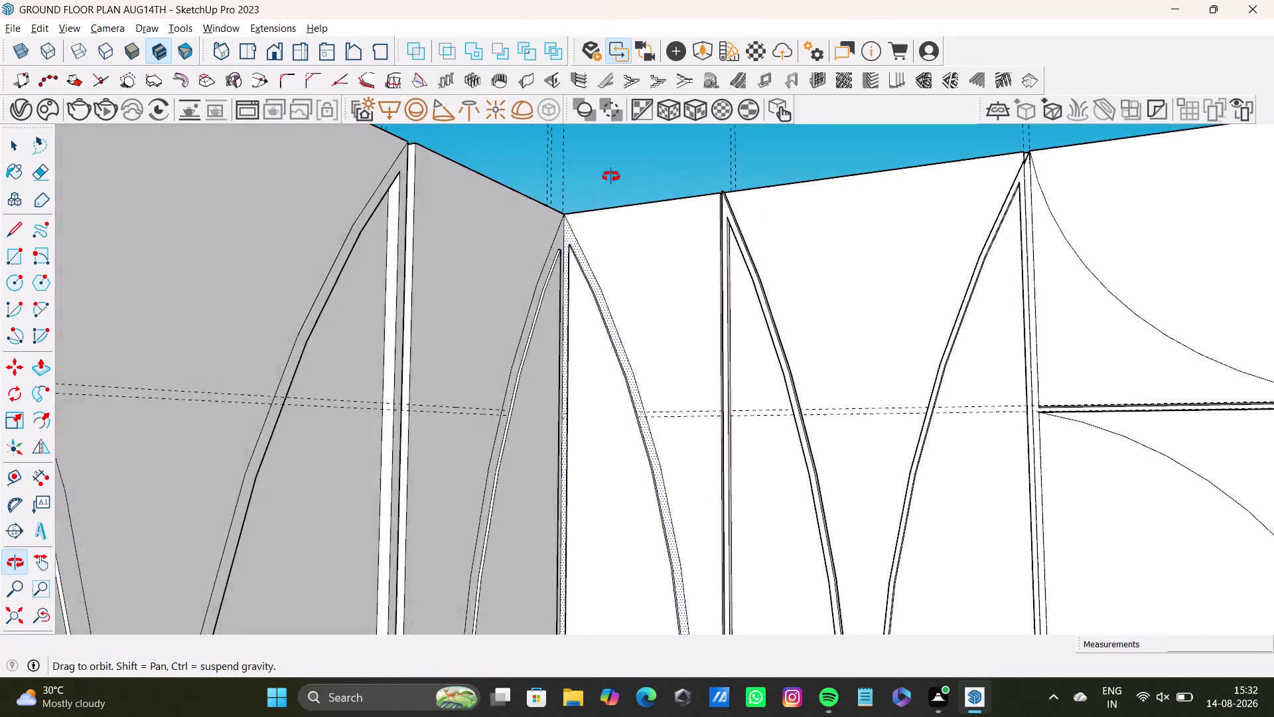
middle_drag(632, 177, 395, 377)
scroll(up, 3)
Push the next outline band in, undoing a 1 1/8" push and redoing it.
middle_drag(403, 273, 572, 197)
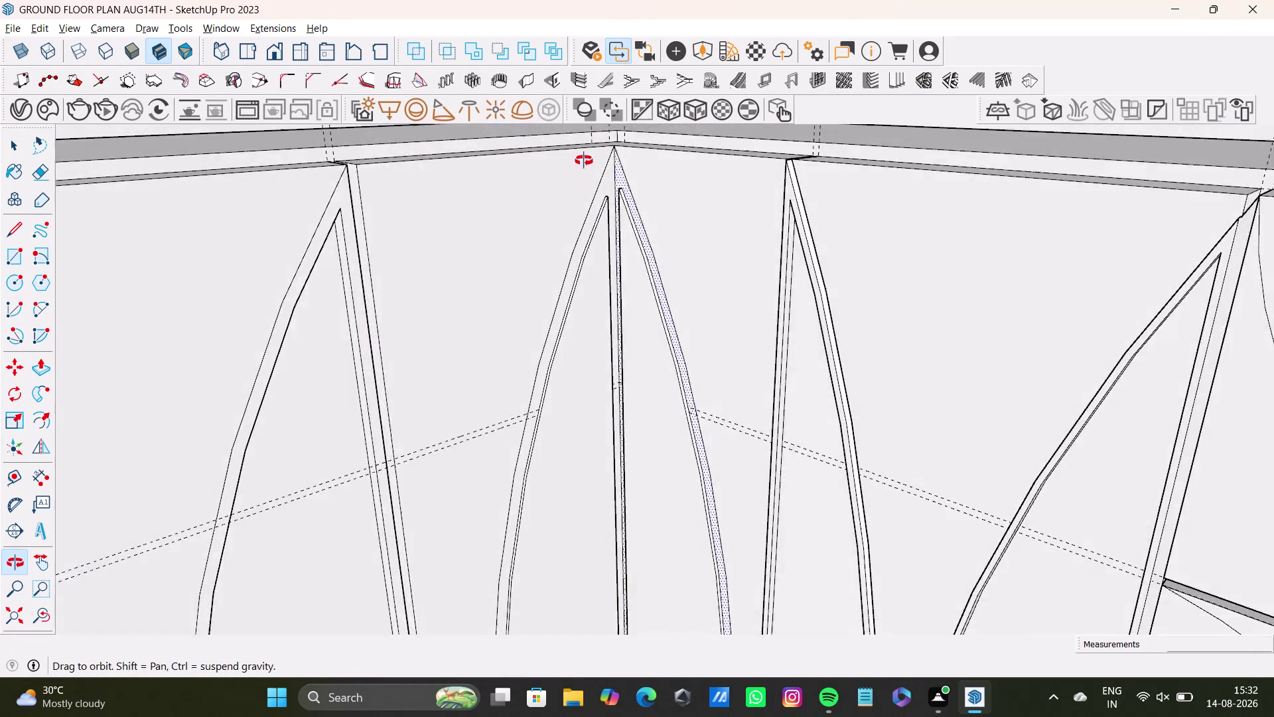
middle_drag(572, 197, 732, 275)
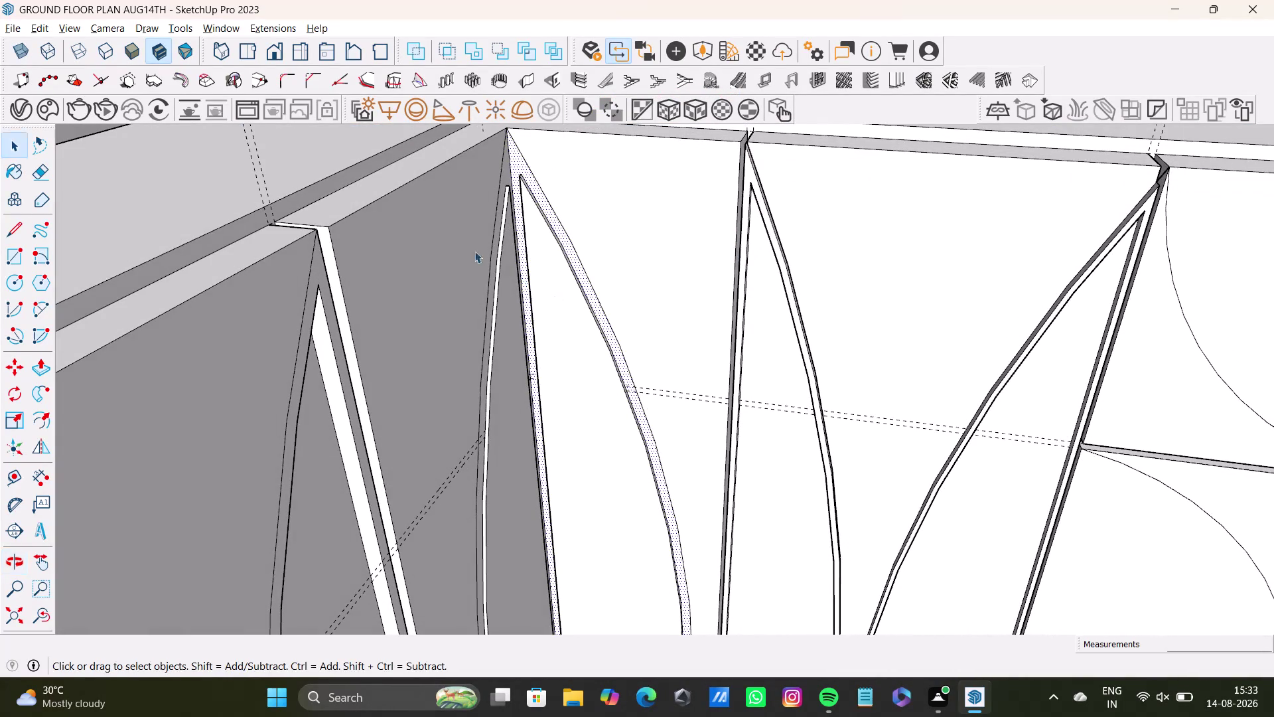
scroll(up, 3)
middle_drag(533, 251, 486, 320)
click(571, 284)
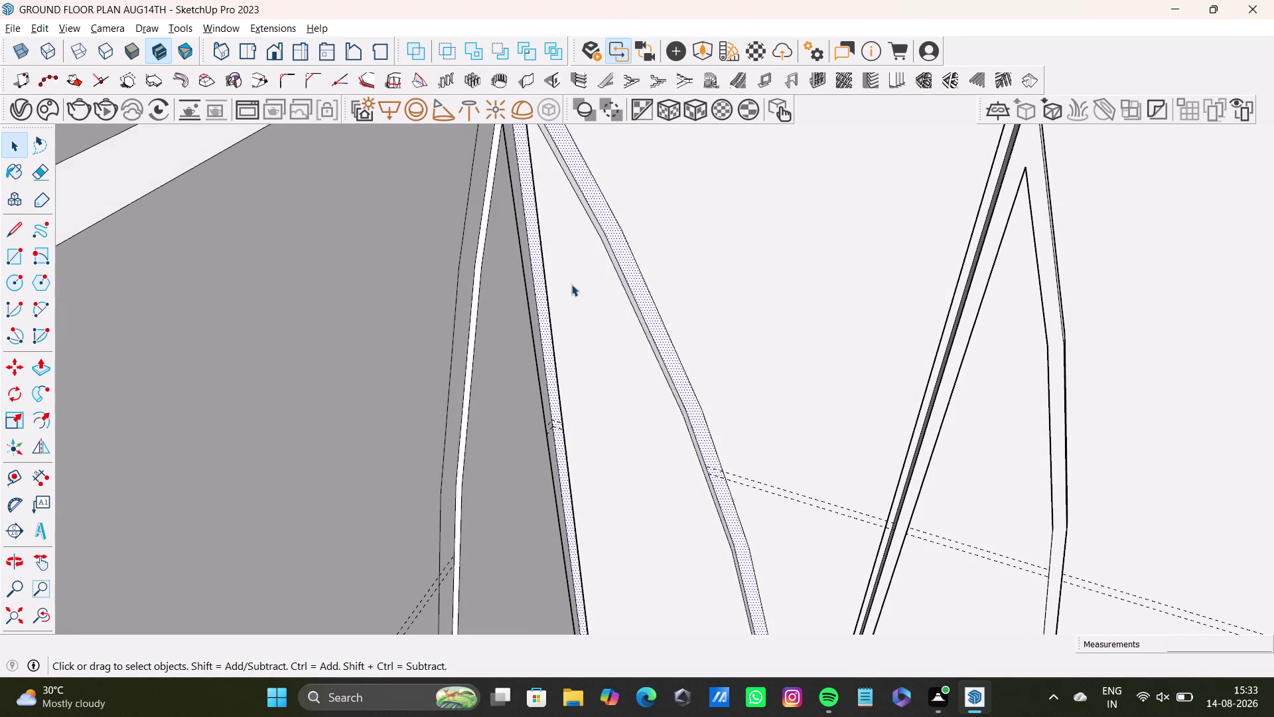
key(p)
drag(599, 293, 606, 288)
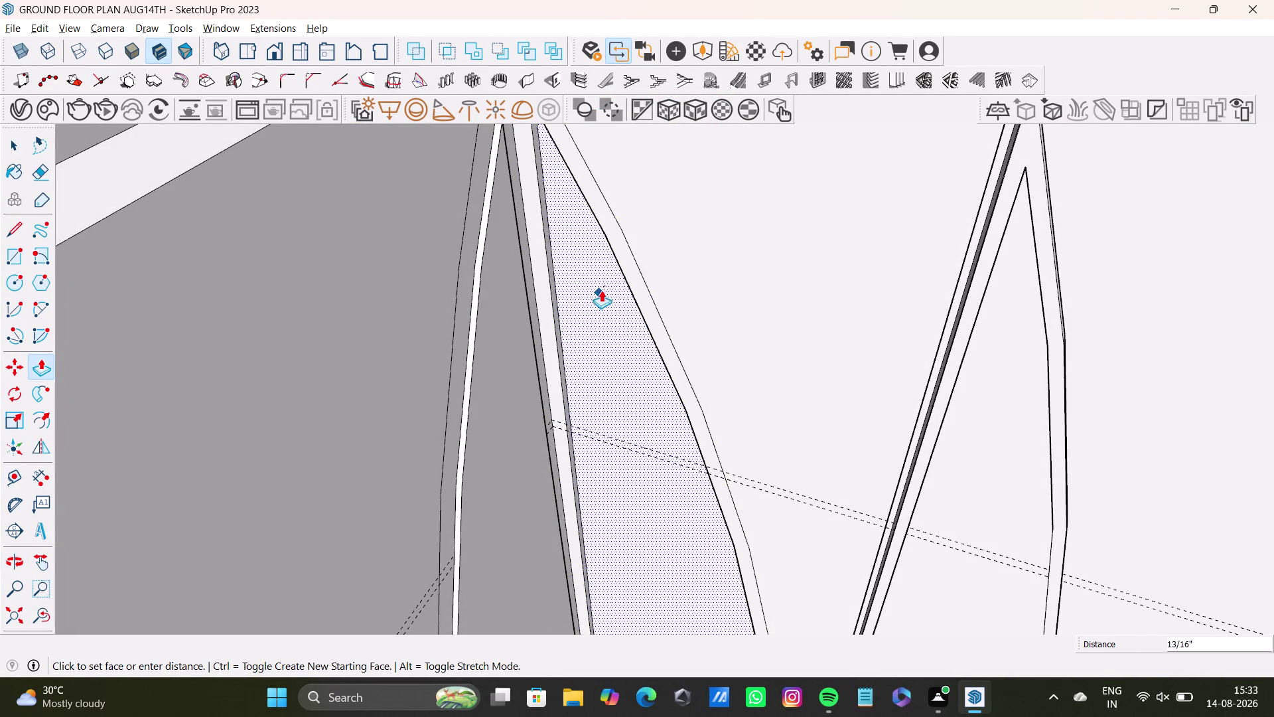
drag(606, 288, 600, 272)
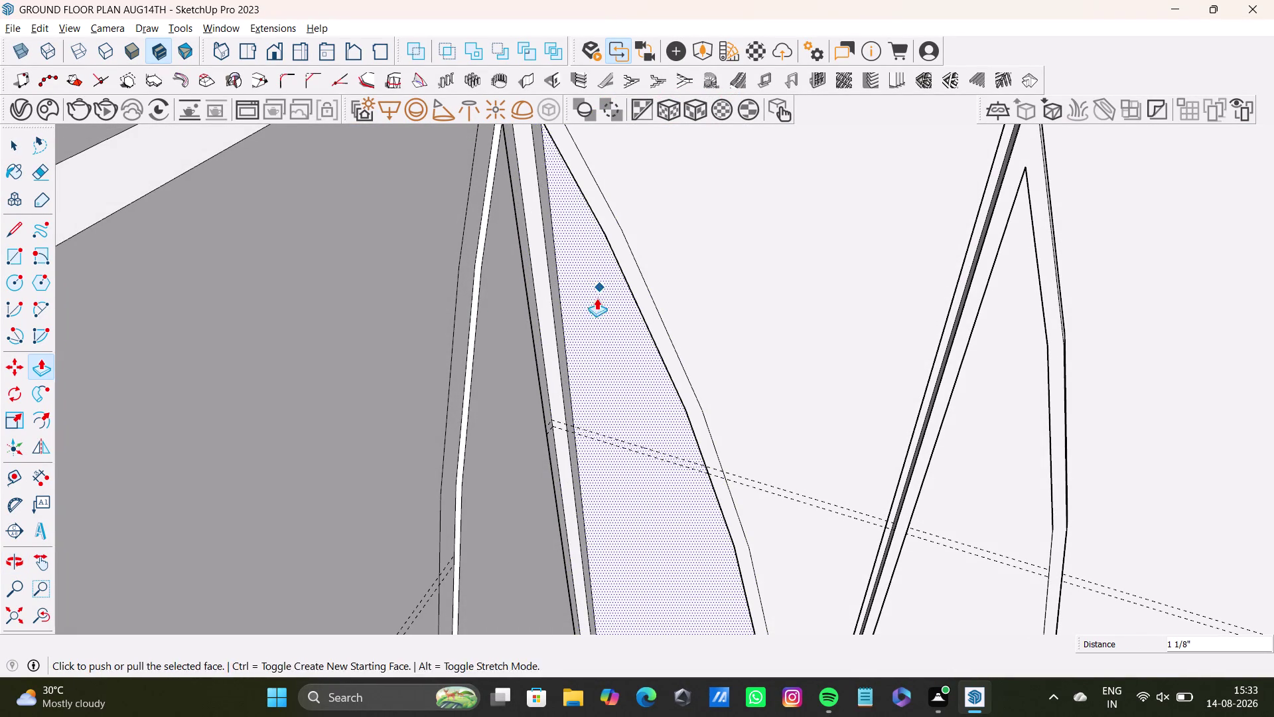
middle_drag(596, 298, 560, 334)
key(ctrl+z)
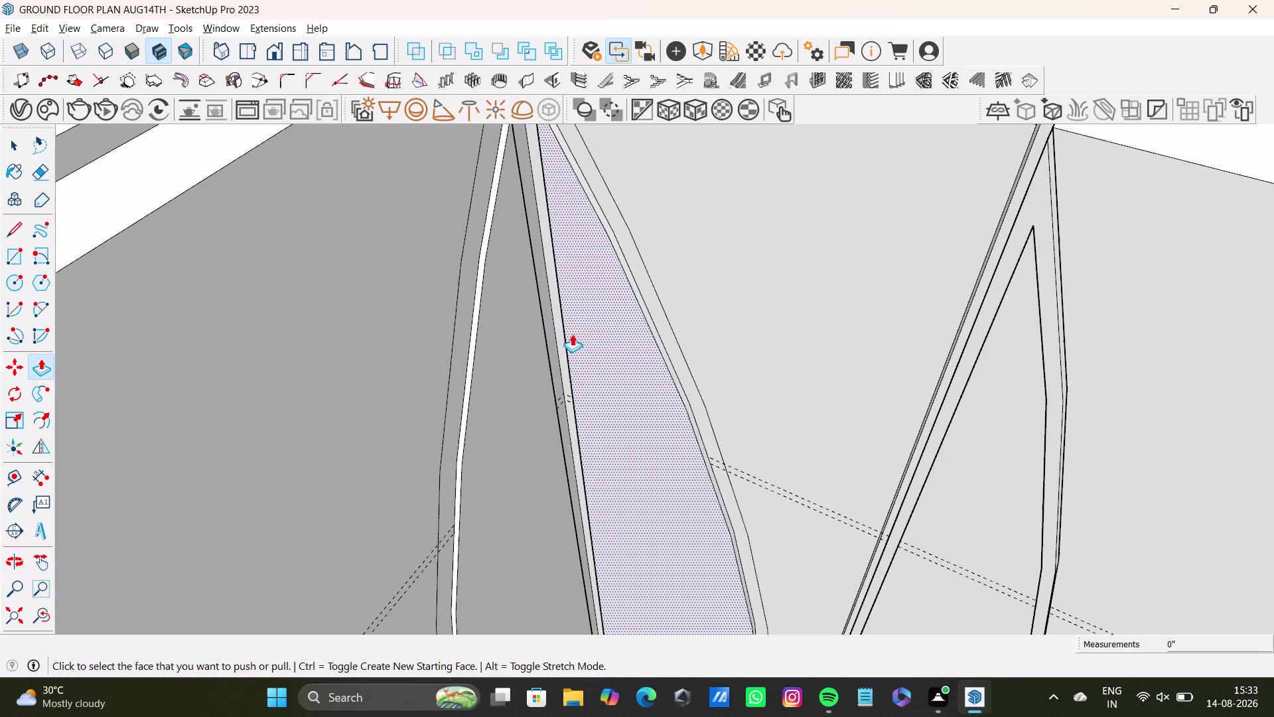
drag(592, 331, 615, 326)
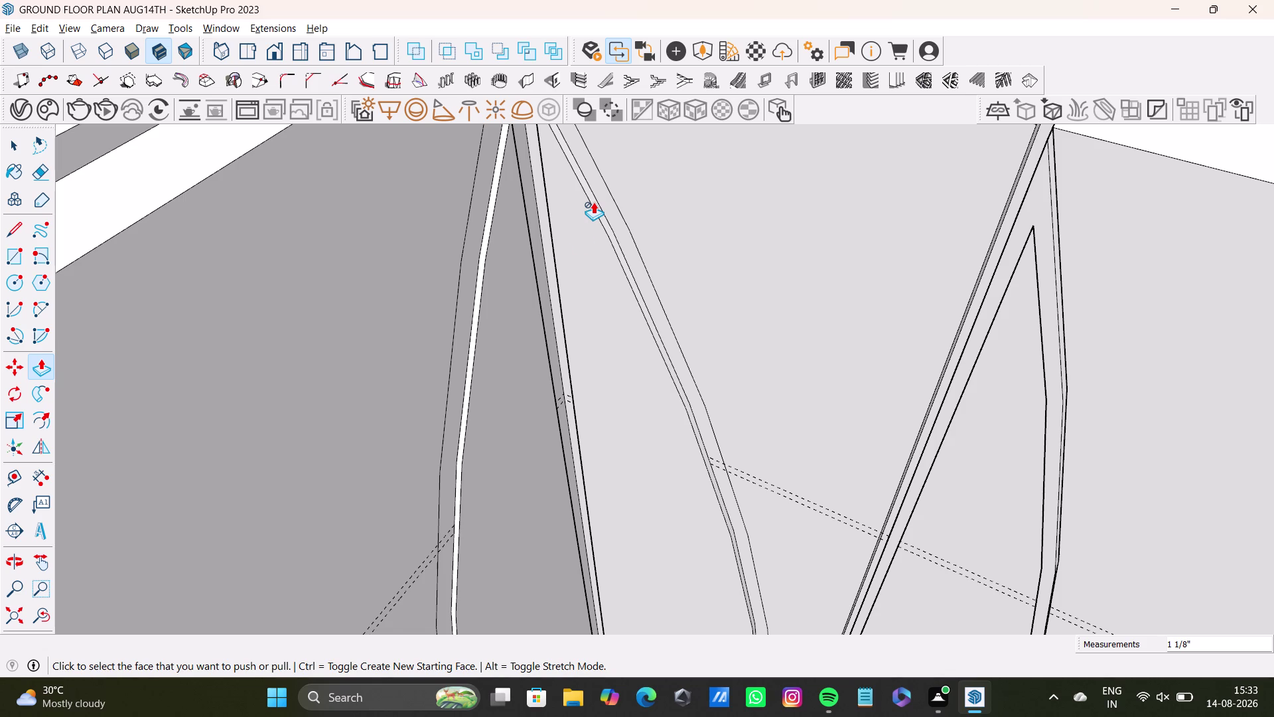
scroll(up, 3)
middle_drag(570, 269, 516, 289)
key(space)
Push another leaf outline band in about 3/8".
click(496, 288)
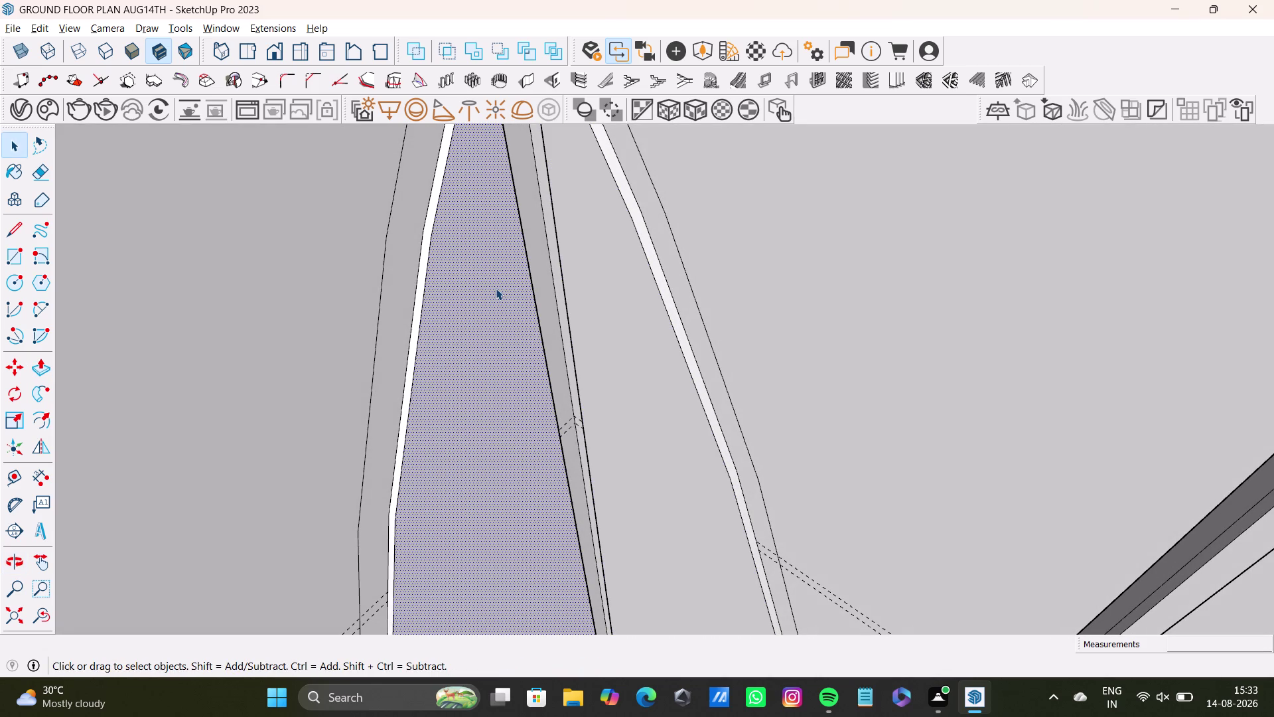
key(p)
drag(496, 288, 500, 256)
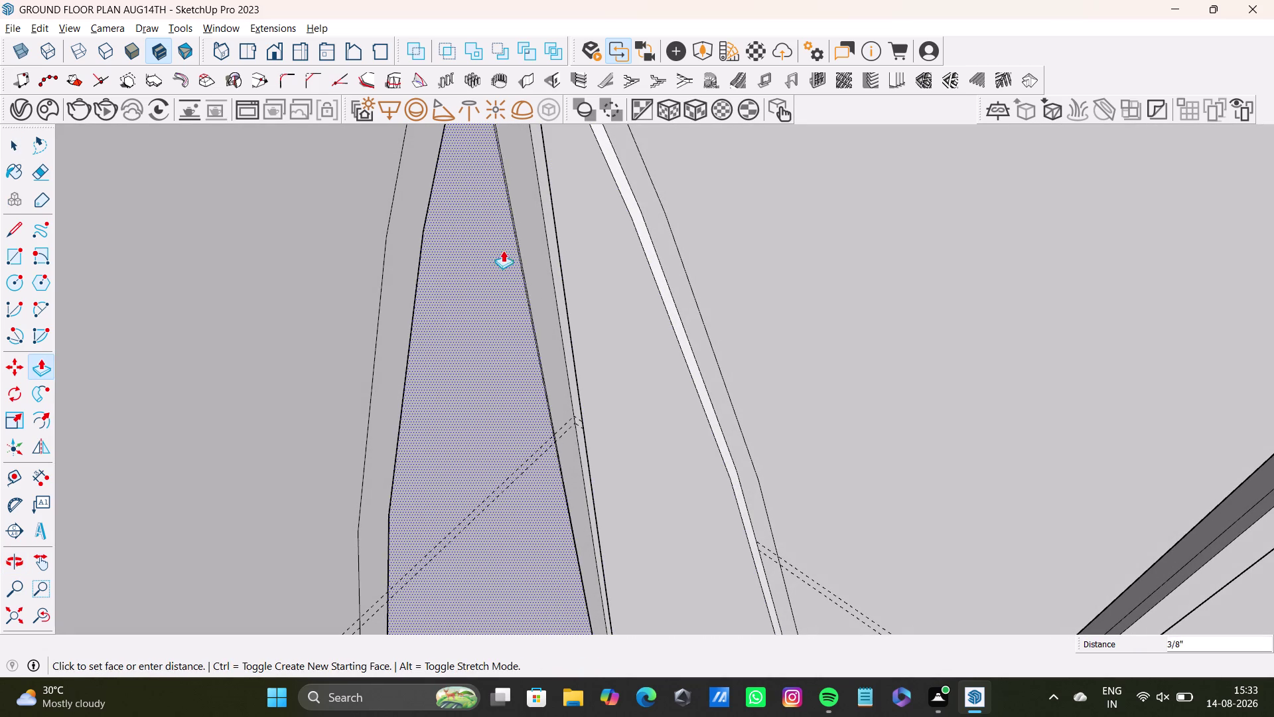
drag(500, 256, 524, 215)
key(space)
middle_drag(667, 365, 867, 333)
scroll(up, 3)
middle_drag(673, 328, 623, 350)
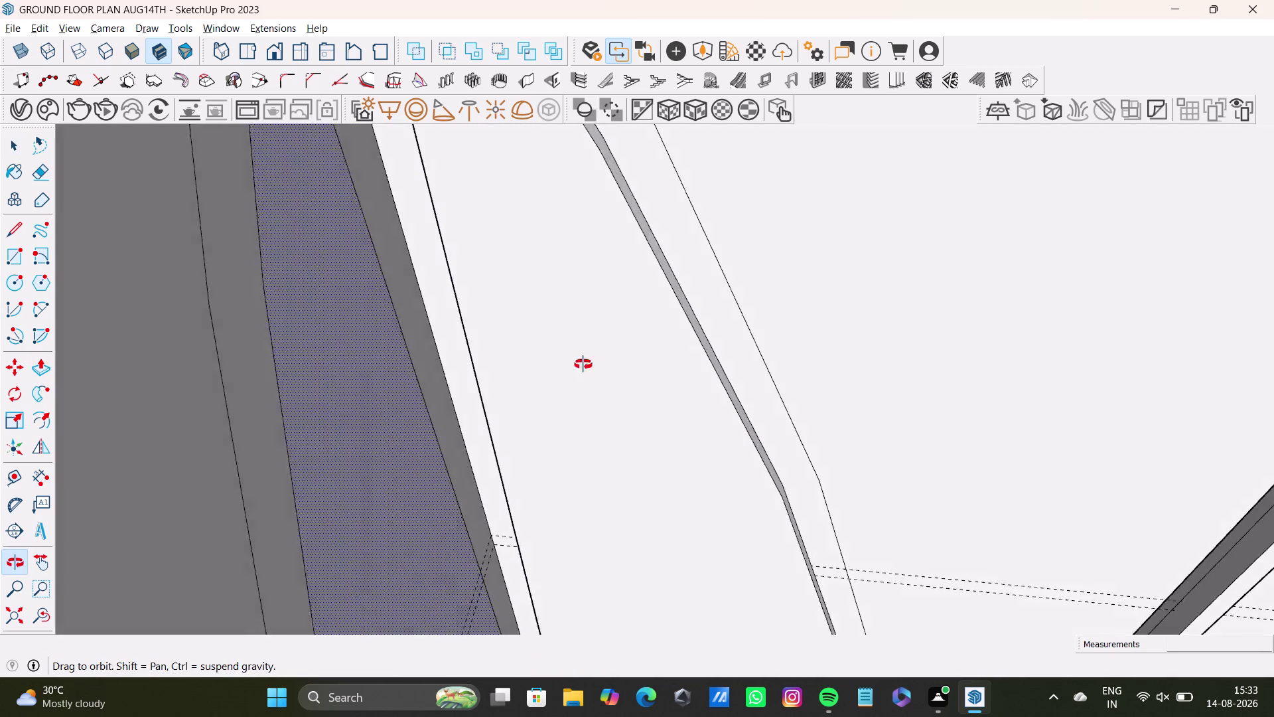
middle_drag(622, 350, 556, 409)
Push the neighbouring outline band in, then undo that push.
key(space)
click(644, 384)
key(p)
key(p)
key(p)
drag(645, 385, 647, 384)
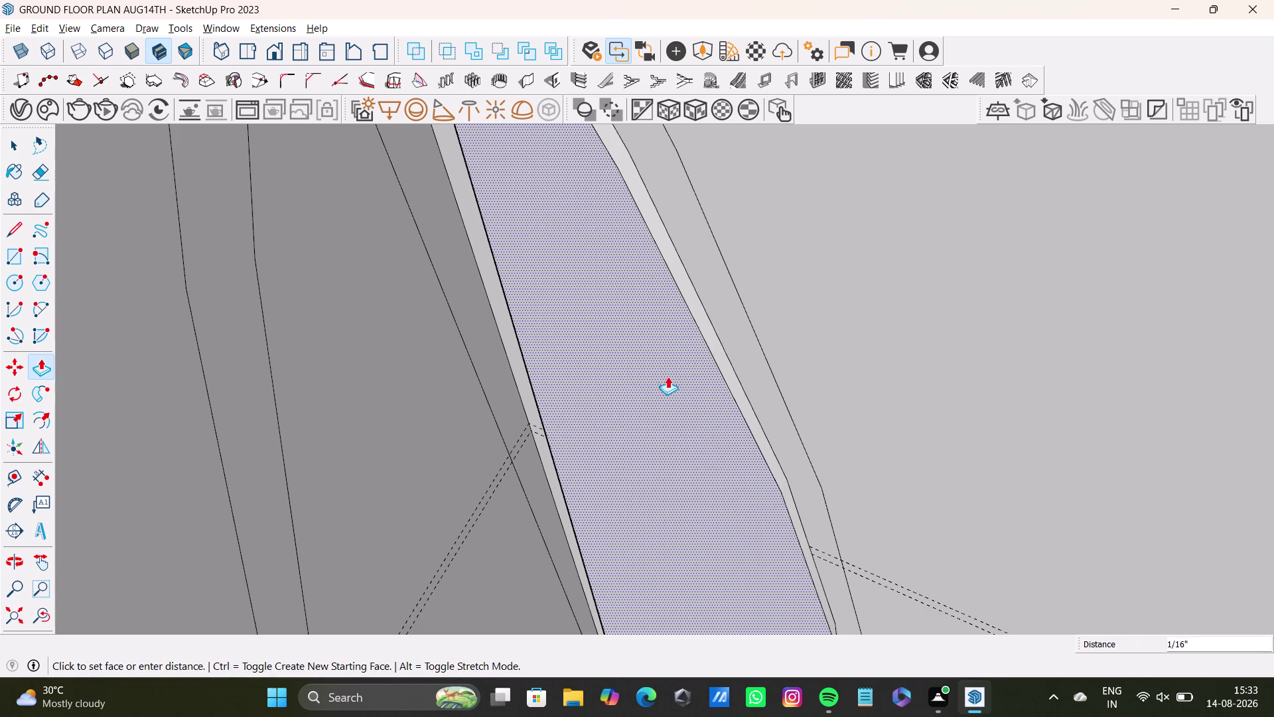
drag(646, 384, 754, 355)
scroll(up, 3)
scroll(down, 3)
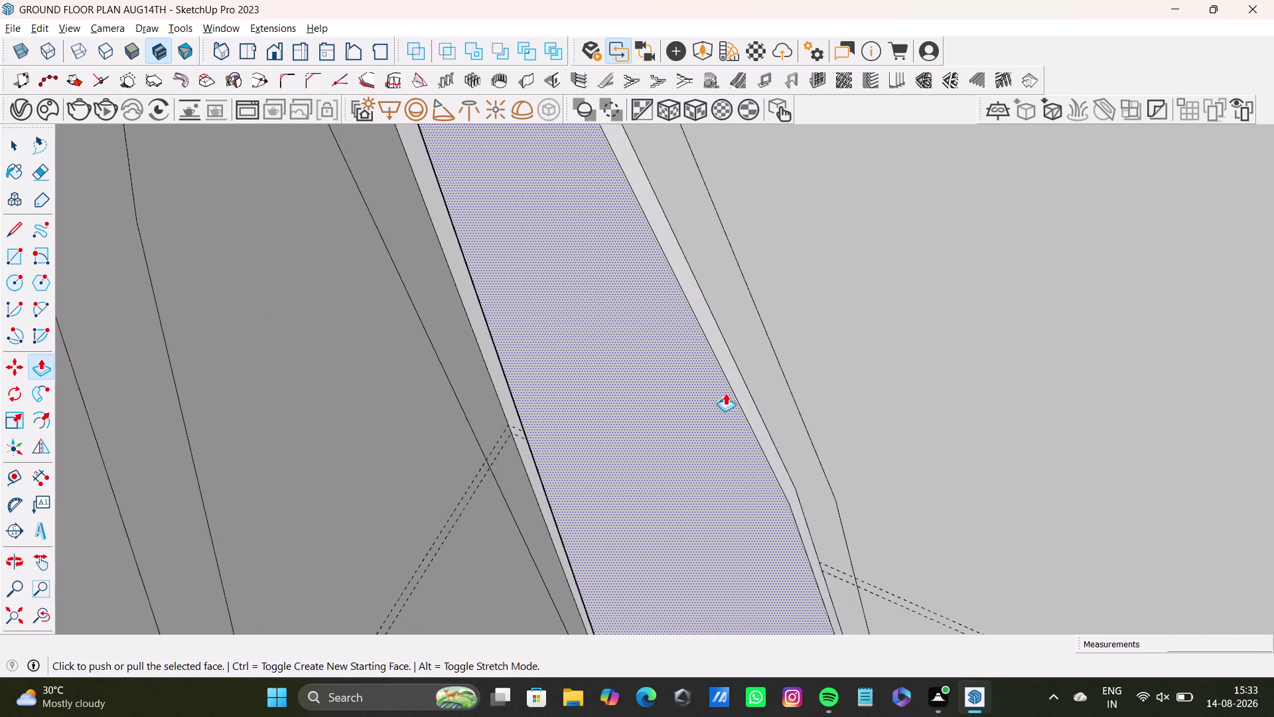
scroll(down, 3)
middle_drag(726, 392, 619, 459)
scroll(up, 3)
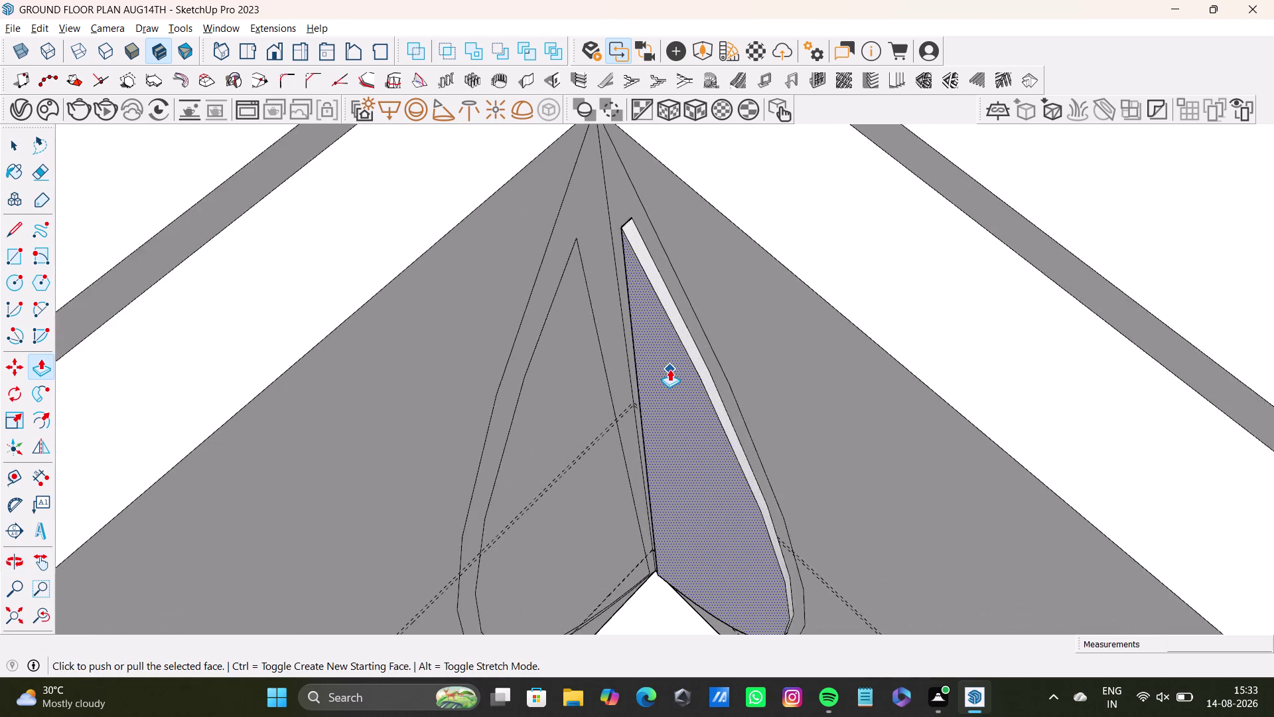
scroll(up, 3)
key(ctrl+z)
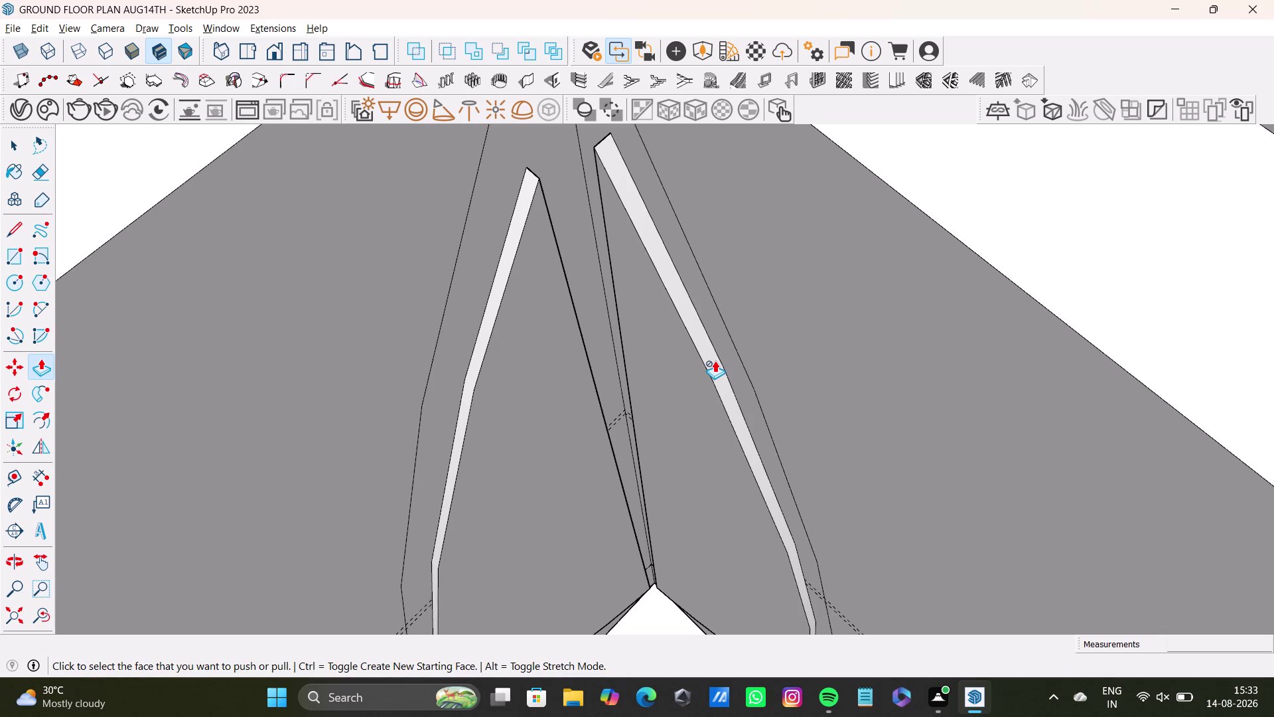
Push the narrow faces in about 3/8" and the left face about 5/16".
drag(694, 382, 717, 366)
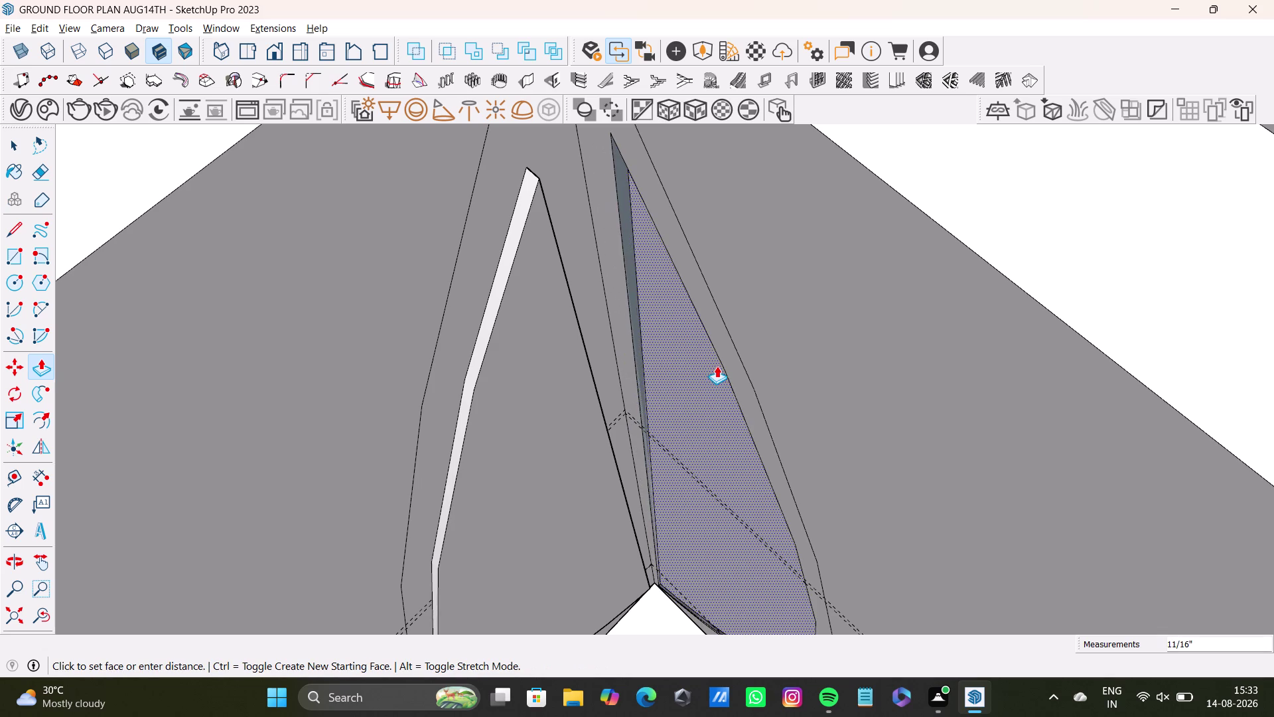
drag(717, 365, 641, 180)
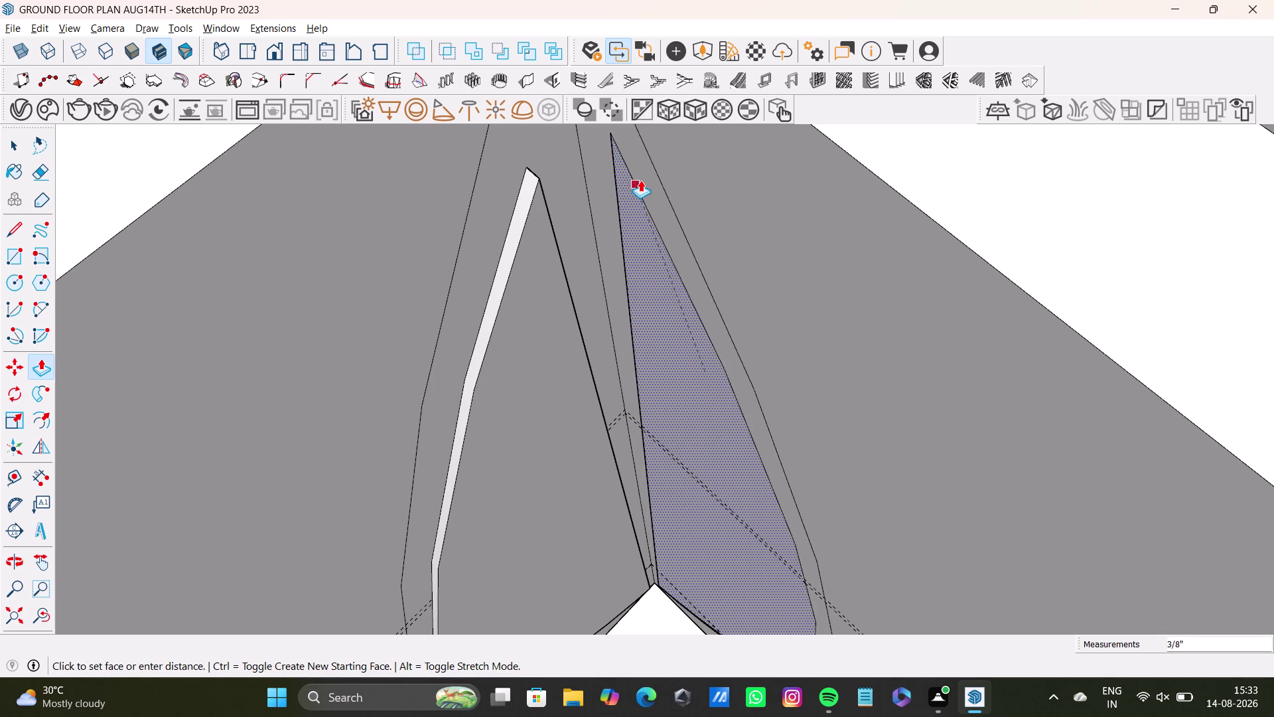
drag(640, 180, 640, 175)
drag(514, 318, 483, 259)
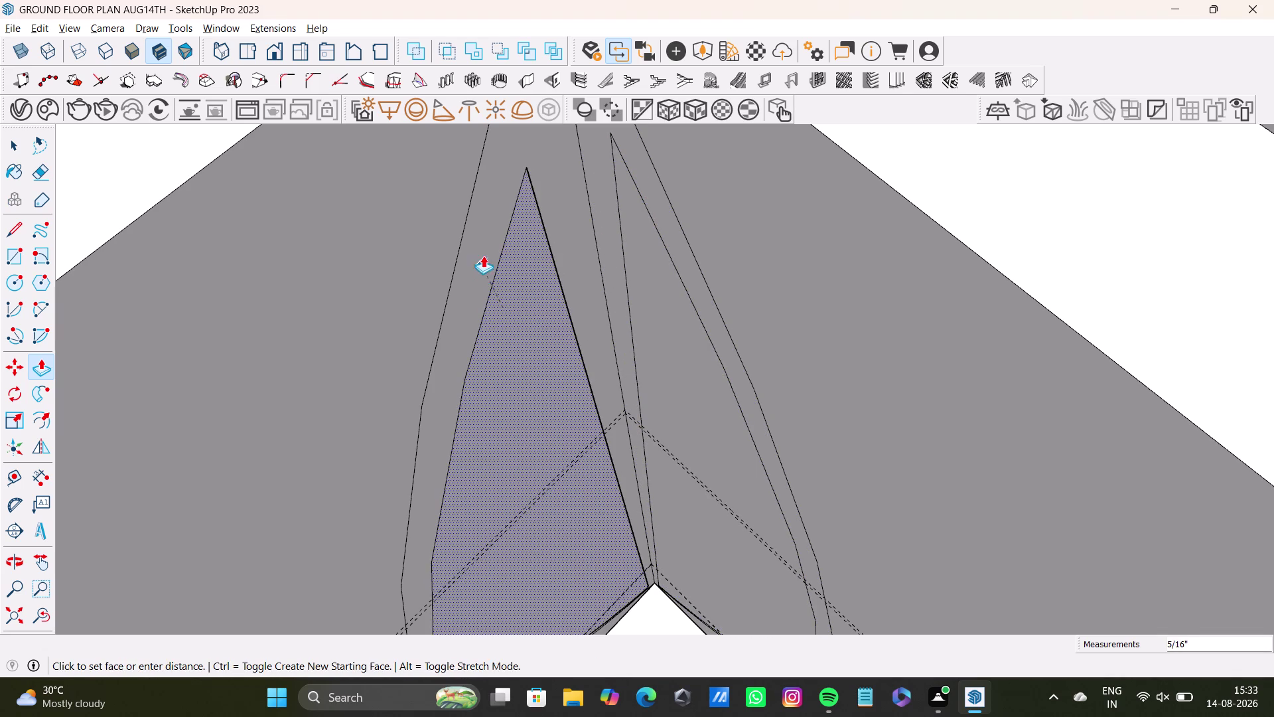
drag(483, 259, 483, 255)
scroll(down, 3)
middle_drag(575, 362, 573, 329)
Push the outline band at the leaf tip in with several pushes.
key(space)
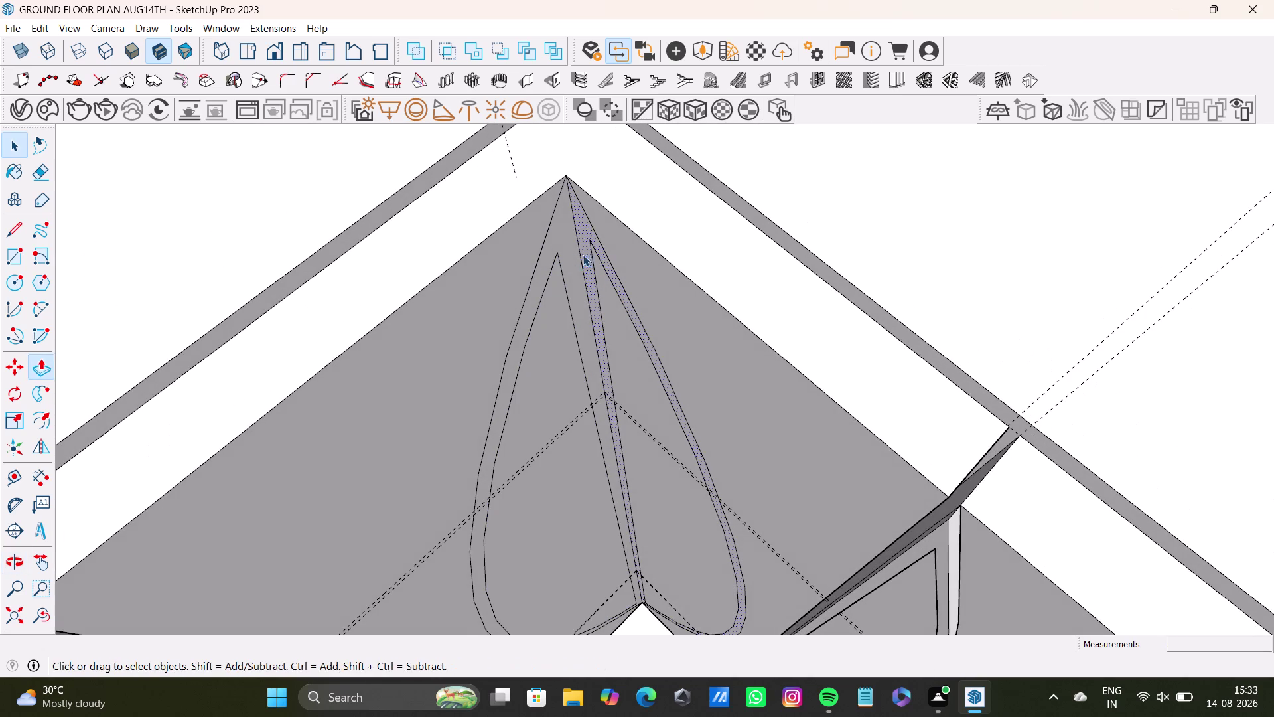
click(564, 257)
key(p)
drag(571, 266, 575, 272)
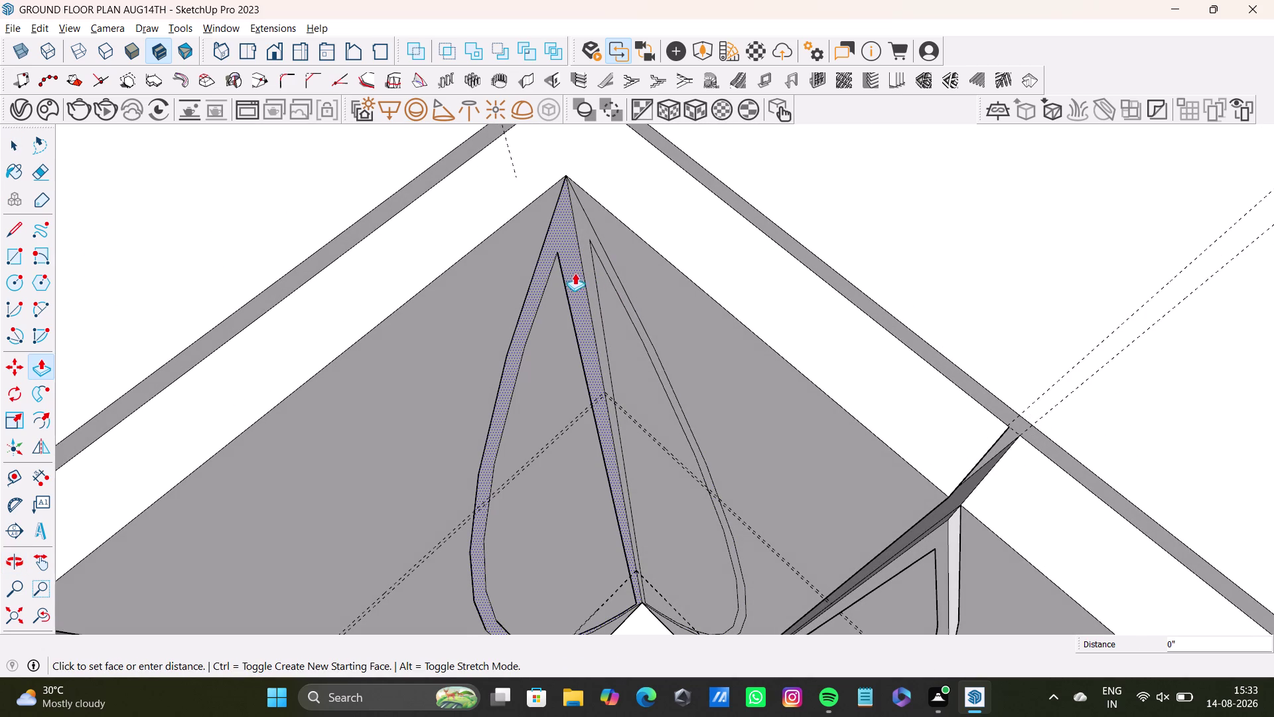
drag(574, 272, 583, 290)
drag(564, 248, 573, 262)
drag(573, 261, 577, 270)
drag(525, 319, 540, 326)
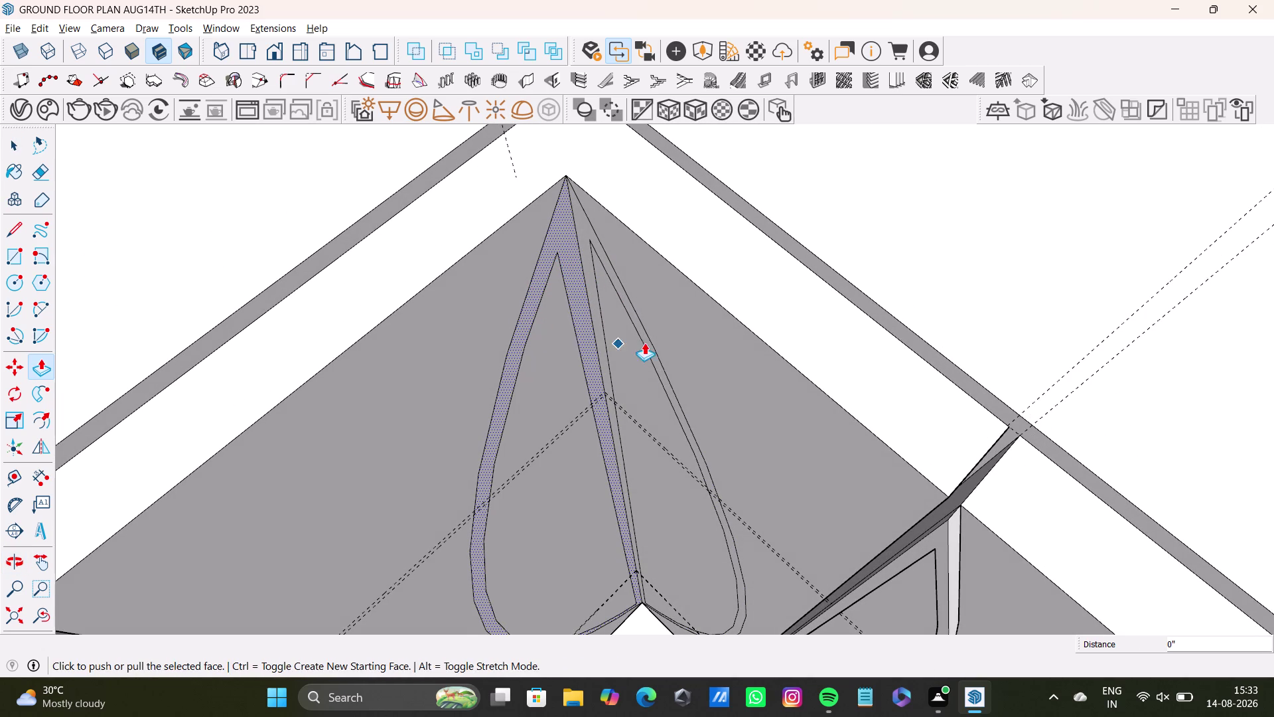
key(space)
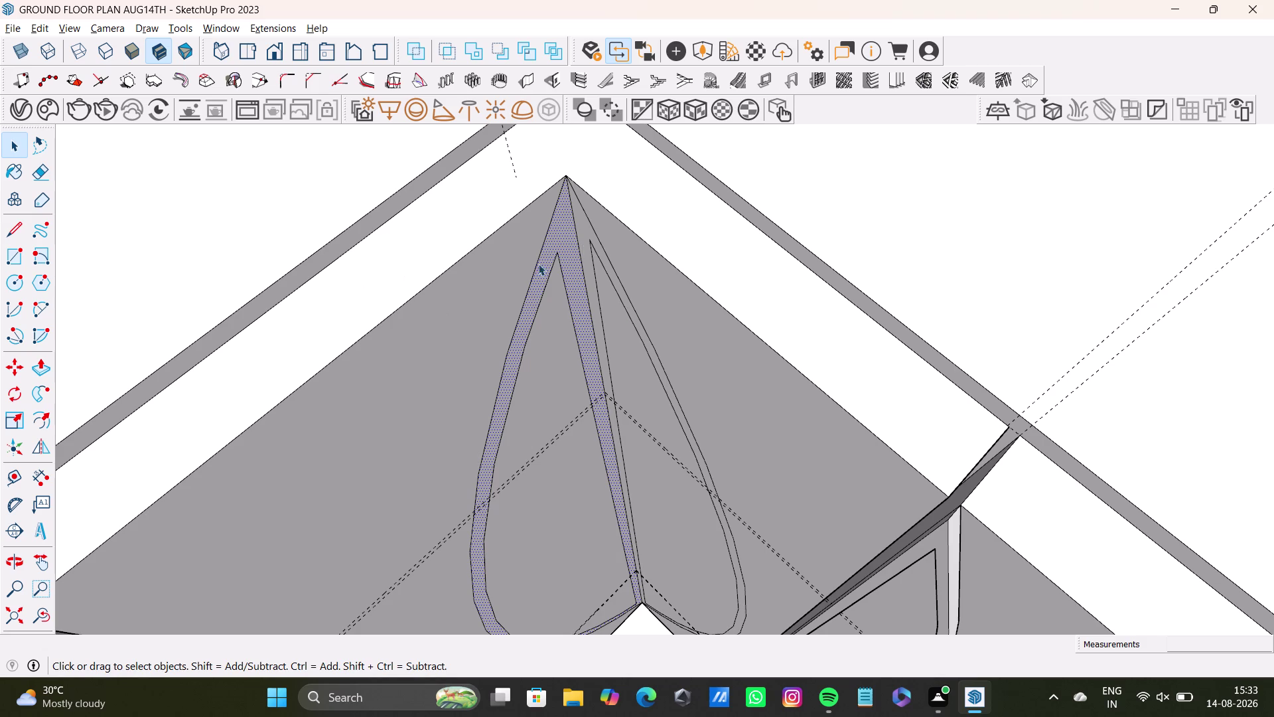
Push the leaf shape's left and right outline bands in as grooves.
click(583, 234)
key(p)
key(p)
key(p)
drag(594, 241, 595, 248)
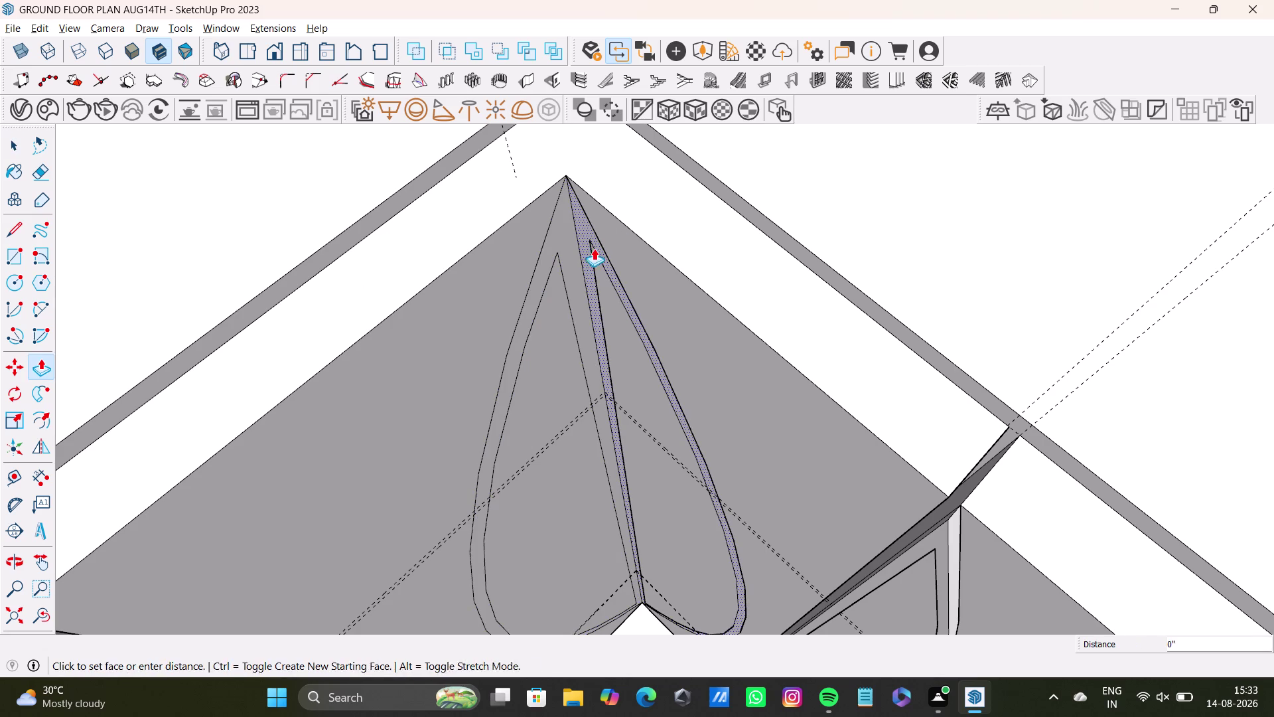
drag(595, 247, 585, 250)
scroll(down, 3)
Orbit to the tall cabinet and select the top shutter face with the quarter arc.
key(space)
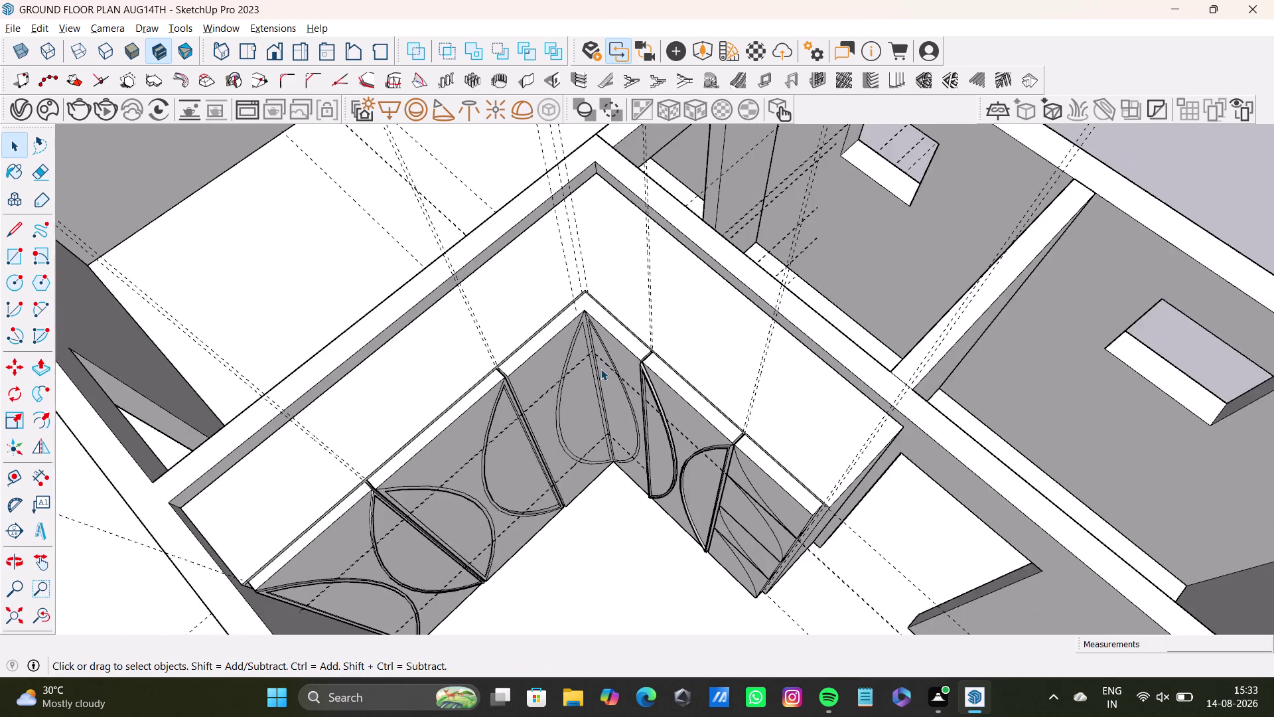
scroll(down, 3)
middle_drag(623, 422, 639, 298)
scroll(up, 3)
middle_drag(688, 306, 510, 326)
middle_drag(544, 352, 684, 264)
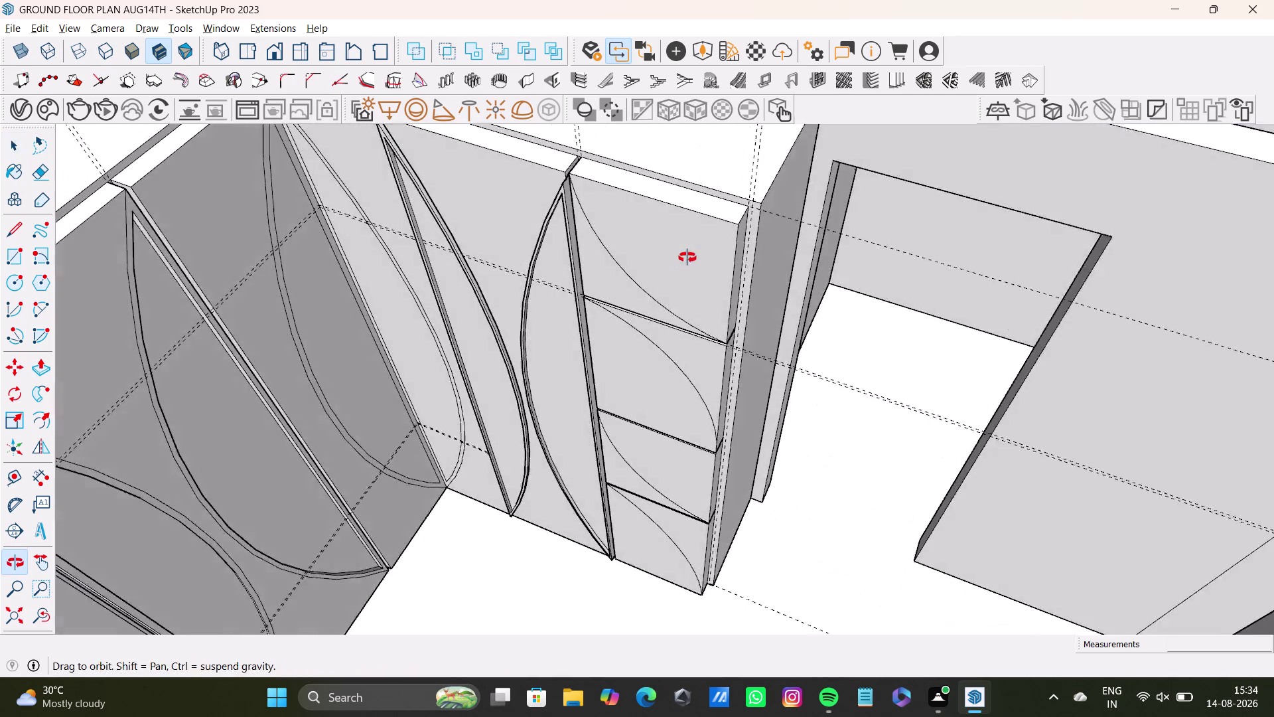
middle_drag(684, 263, 691, 239)
click(691, 239)
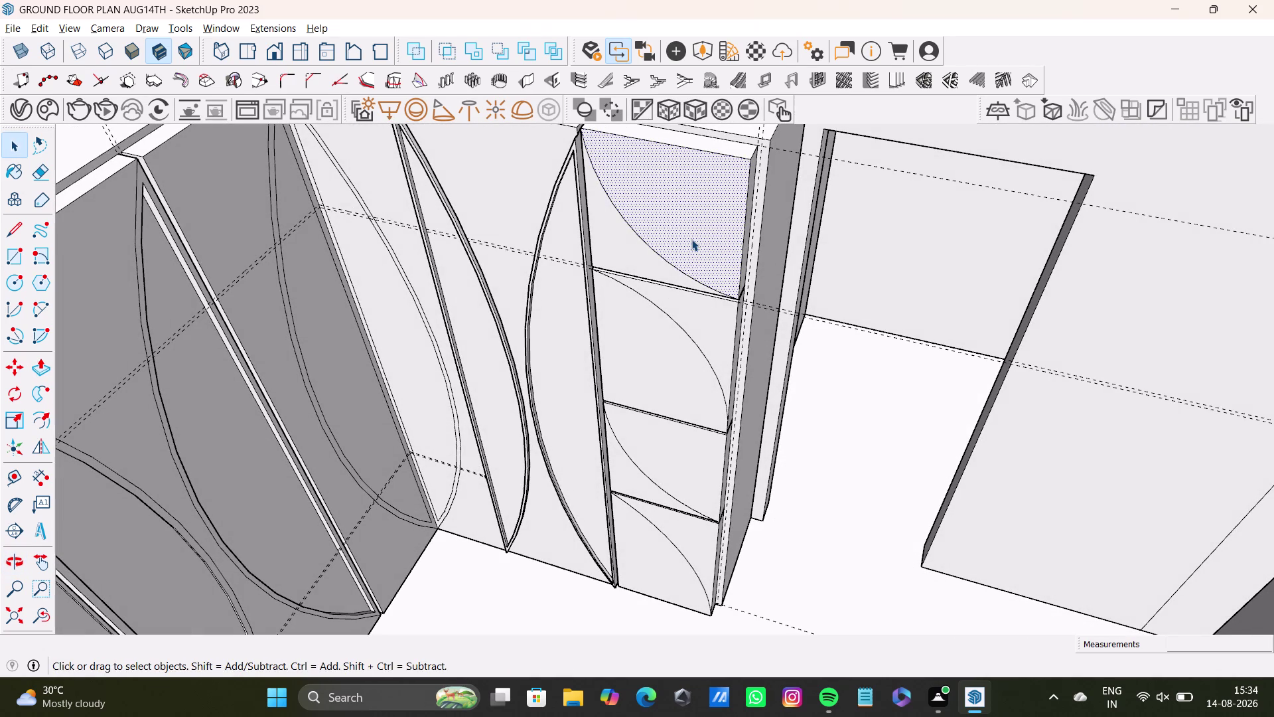
click(15, 485)
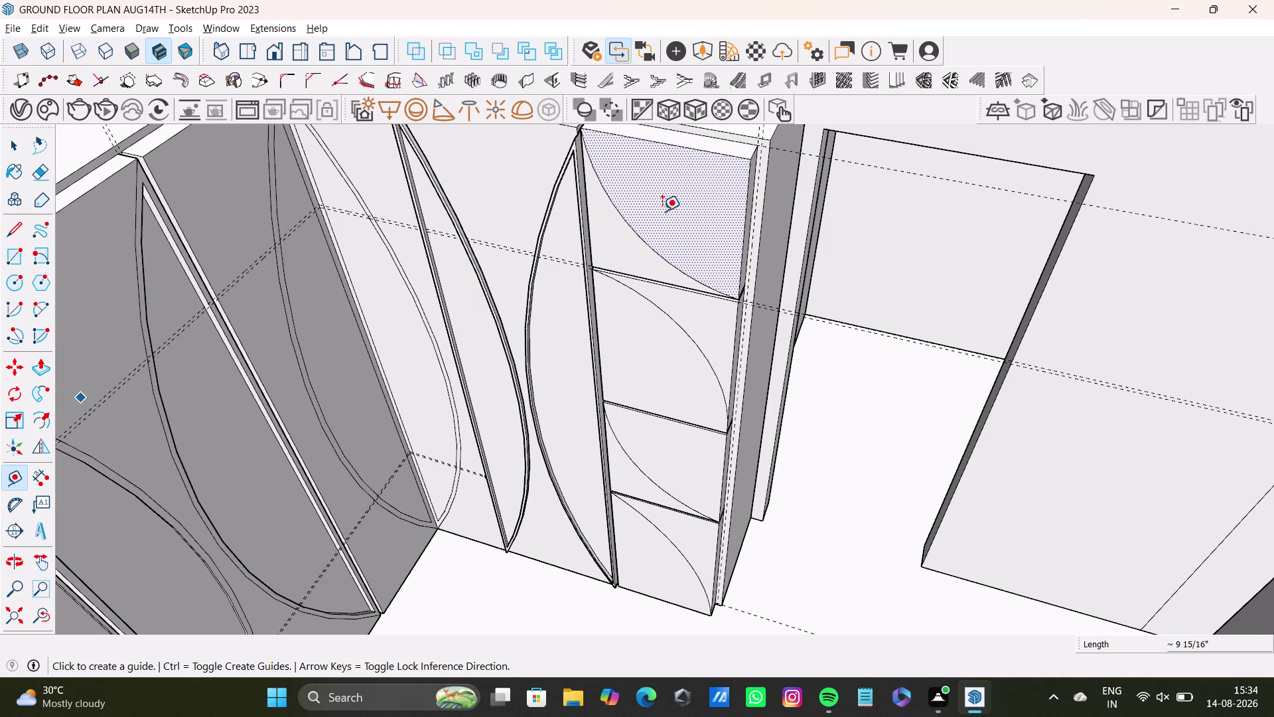
drag(670, 214, 703, 177)
key(space)
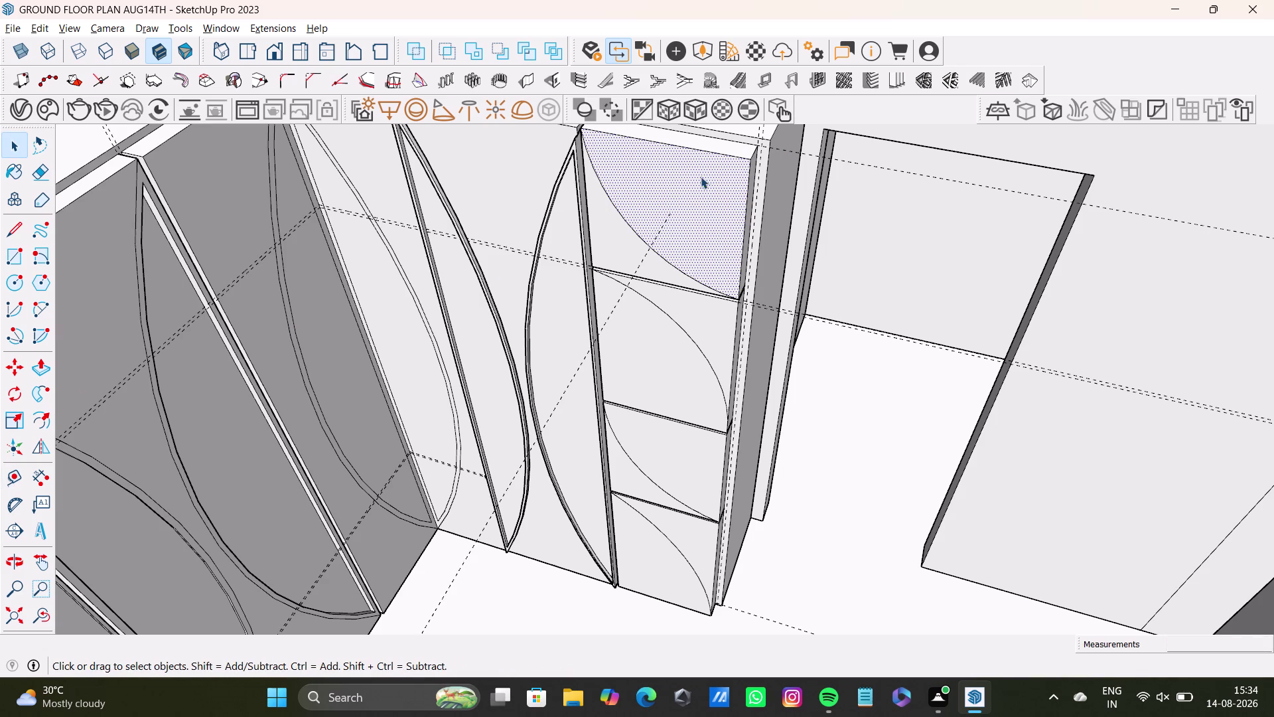
Offset the top shutter's edges inward about 1/8" with Offset (F).
key(f)
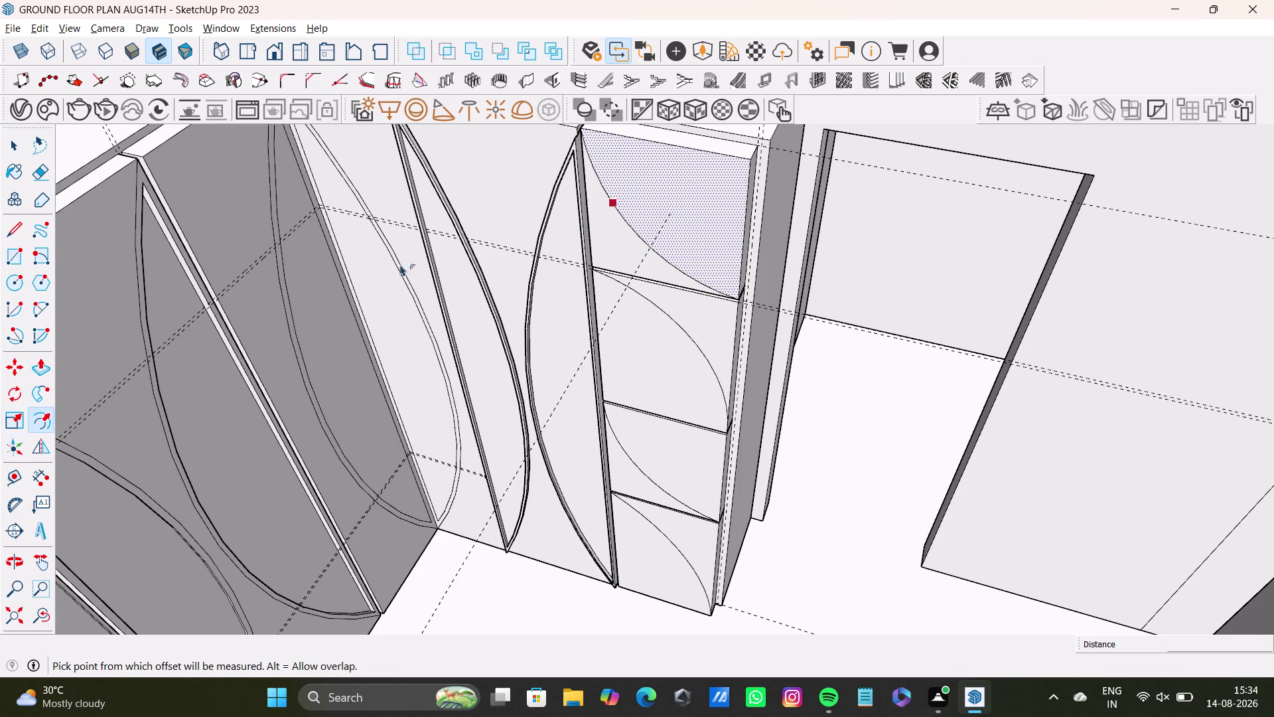
click(667, 194)
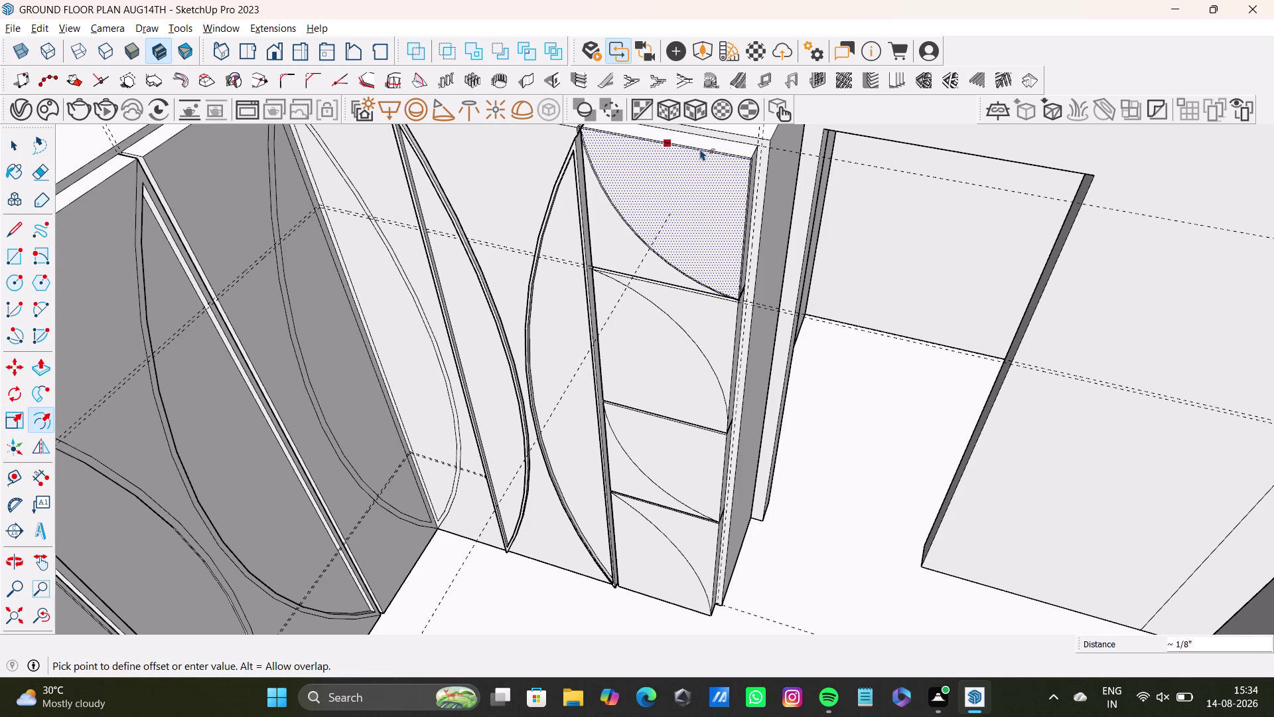
key(space)
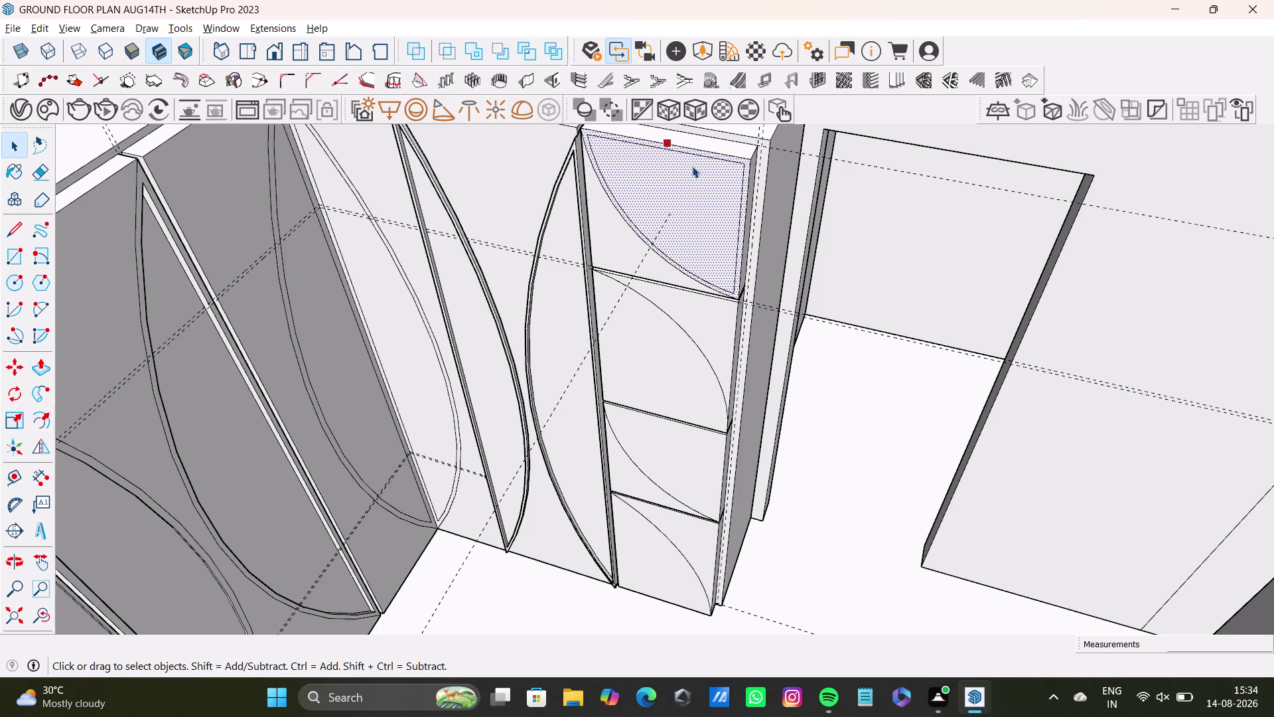
middle_drag(666, 367, 723, 386)
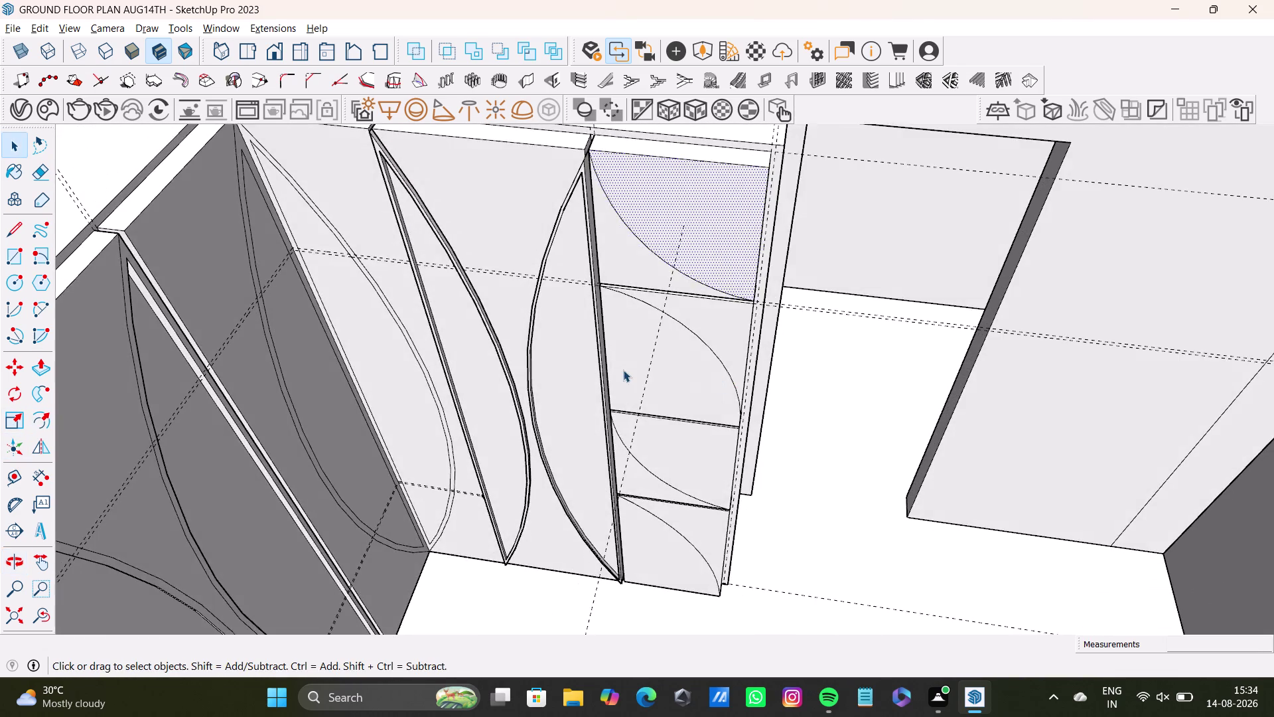
Orbit out over the wardrobe and zoom in on the corner leaf shapes.
scroll(down, 3)
middle_drag(642, 376, 592, 351)
middle_drag(605, 382, 356, 409)
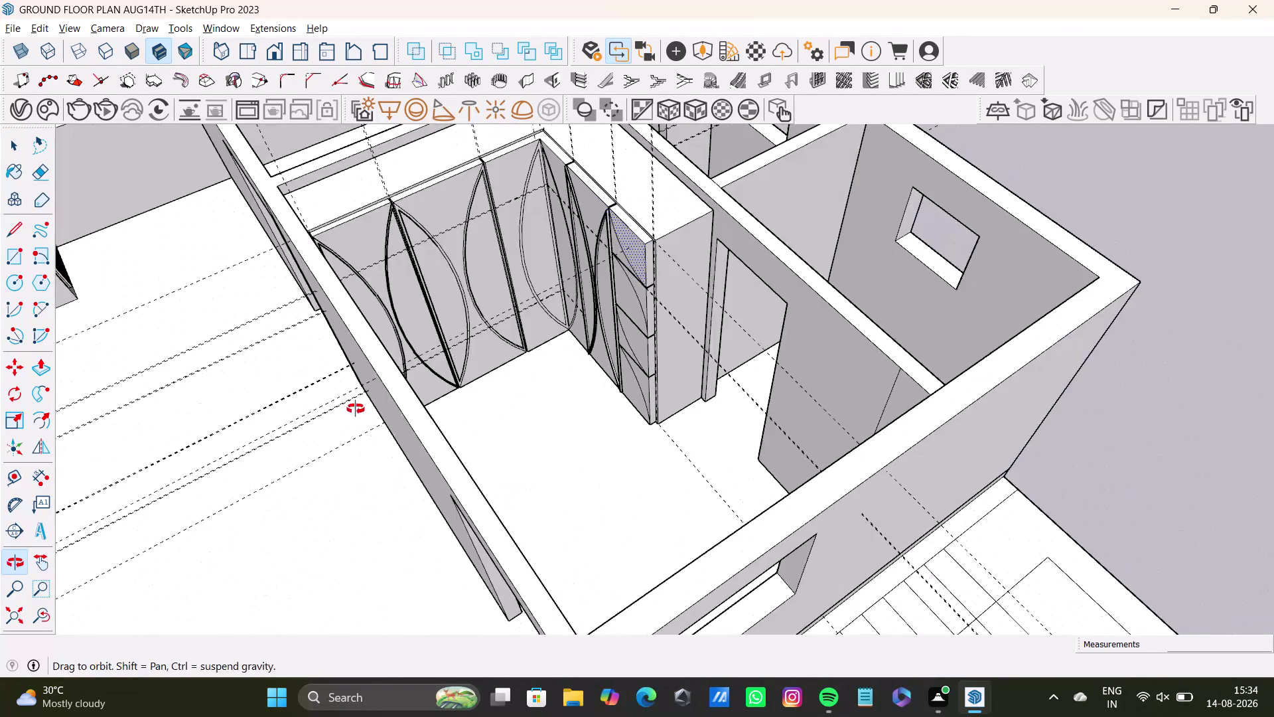
middle_drag(356, 409, 355, 408)
scroll(up, 3)
middle_drag(518, 289, 523, 380)
scroll(up, 3)
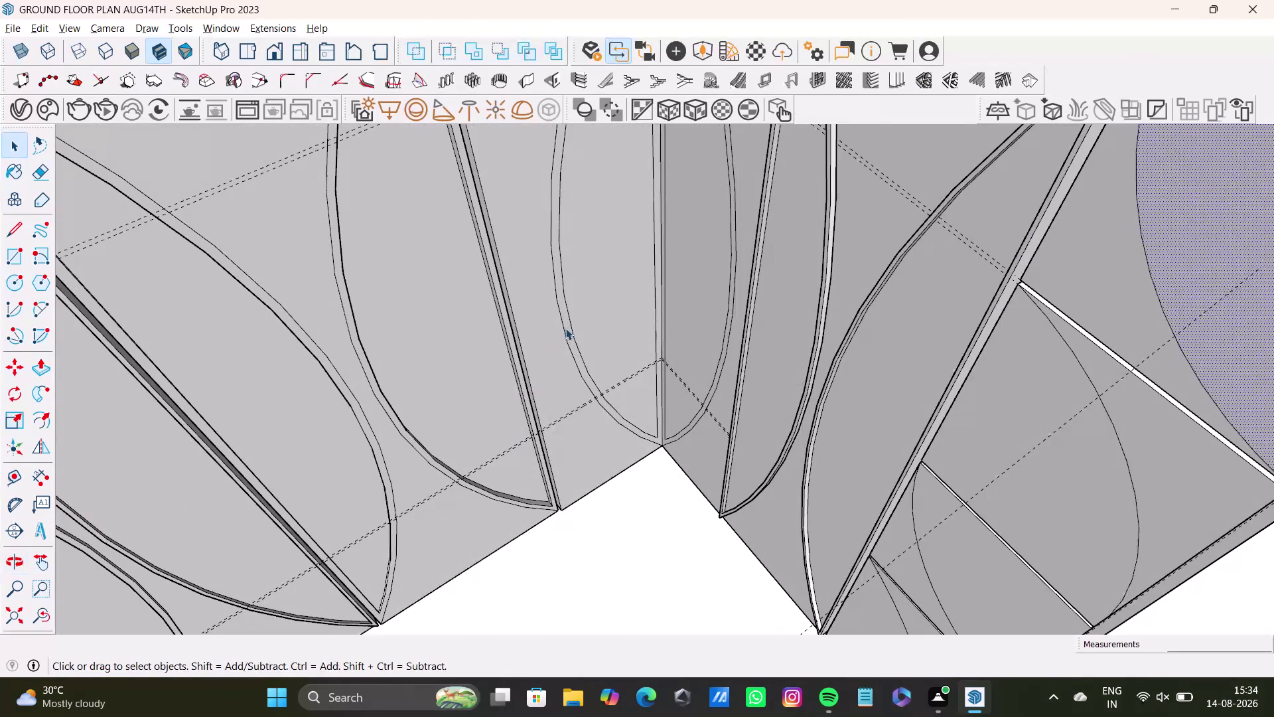
Push the corner leaf's outline band inward and deepen the groove.
click(567, 328)
key(p)
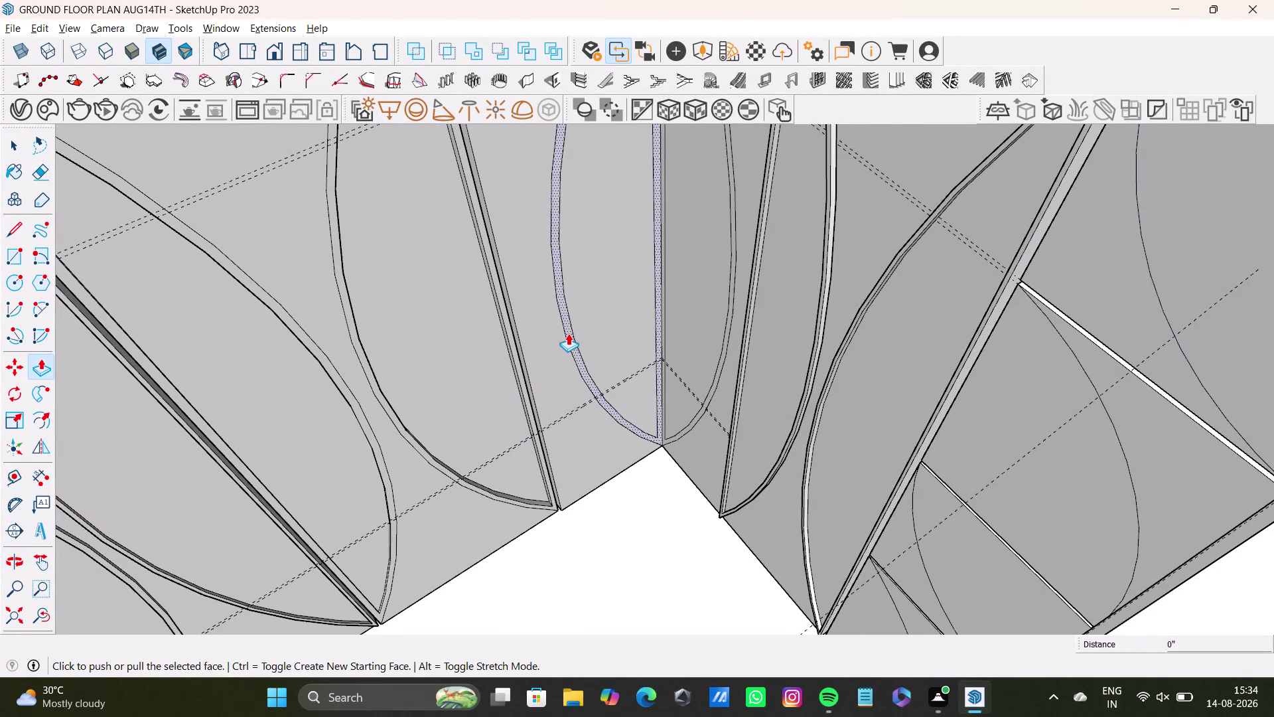
drag(568, 335, 585, 366)
drag(592, 376, 594, 380)
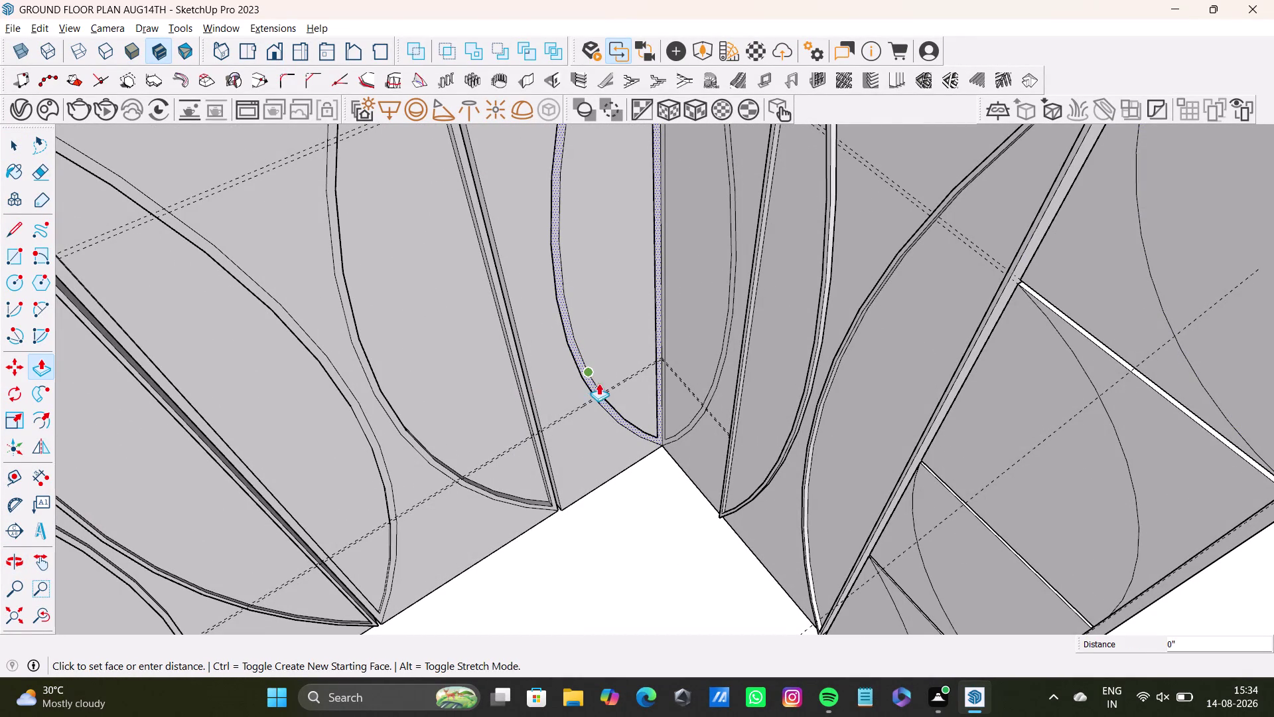
drag(594, 380, 670, 479)
scroll(up, 3)
middle_drag(682, 423, 772, 413)
scroll(up, 3)
drag(625, 467, 658, 468)
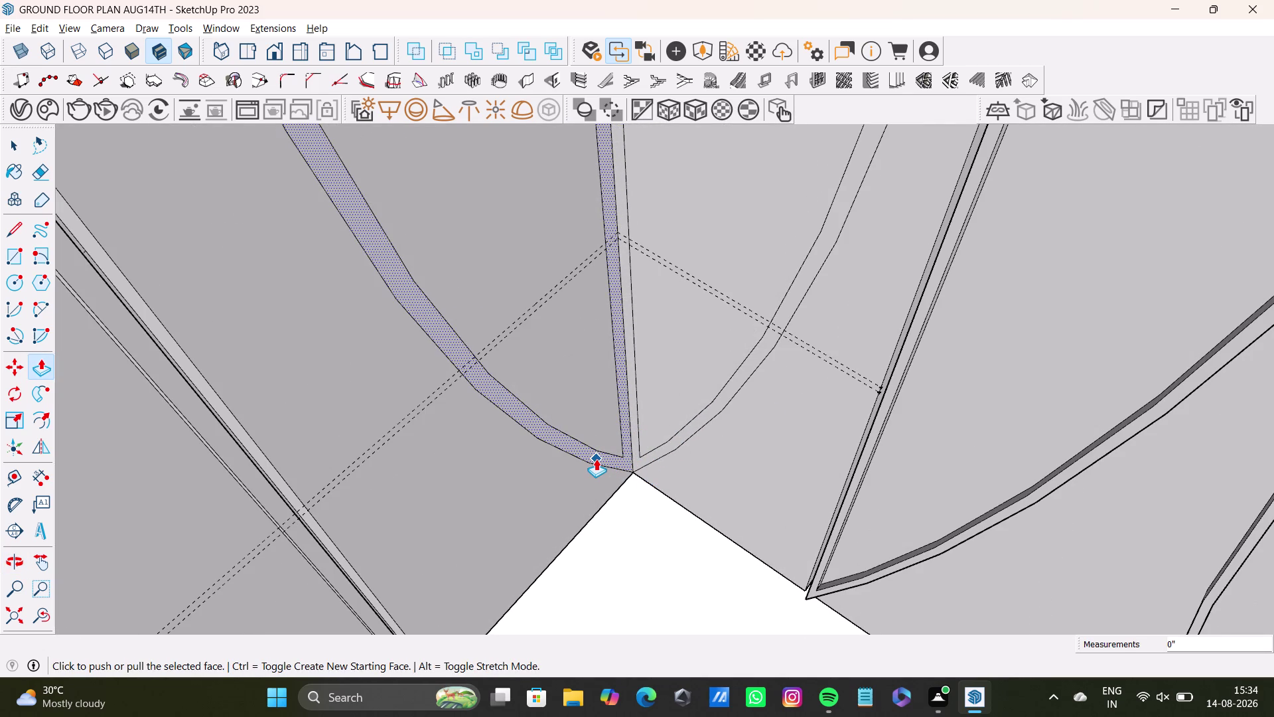
key(space)
scroll(down, 3)
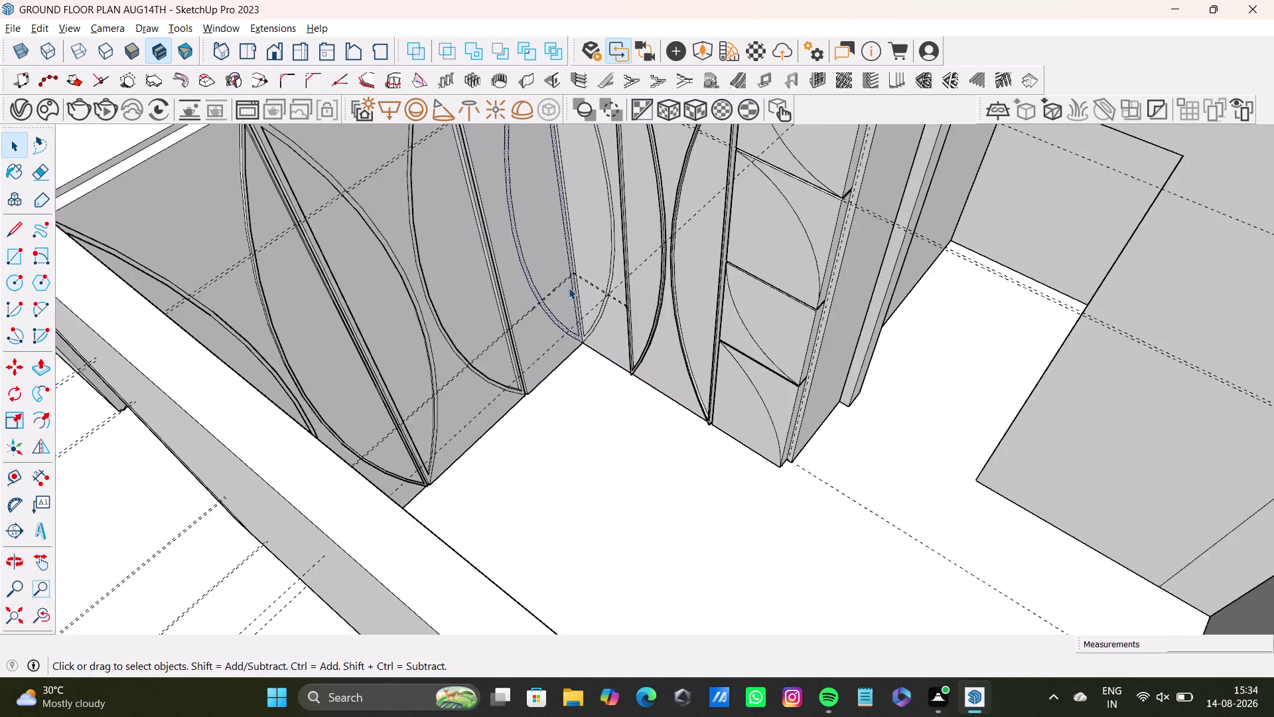
scroll(down, 3)
middle_drag(569, 287, 517, 514)
middle_drag(577, 509, 559, 240)
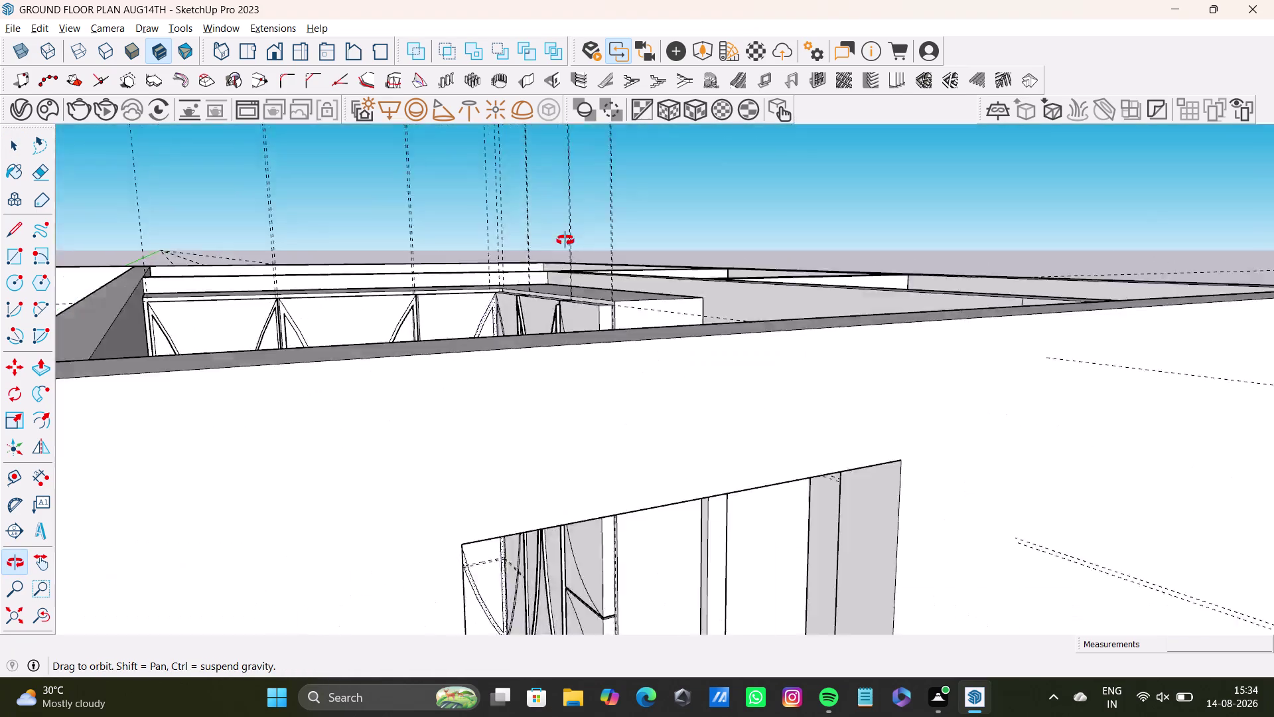
middle_drag(559, 240, 471, 467)
scroll(down, 3)
scroll(up, 3)
scroll(down, 3)
middle_drag(470, 474, 495, 467)
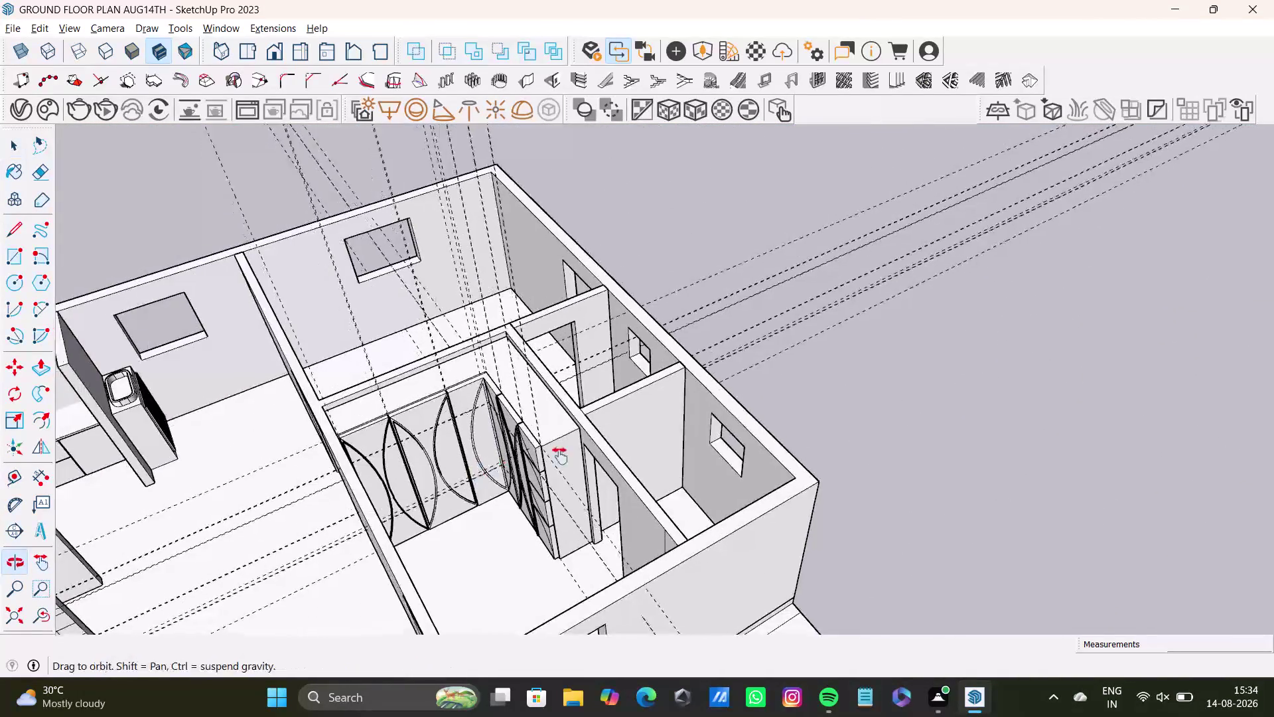
middle_drag(494, 467, 732, 353)
middle_drag(724, 375, 378, 402)
middle_drag(691, 449, 971, 565)
middle_drag(944, 548, 923, 553)
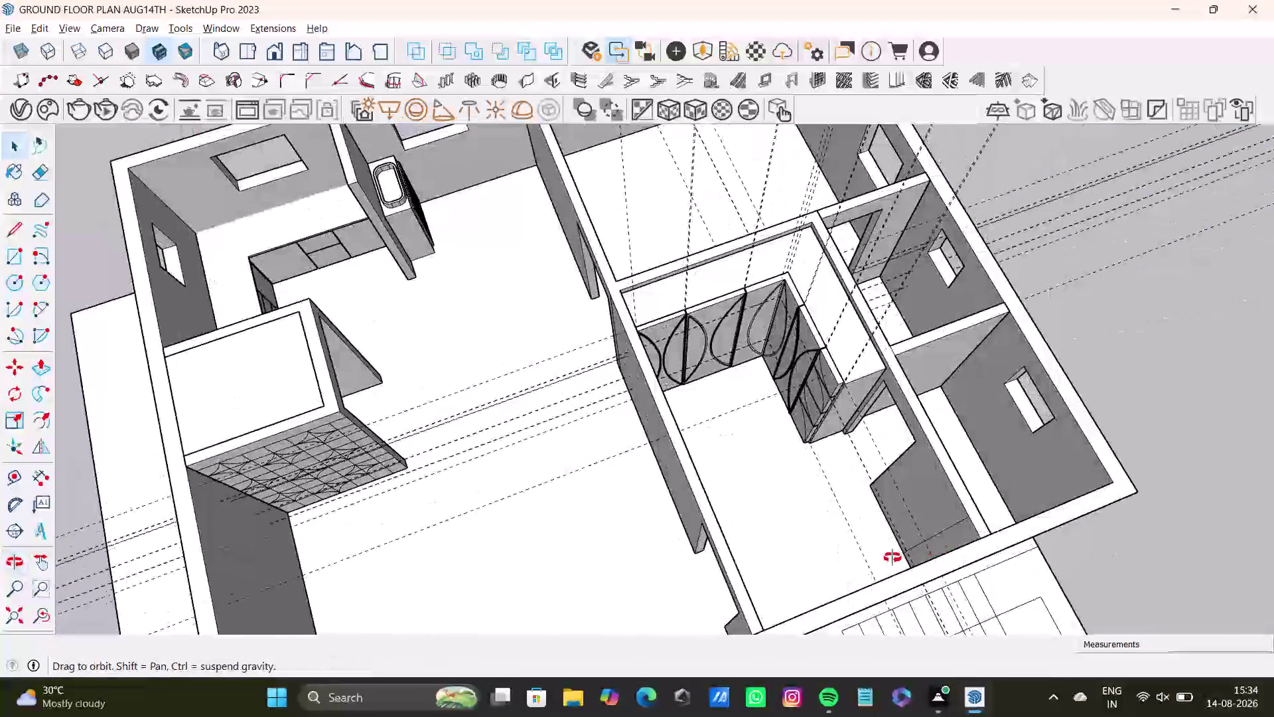
middle_drag(923, 553, 623, 483)
middle_drag(660, 476, 510, 481)
middle_drag(594, 506, 640, 307)
middle_drag(682, 425, 806, 568)
scroll(up, 3)
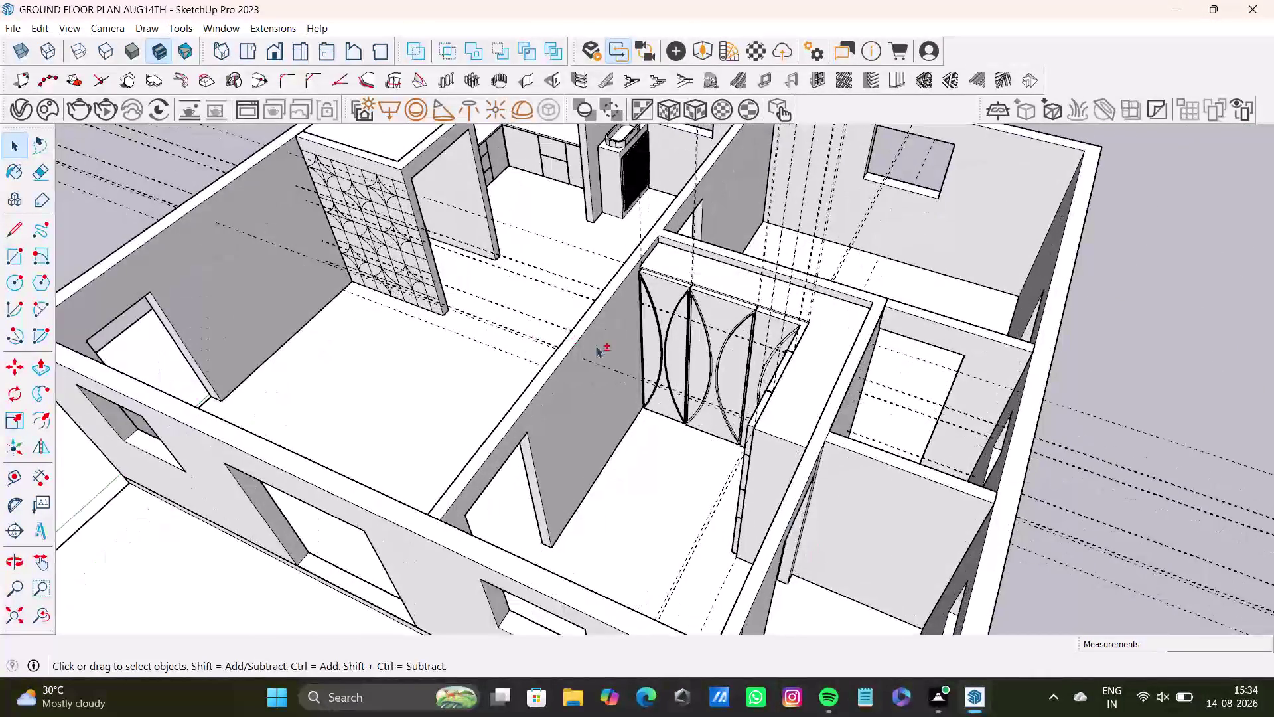
scroll(up, 3)
middle_drag(746, 436, 520, 164)
scroll(up, 3)
middle_drag(574, 301, 396, 375)
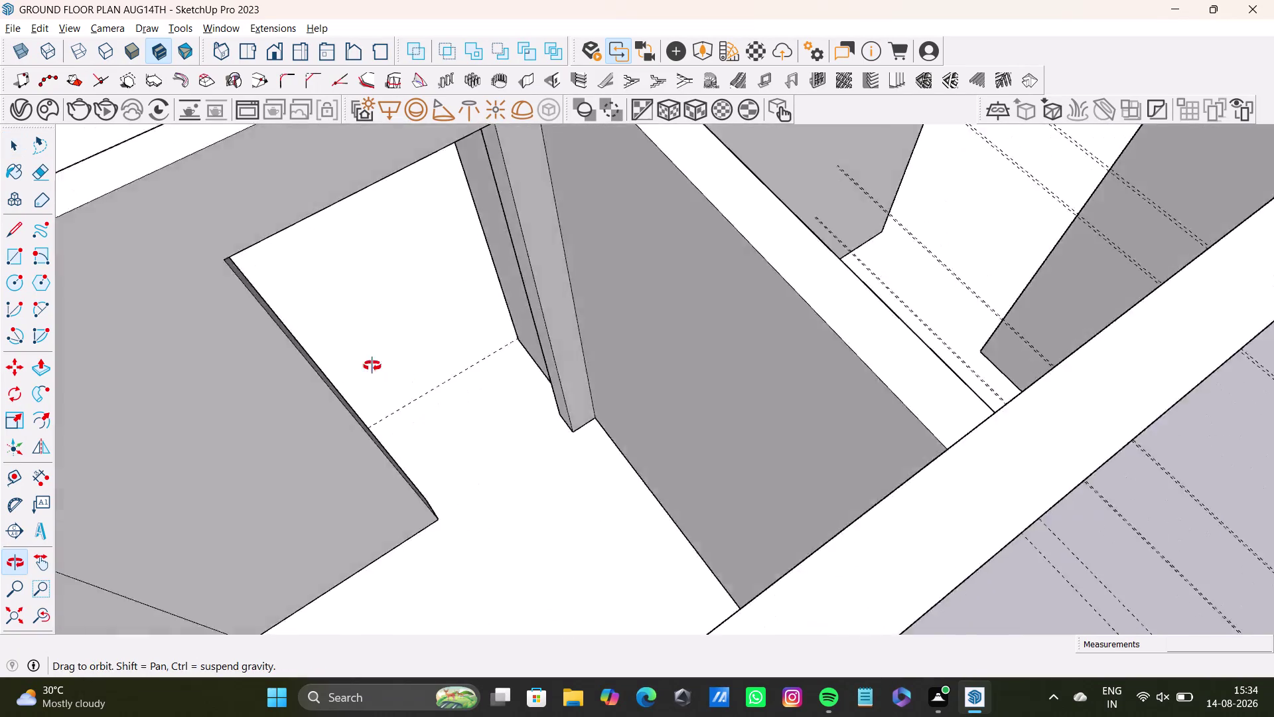
middle_drag(397, 374, 479, 381)
middle_drag(517, 415, 575, 338)
middle_drag(634, 392, 308, 458)
middle_drag(362, 413, 363, 413)
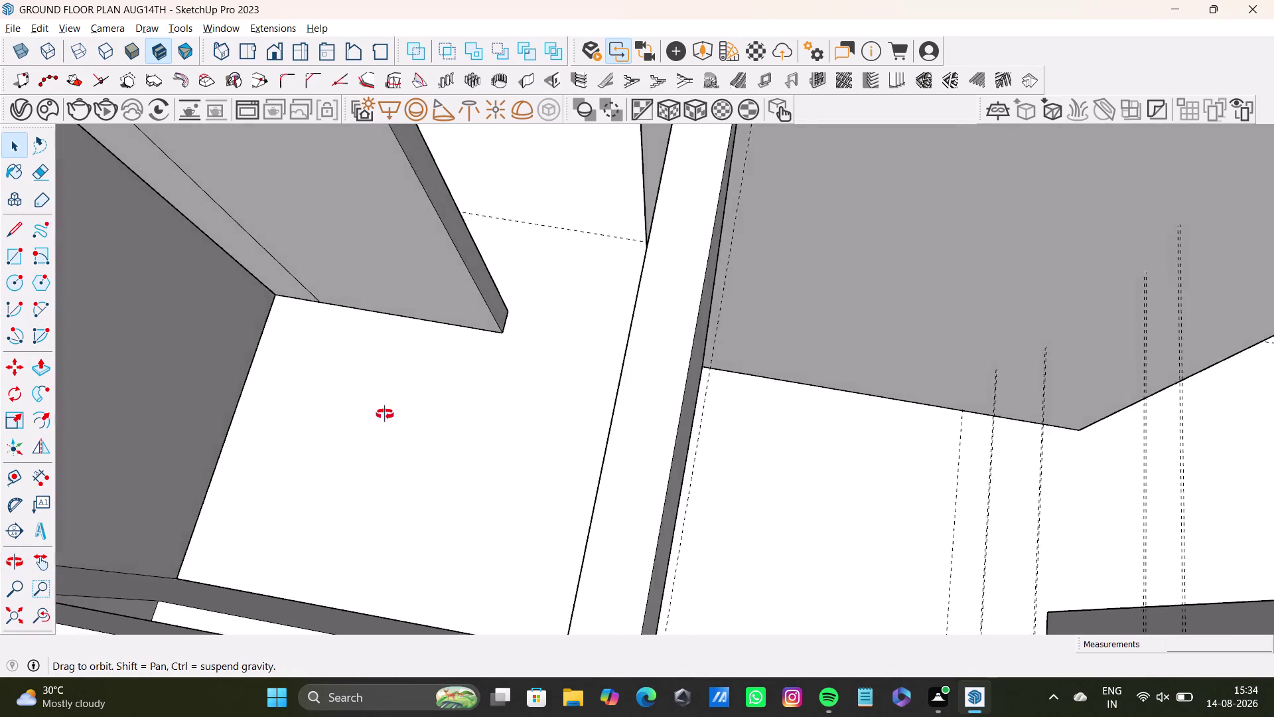
middle_drag(363, 412, 593, 261)
middle_drag(604, 300, 233, 329)
middle_drag(418, 338, 170, 328)
middle_drag(420, 380, 312, 397)
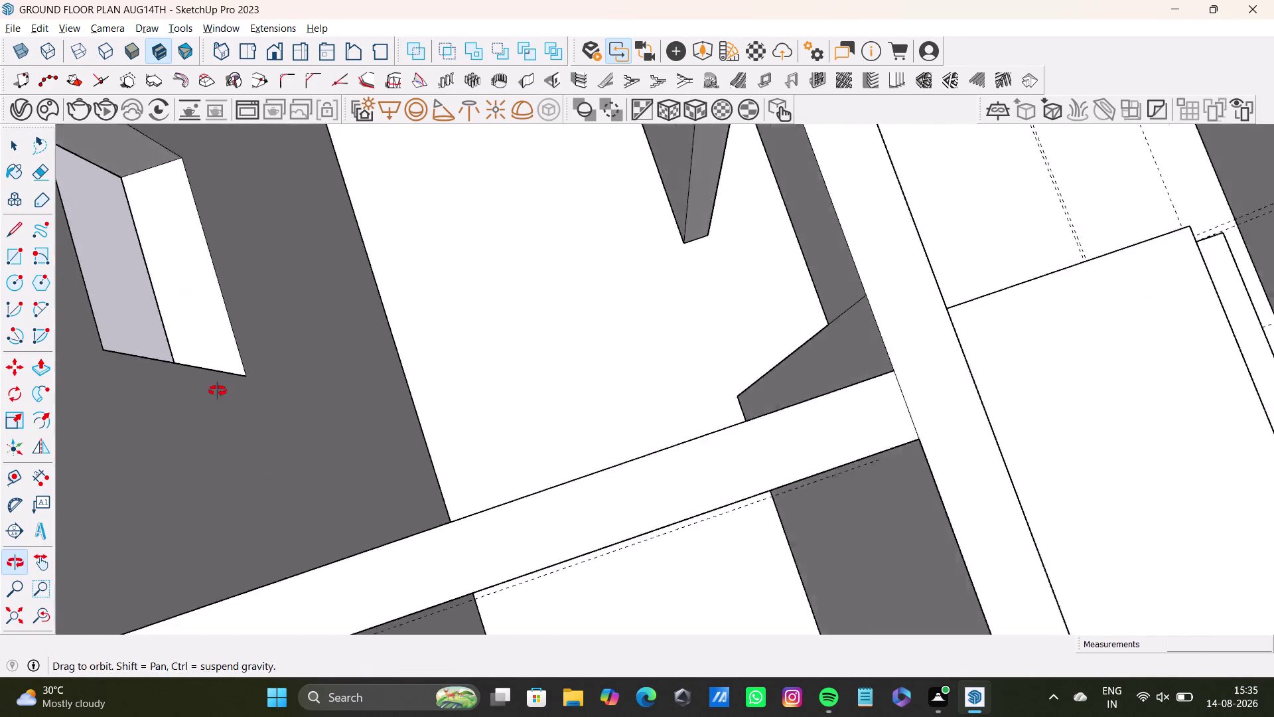
middle_drag(311, 397, 174, 360)
middle_drag(429, 324, 230, 417)
middle_drag(524, 360, 193, 348)
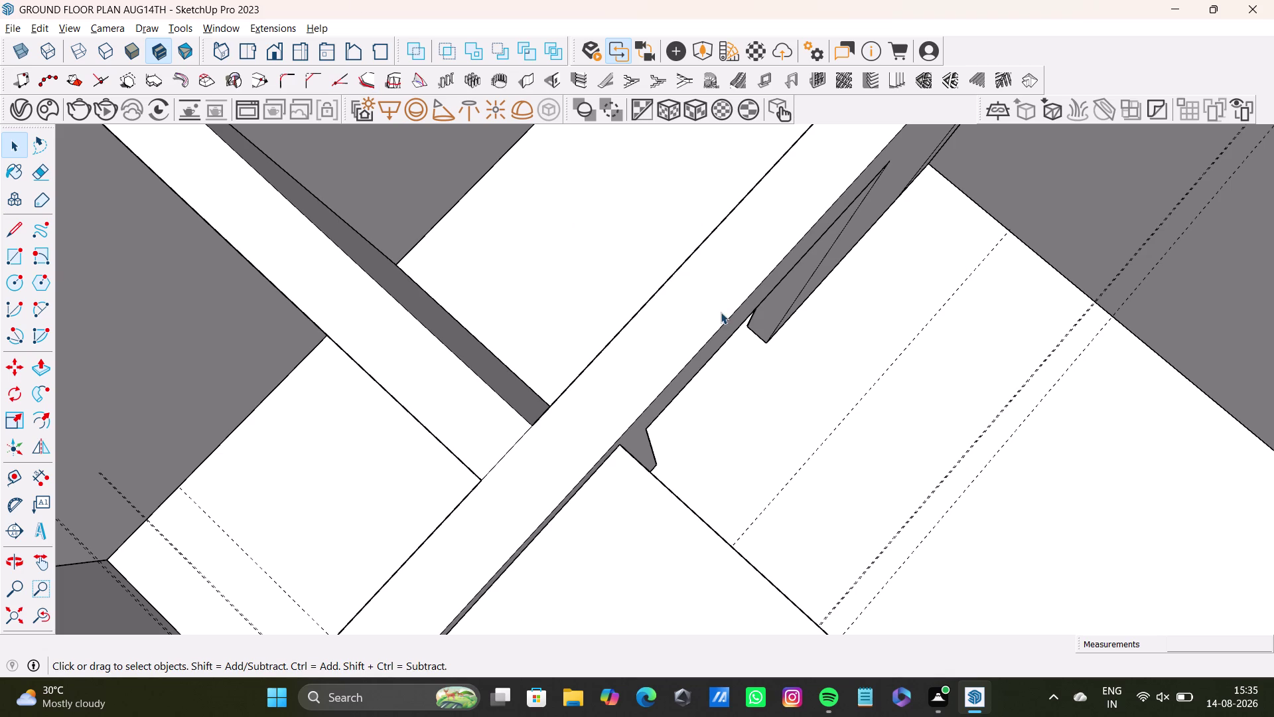
scroll(up, 3)
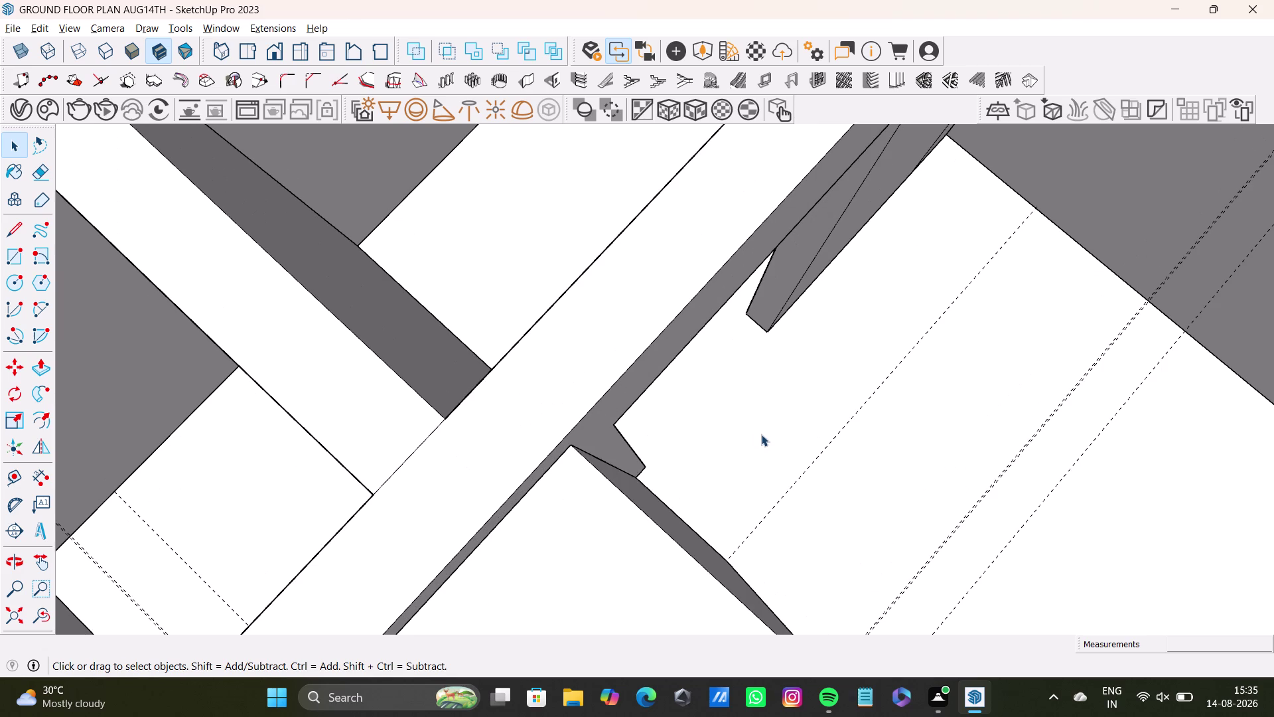